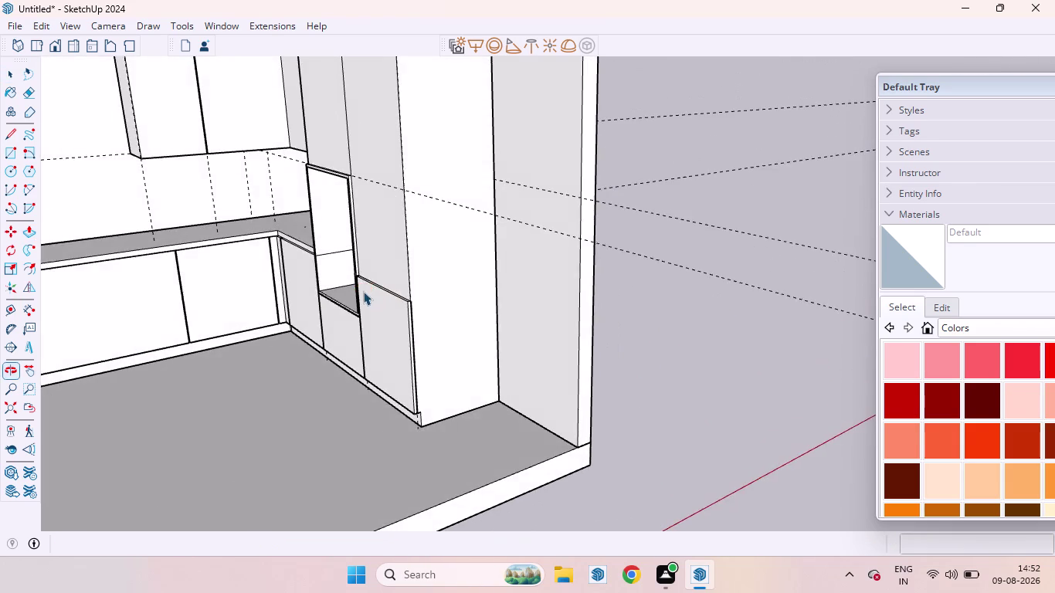
Copy the niche's top edge 6 mm upward as the shutter gap line.
scroll(down, 3)
scroll(up, 3)
scroll(up, 3)
scroll(up, 3)
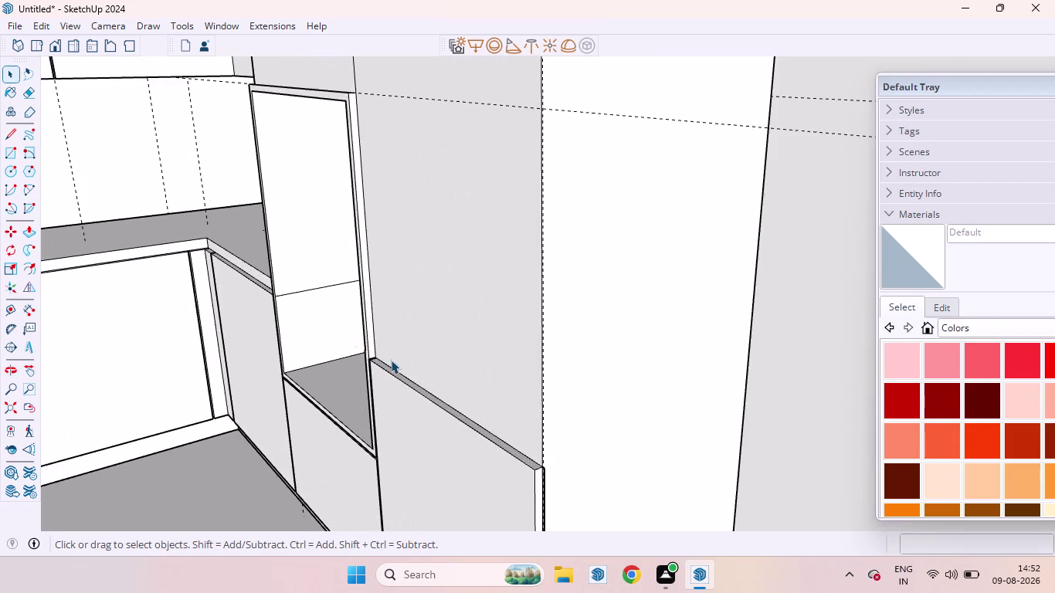
scroll(up, 3)
scroll(down, 3)
scroll(down, 3)
scroll(down, 3)
scroll(up, 3)
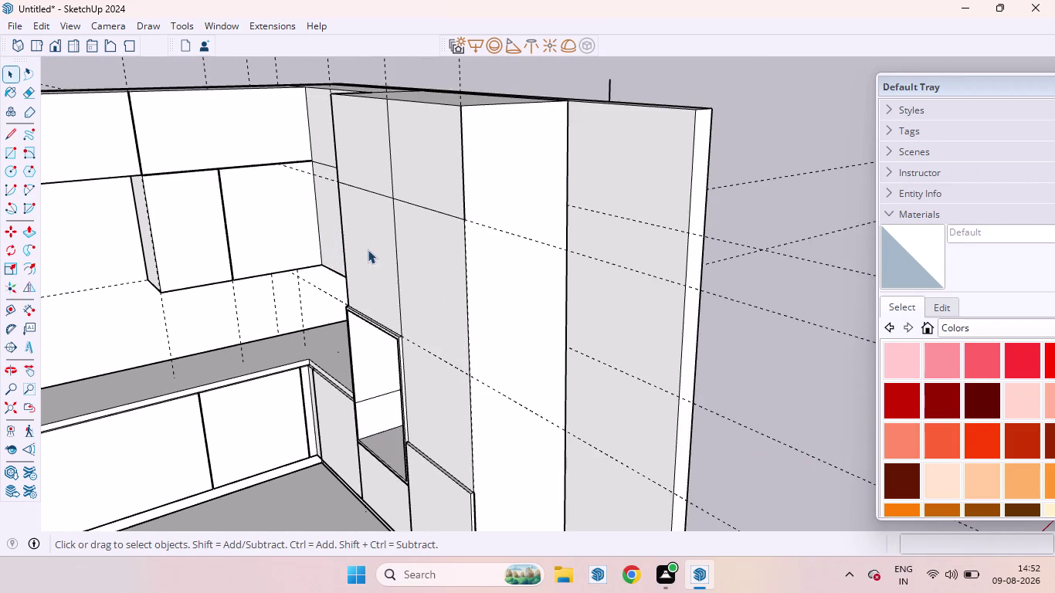
scroll(up, 3)
middle_drag(358, 357, 471, 377)
scroll(up, 3)
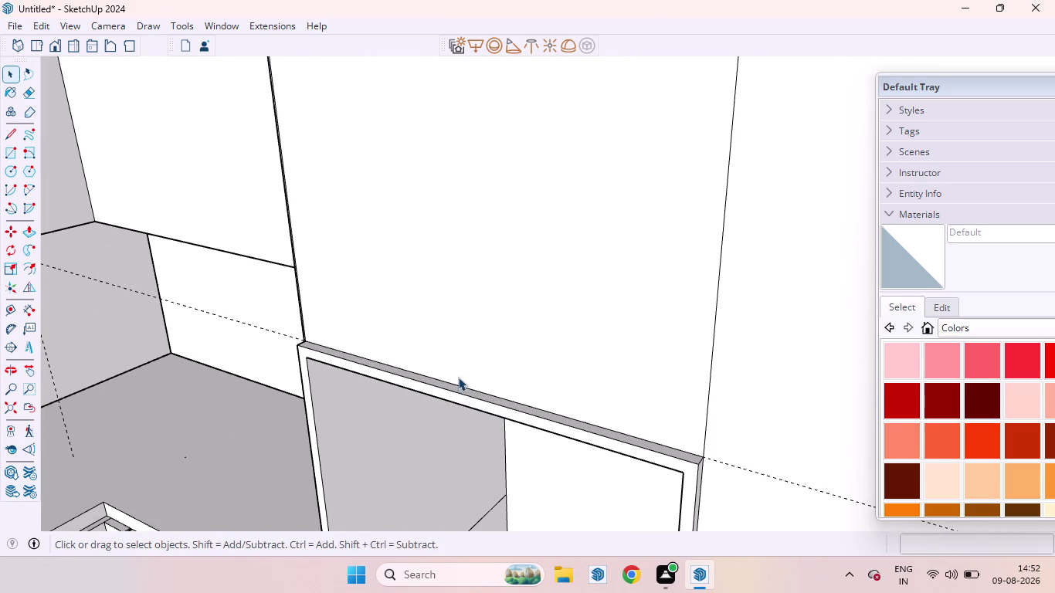
click(459, 383)
key(m)
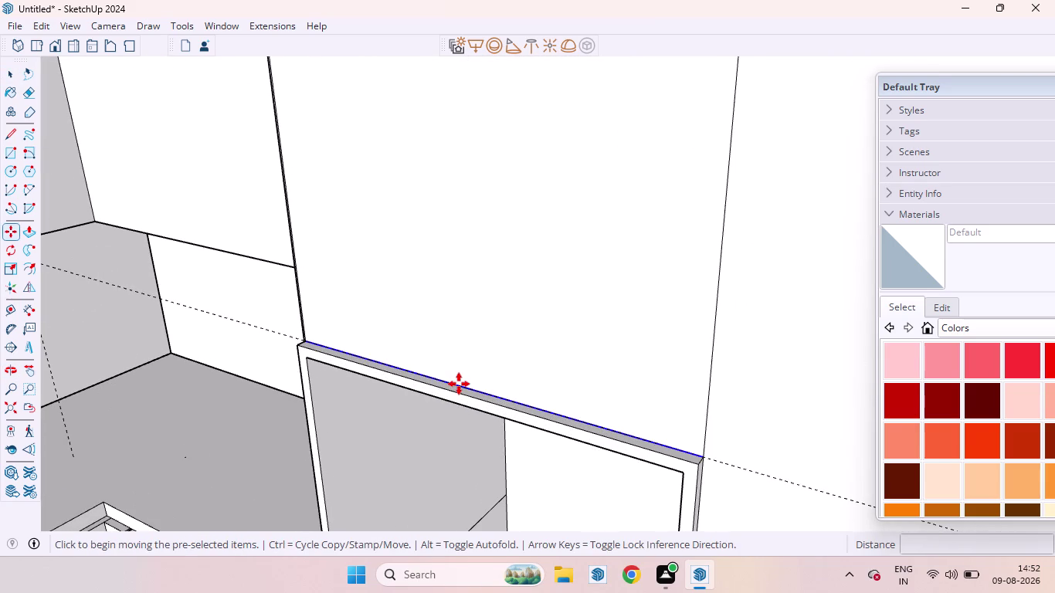
click(458, 384)
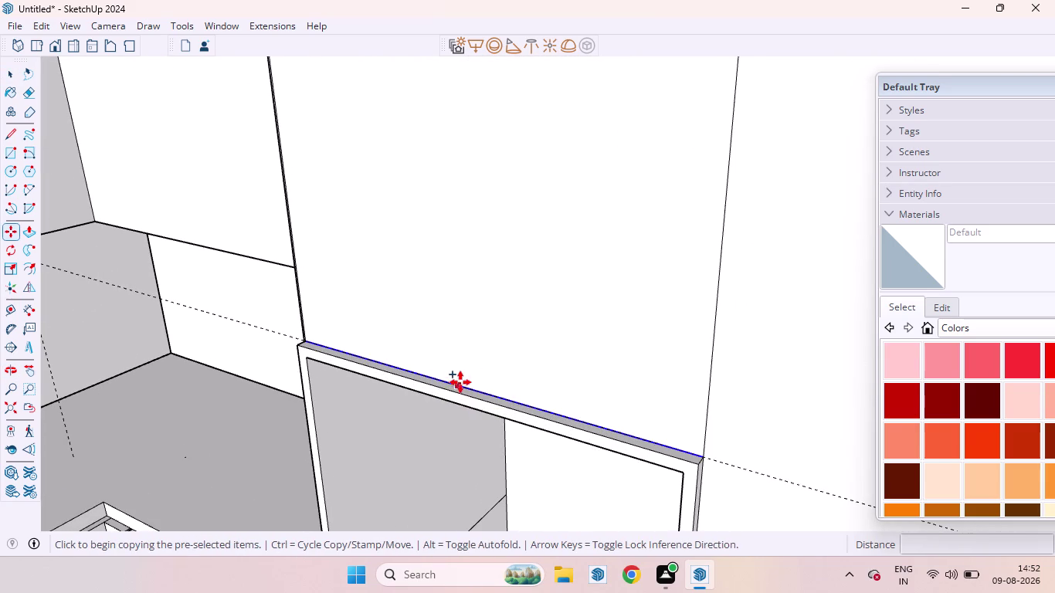
key(Up)
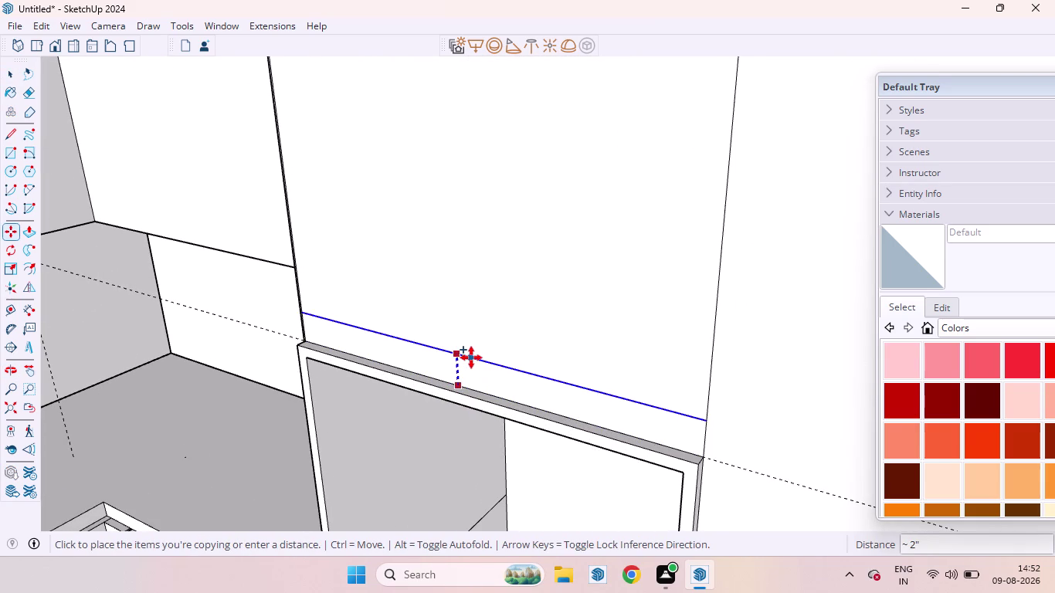
text(6MM)
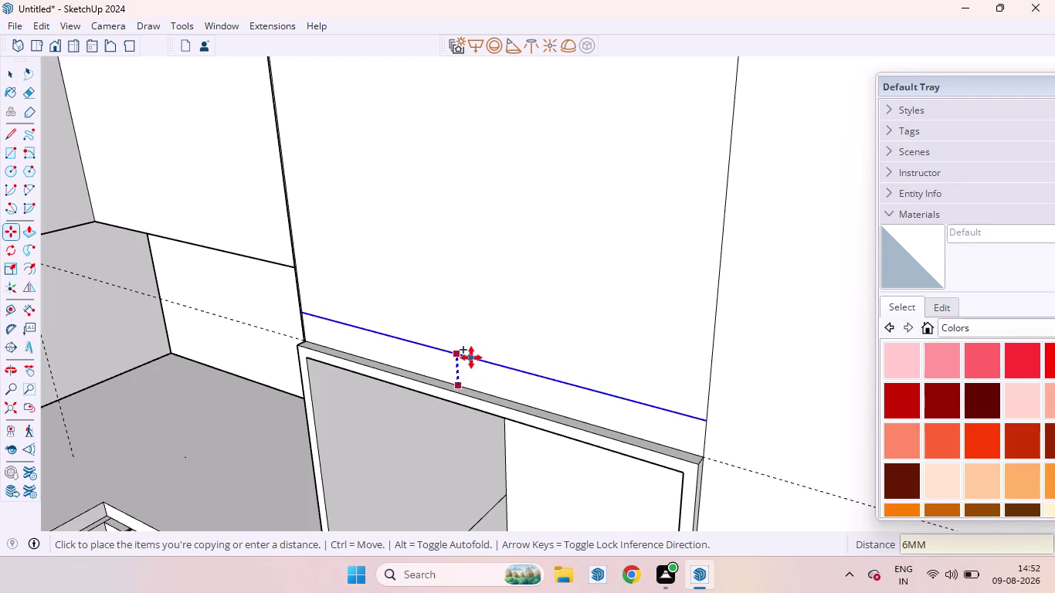
key(Return)
key(space)
Push/pull the panel face above the new line to an 8 mm depth.
click(472, 331)
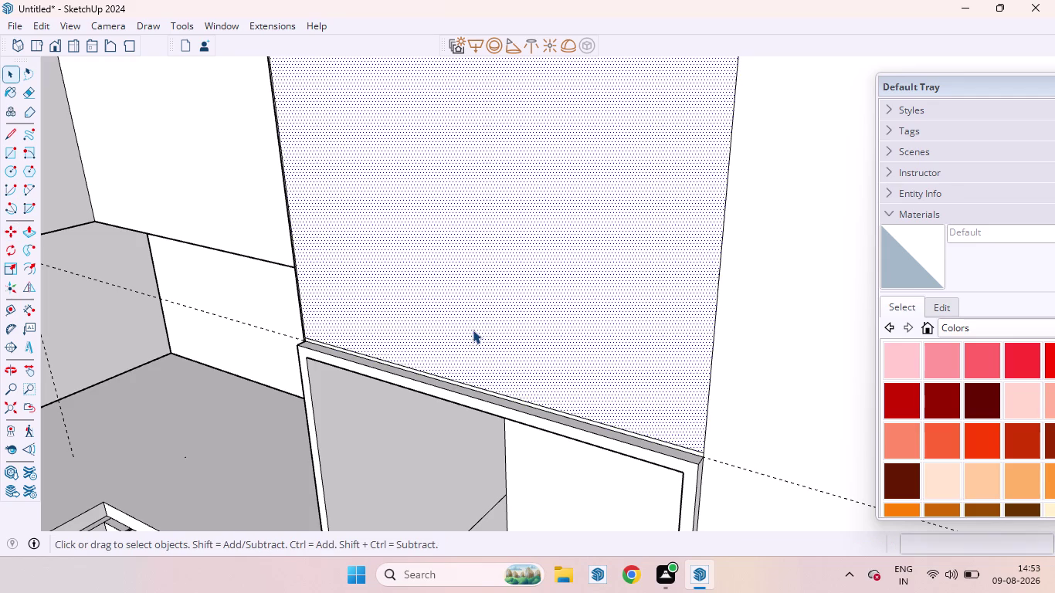
scroll(down, 3)
scroll(down, 3)
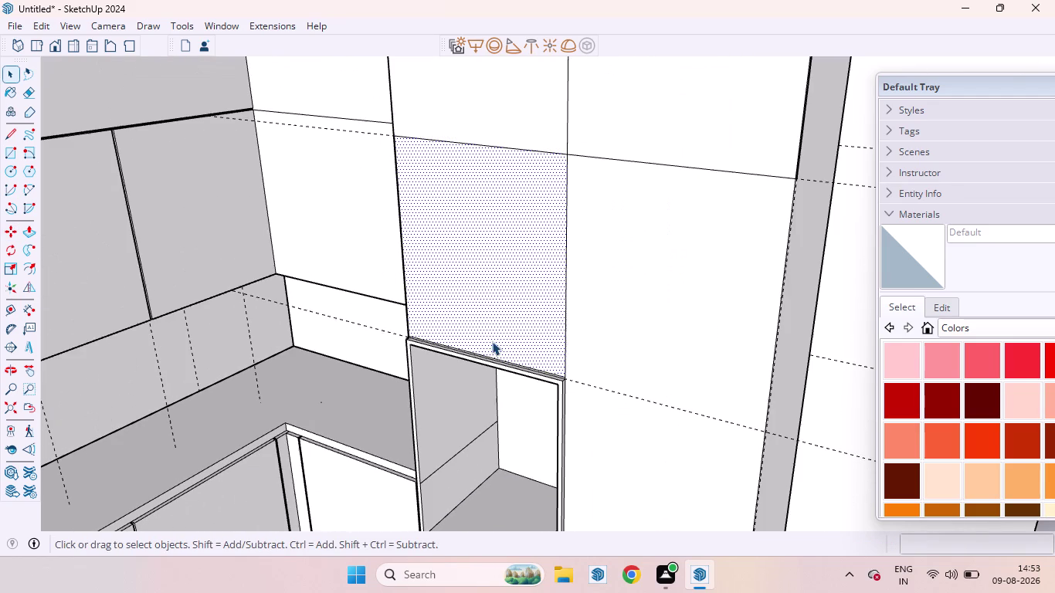
key(p)
double_click(493, 311)
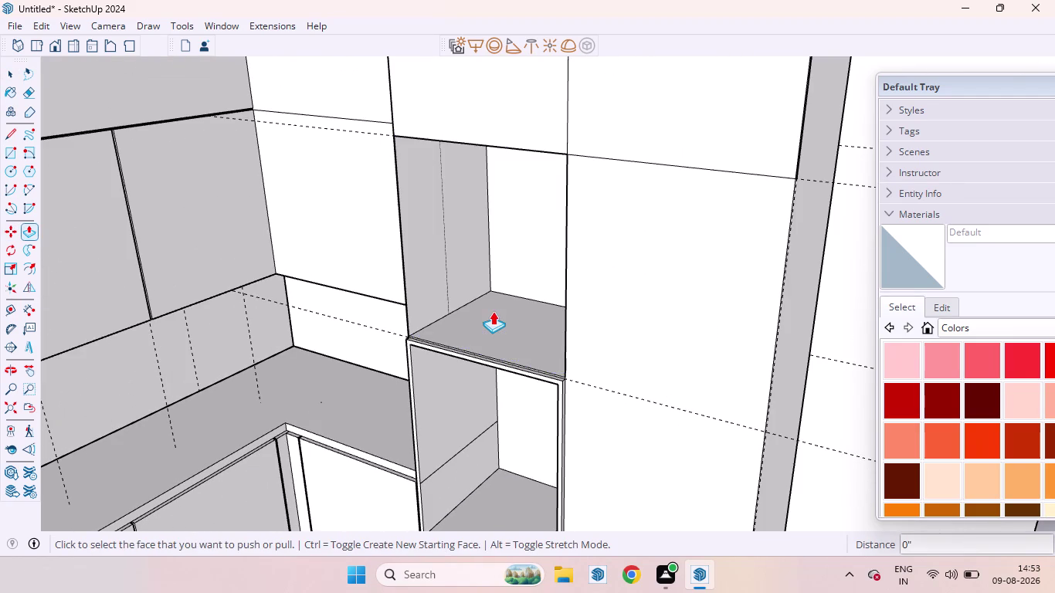
key(ctrl+z)
drag(493, 312, 413, 364)
key(1)
text(8MM)
key(Return)
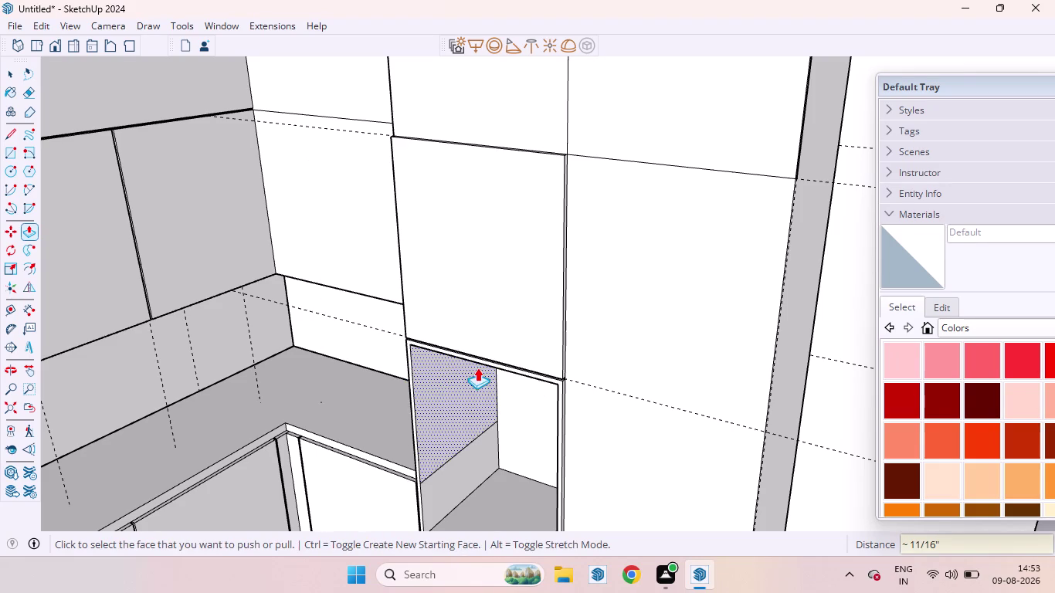
key(space)
scroll(down, 3)
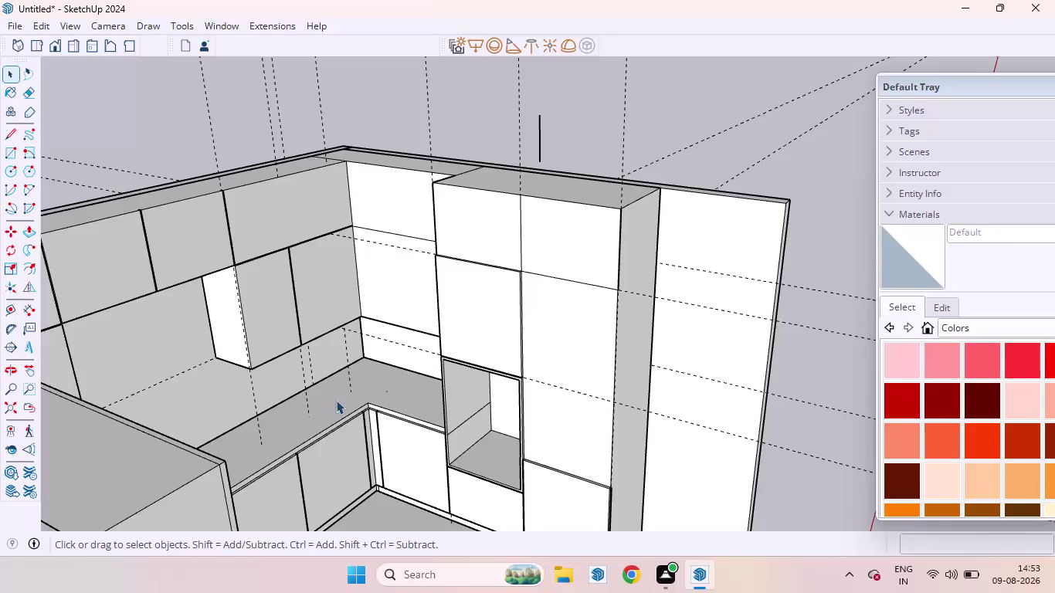
Zoom to the tall unit's shutters and pick the vertical edge where they meet.
scroll(down, 3)
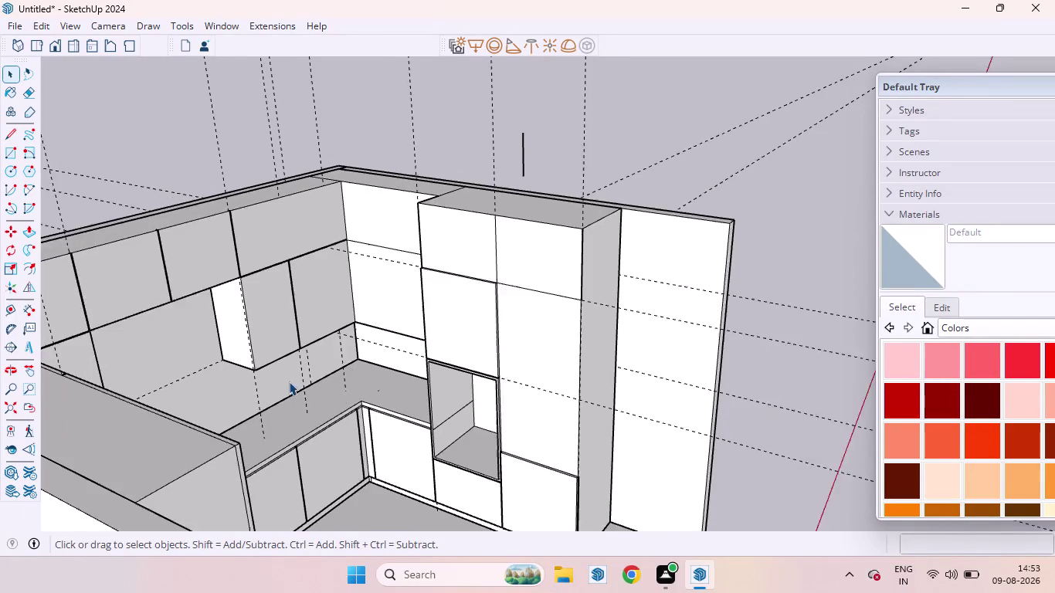
scroll(down, 3)
scroll(up, 3)
click(442, 267)
scroll(up, 3)
scroll(up, 3)
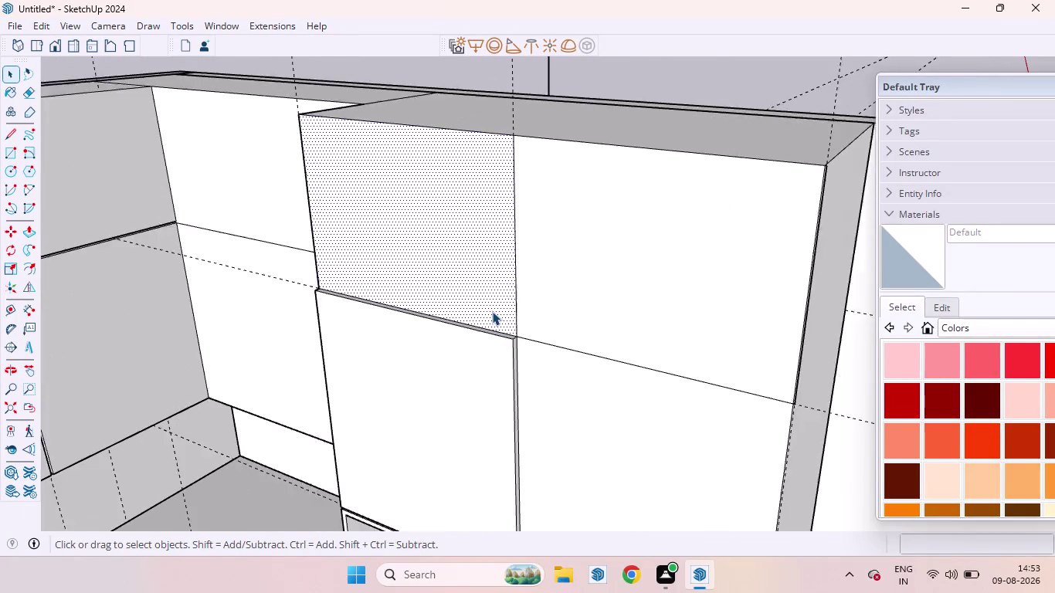
scroll(up, 3)
scroll(down, 3)
scroll(down, 3)
scroll(up, 3)
scroll(down, 3)
scroll(up, 3)
scroll(down, 3)
scroll(up, 3)
scroll(down, 3)
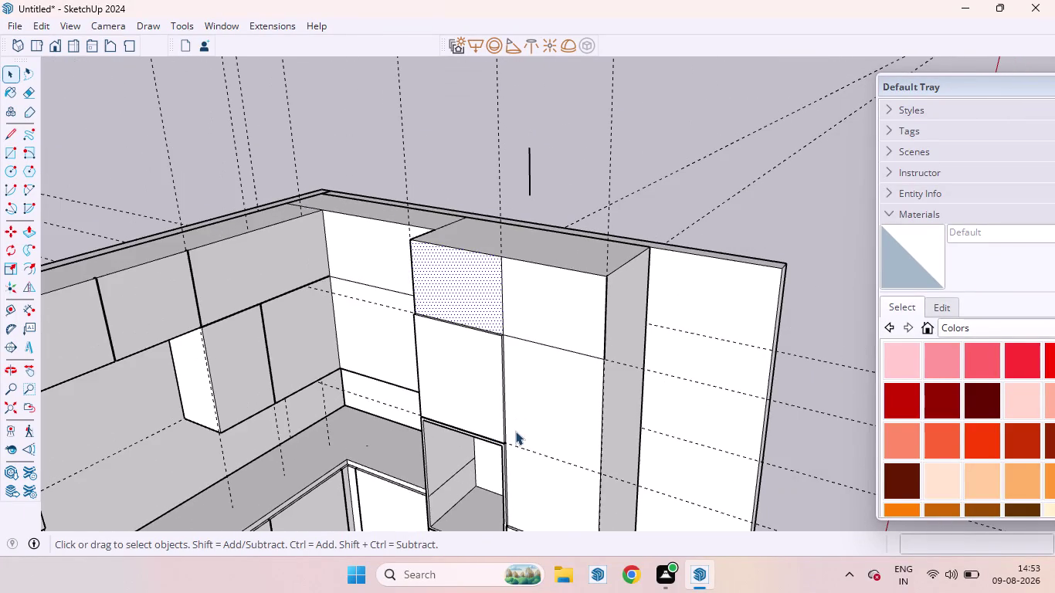
scroll(down, 3)
scroll(up, 3)
scroll(down, 3)
scroll(down, 3)
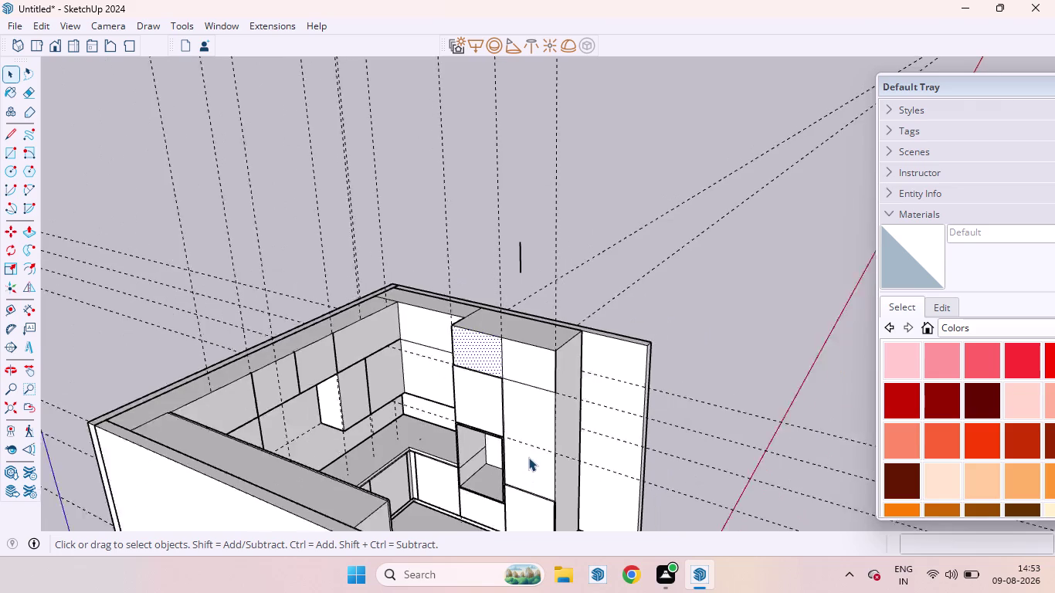
scroll(down, 3)
scroll(up, 3)
scroll(up, 3)
scroll(up, 3)
middle_drag(498, 369, 517, 369)
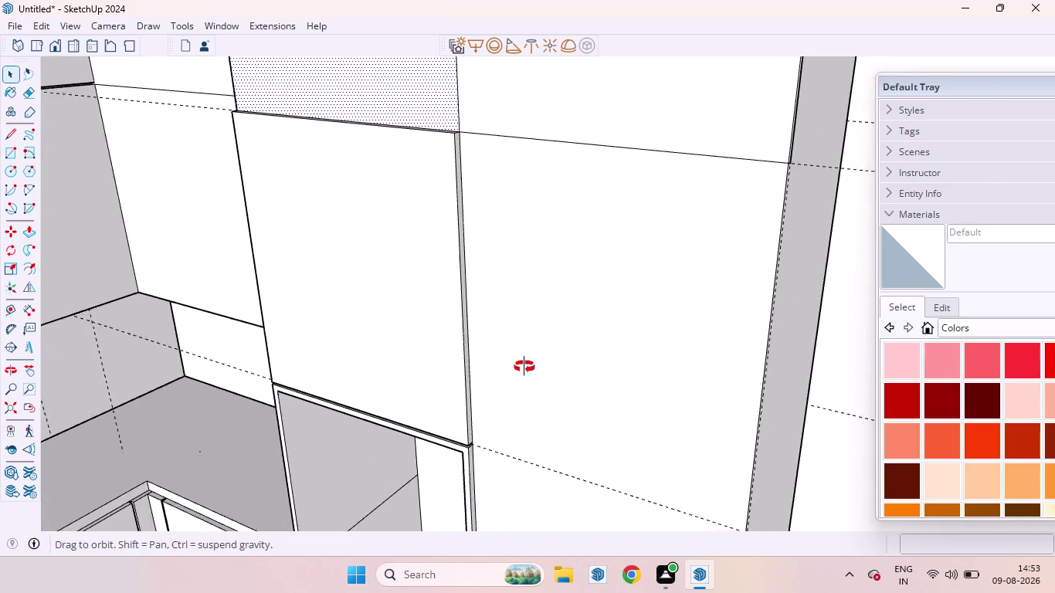
middle_drag(517, 369, 576, 354)
scroll(down, 3)
scroll(up, 3)
scroll(up, 3)
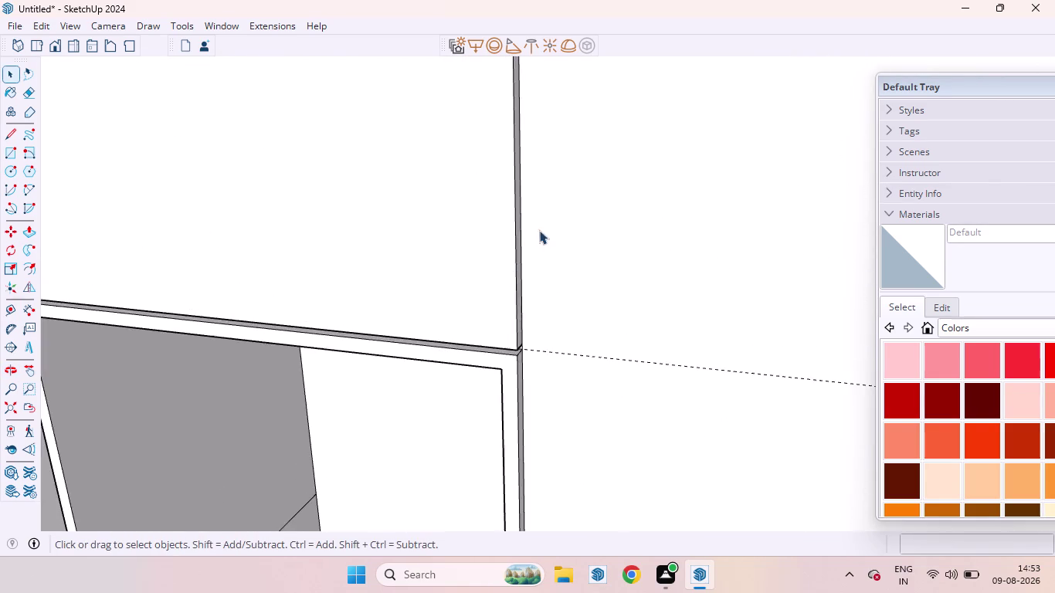
scroll(up, 3)
scroll(up, 3)
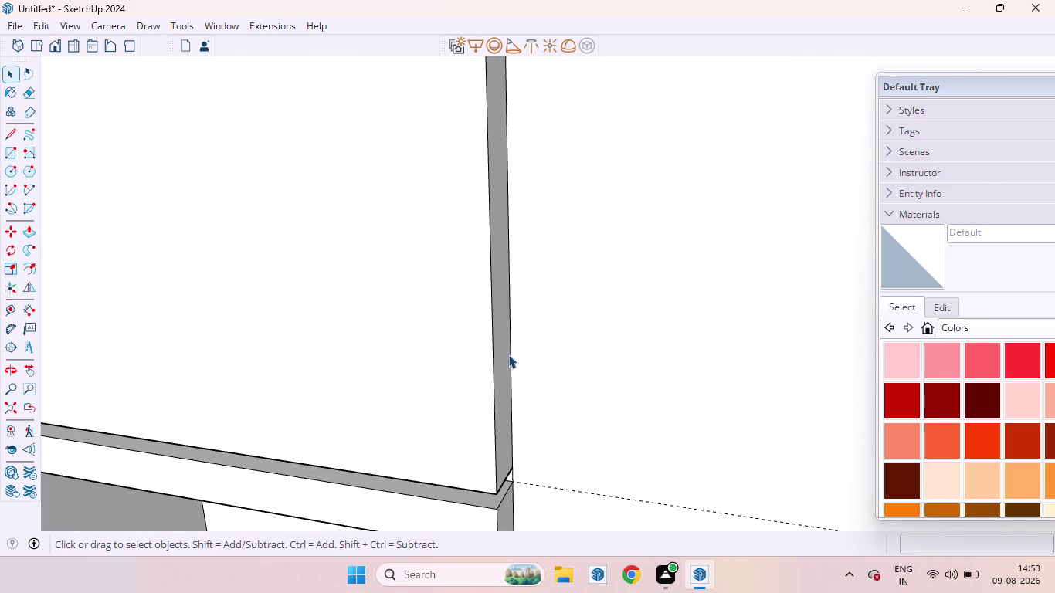
click(512, 362)
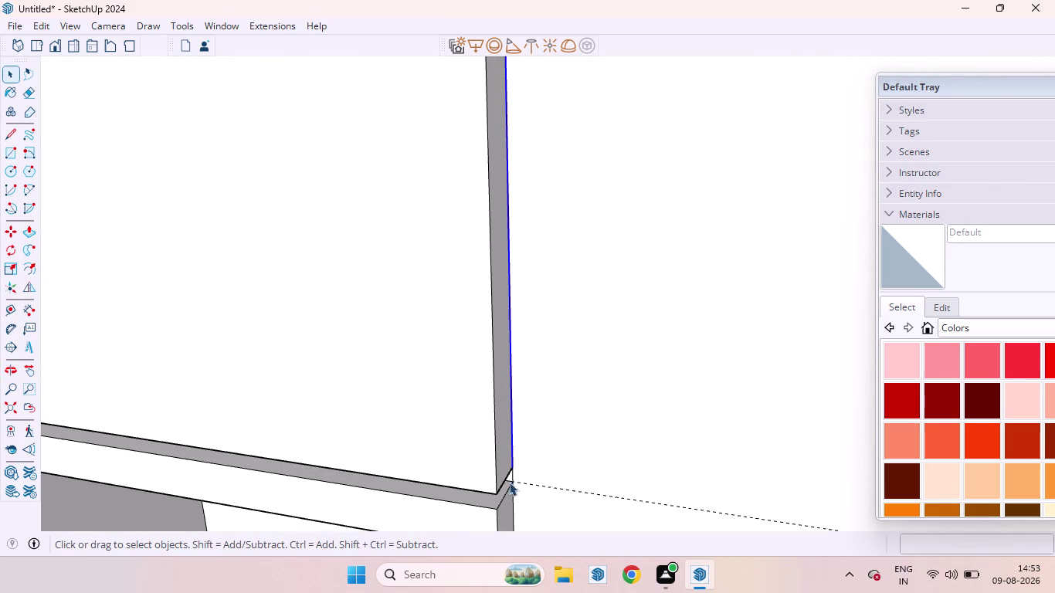
click(513, 476)
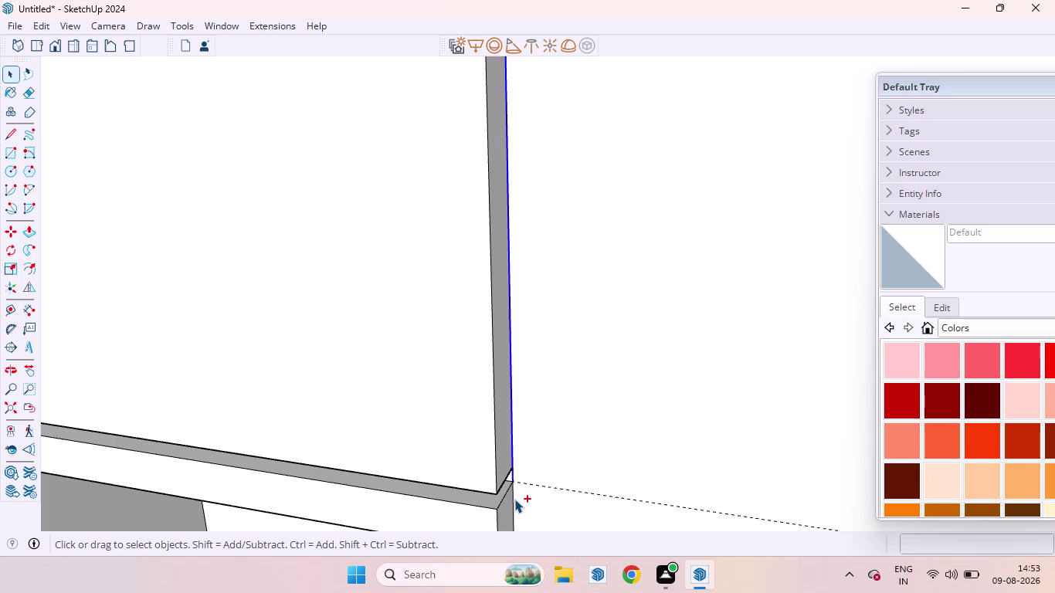
click(514, 502)
scroll(down, 3)
scroll(down, 3)
scroll(down, 3)
scroll(up, 3)
scroll(down, 3)
scroll(down, 3)
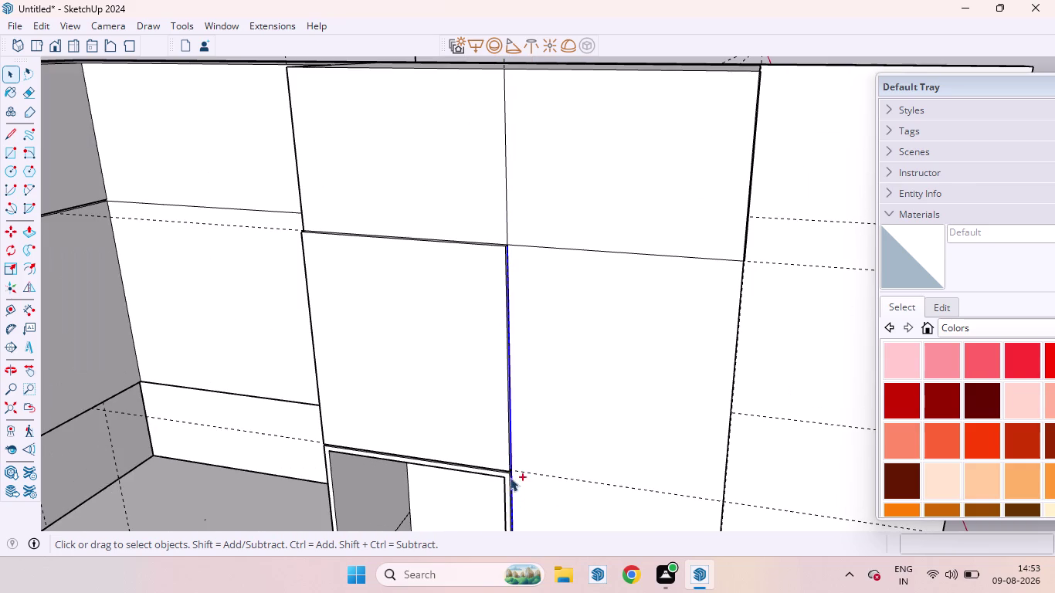
scroll(up, 3)
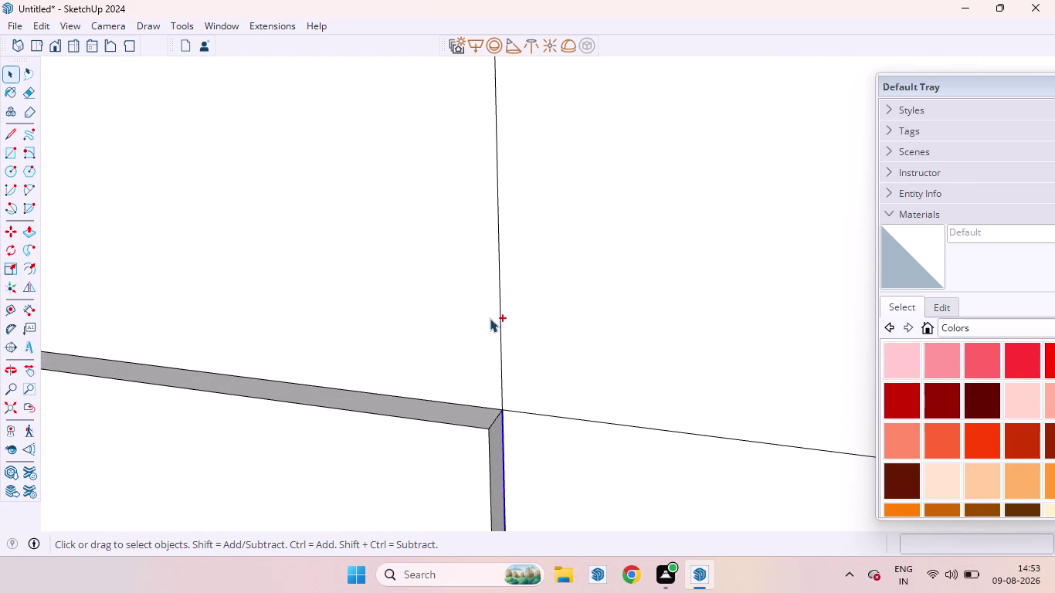
Copy the vertical dividing line 6 mm sideways to form the shutter gap.
click(501, 331)
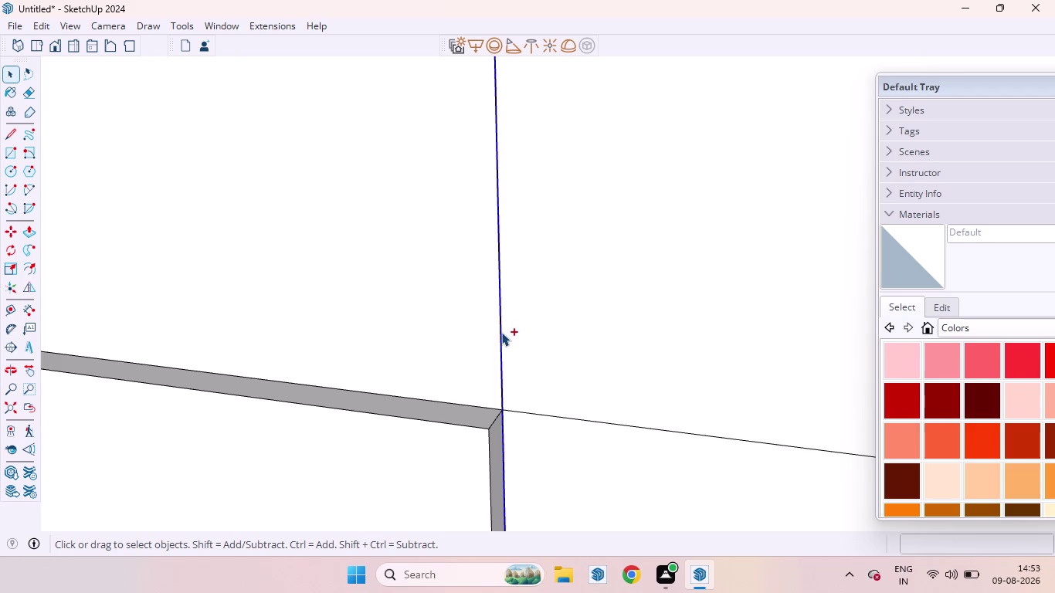
right_click(501, 332)
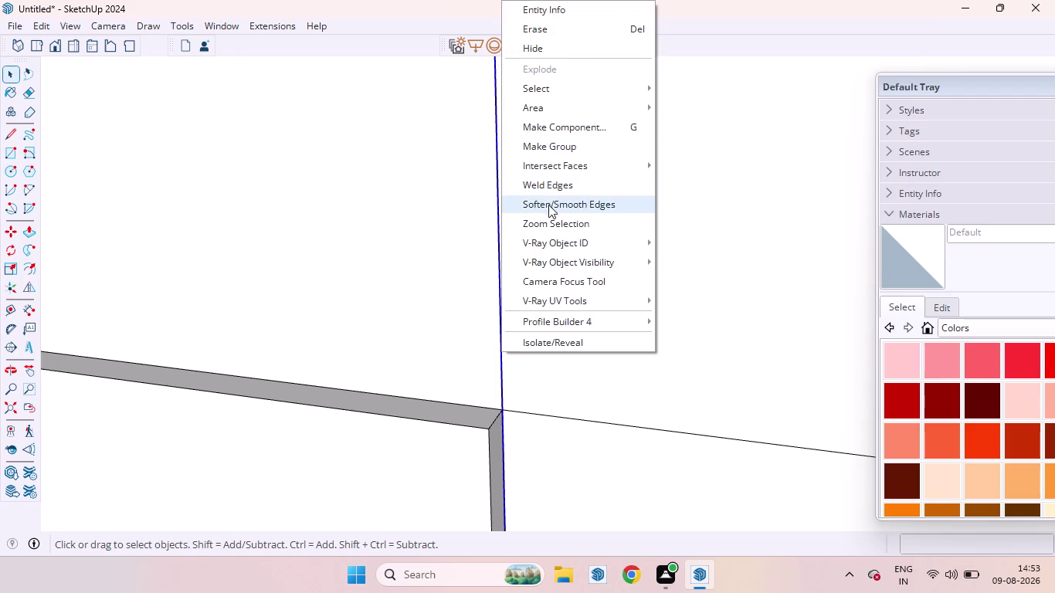
click(540, 187)
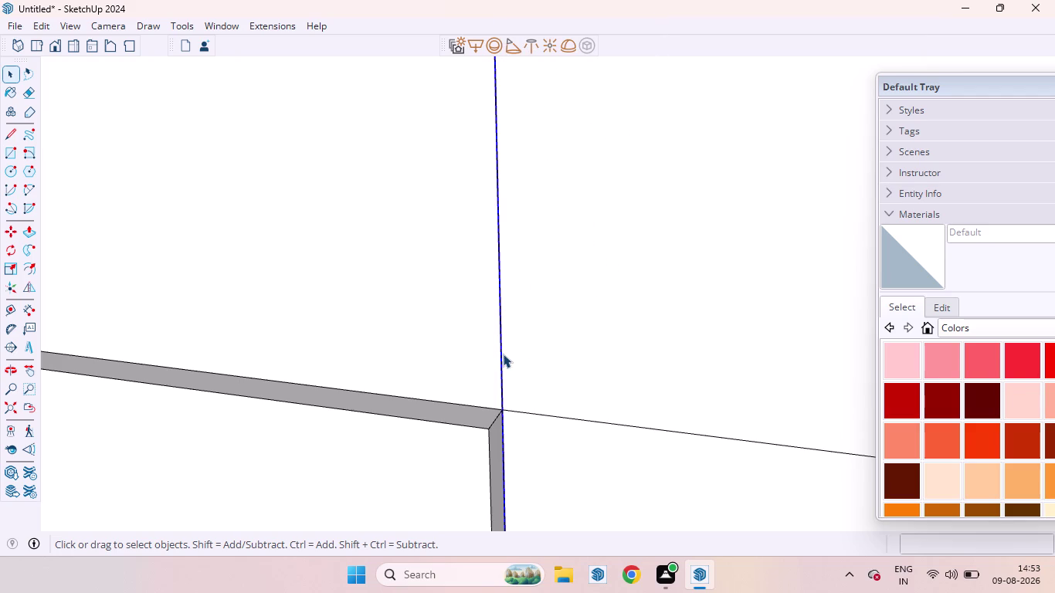
key(m)
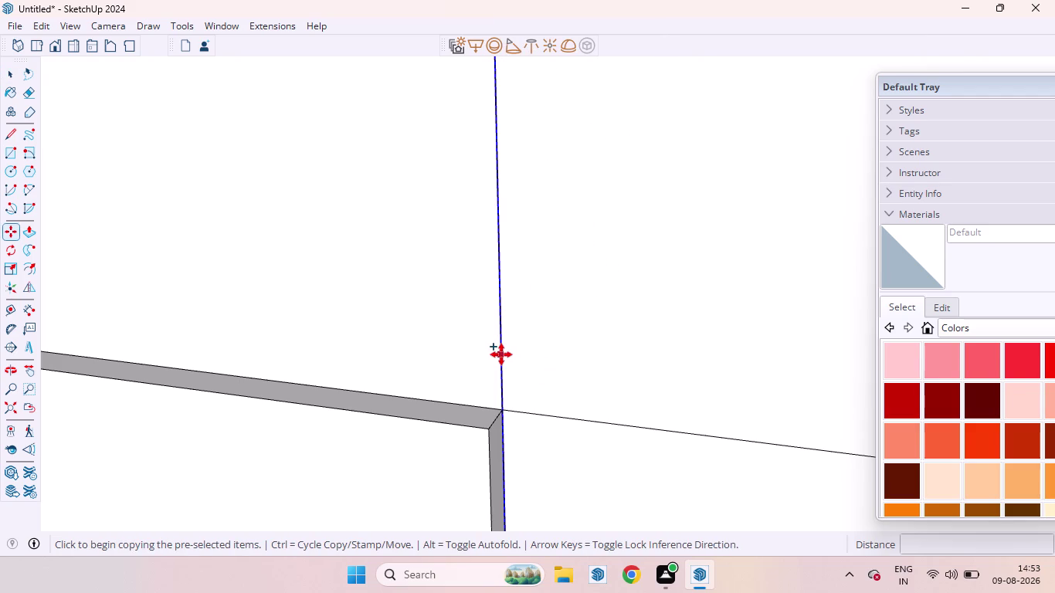
click(501, 355)
key(6)
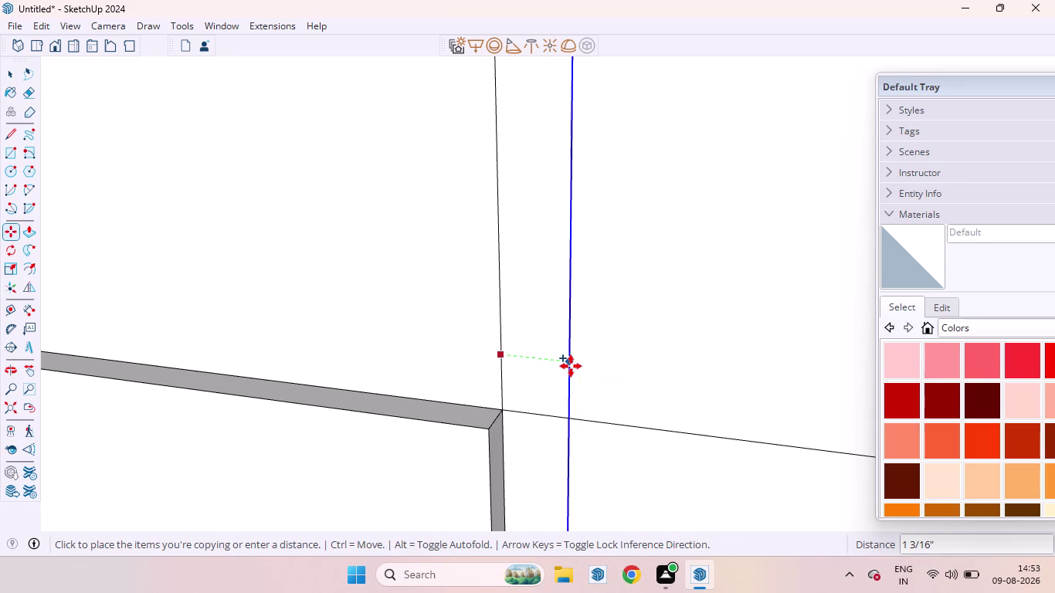
text(MM)
key(Return)
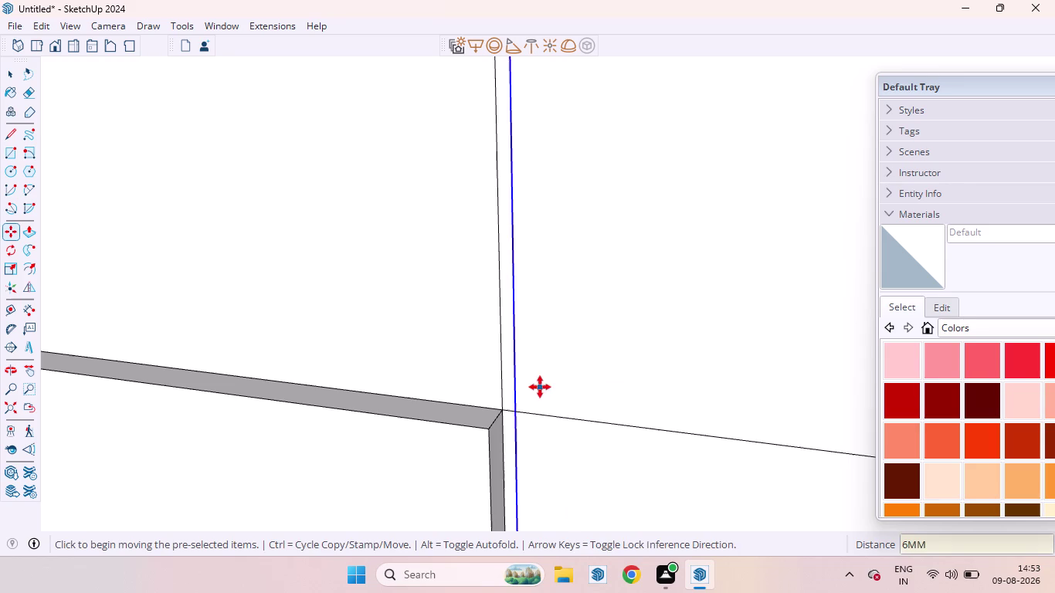
scroll(down, 3)
scroll(down, 3)
key(space)
scroll(down, 3)
scroll(down, 3)
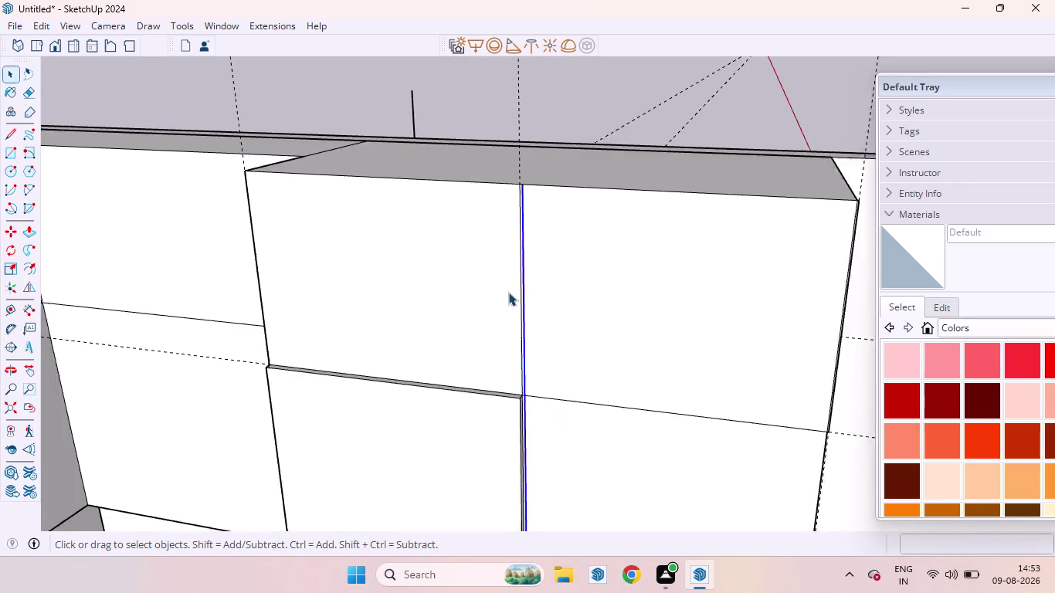
scroll(down, 3)
scroll(down, 3)
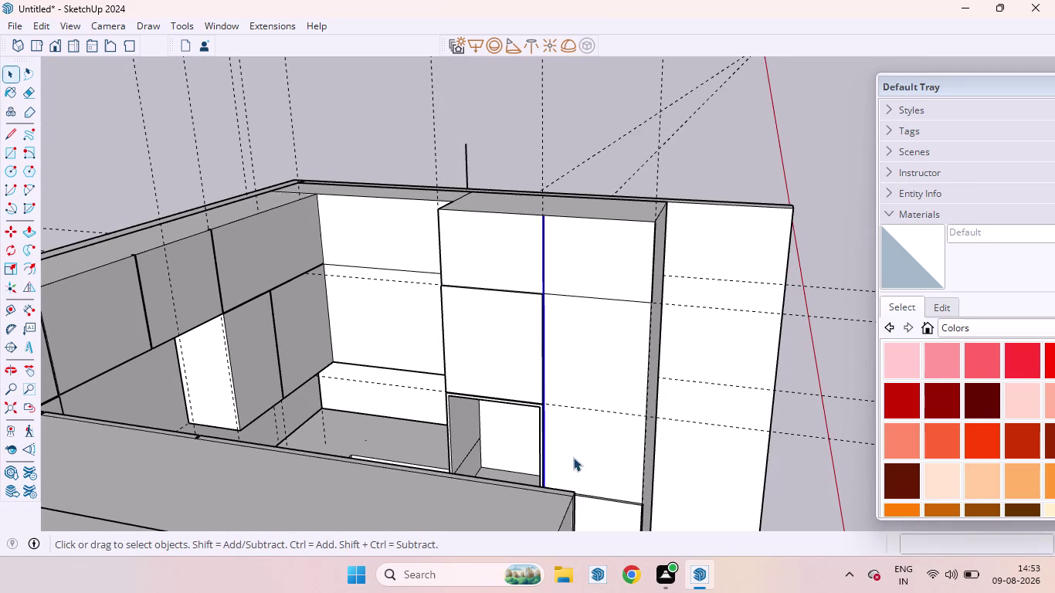
Copy the shutter opening's bottom edge 6 mm straight up.
scroll(up, 3)
scroll(down, 3)
scroll(up, 3)
scroll(up, 3)
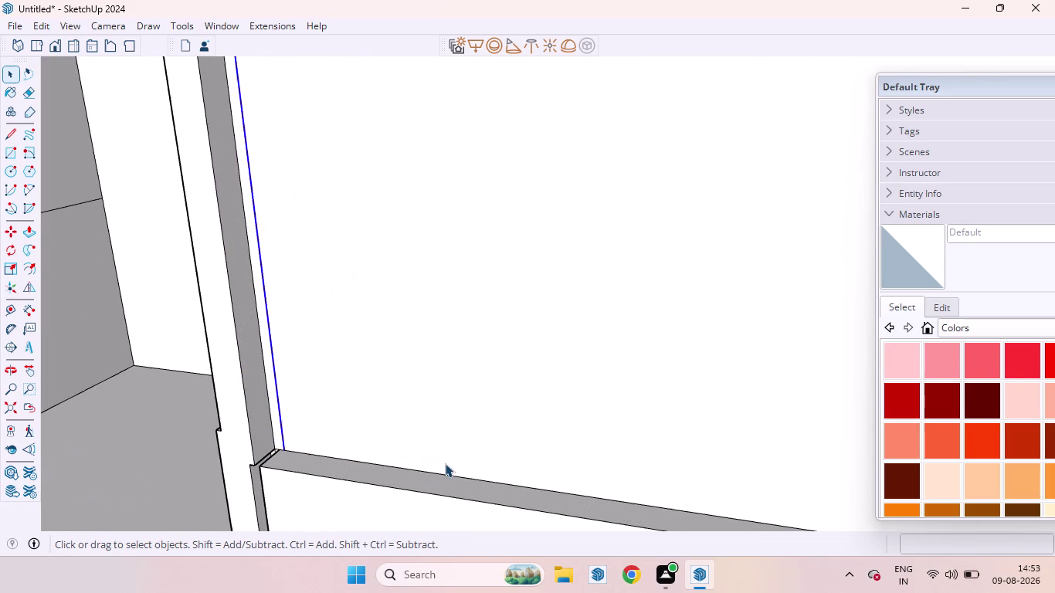
click(426, 472)
click(433, 471)
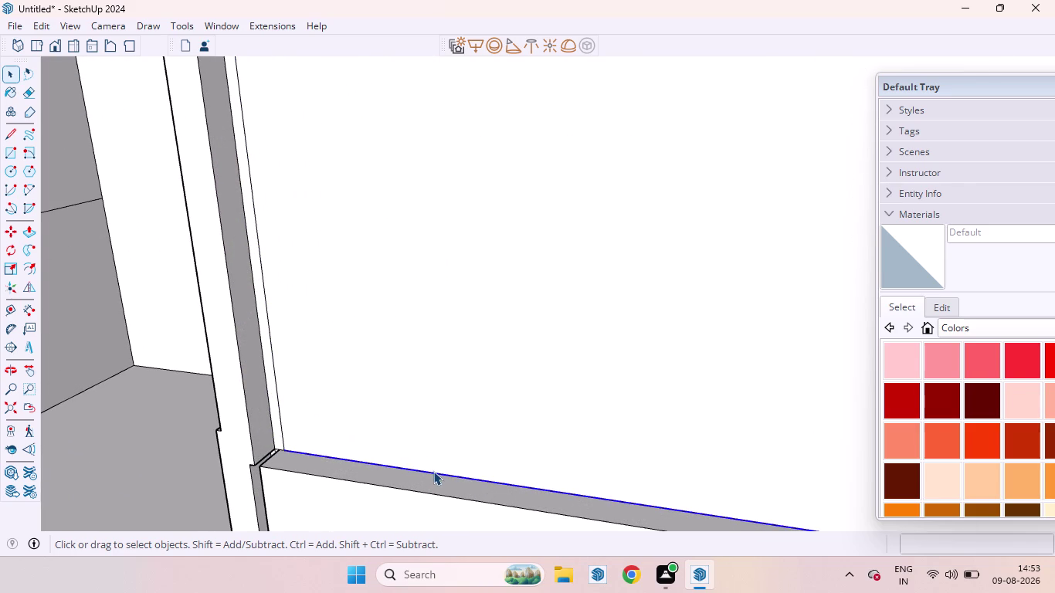
key(m)
click(433, 471)
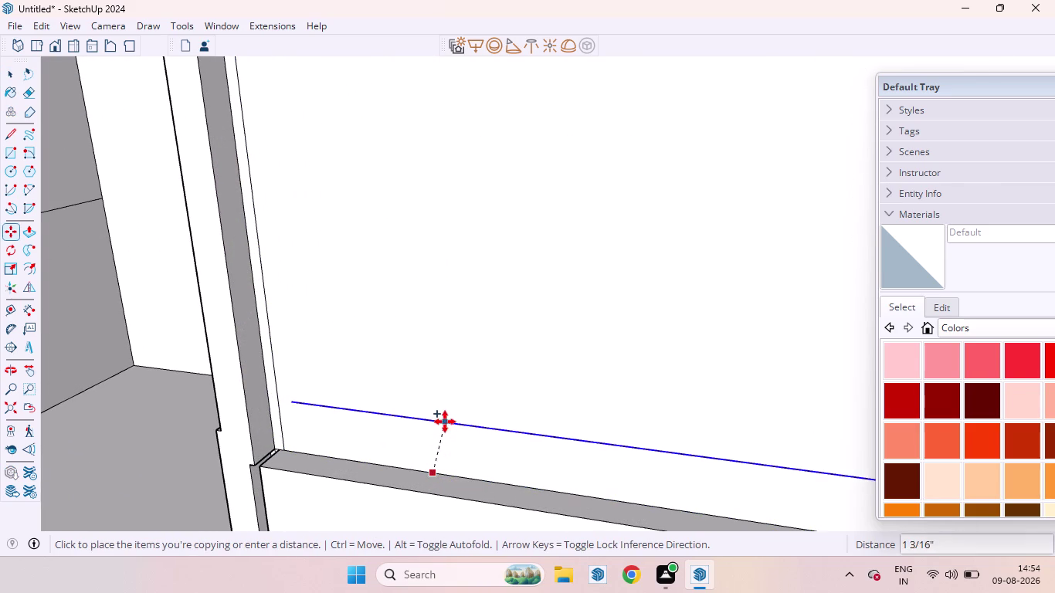
key(Up)
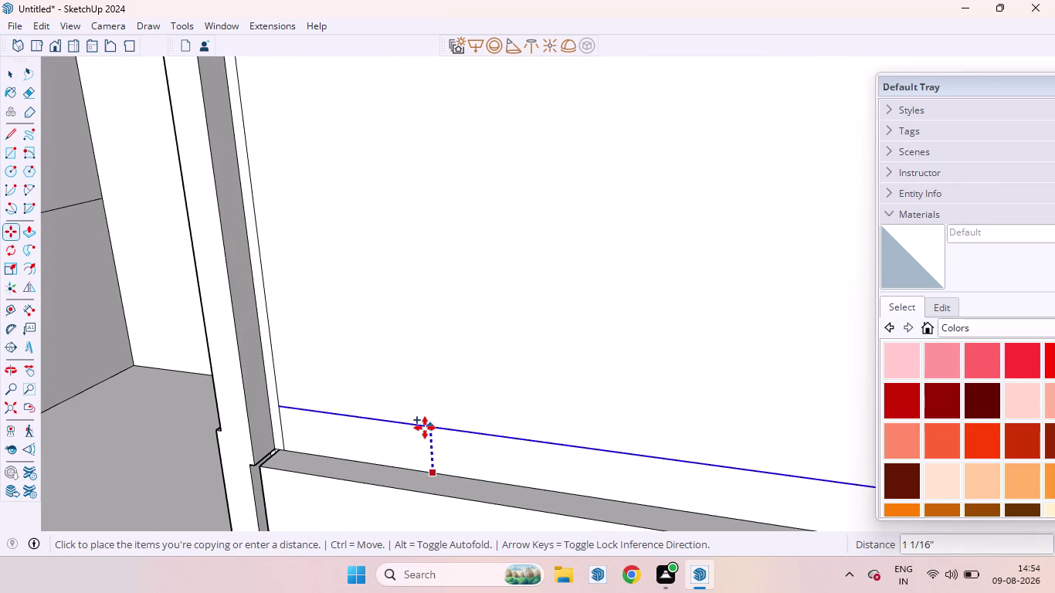
key(6)
text(MM)
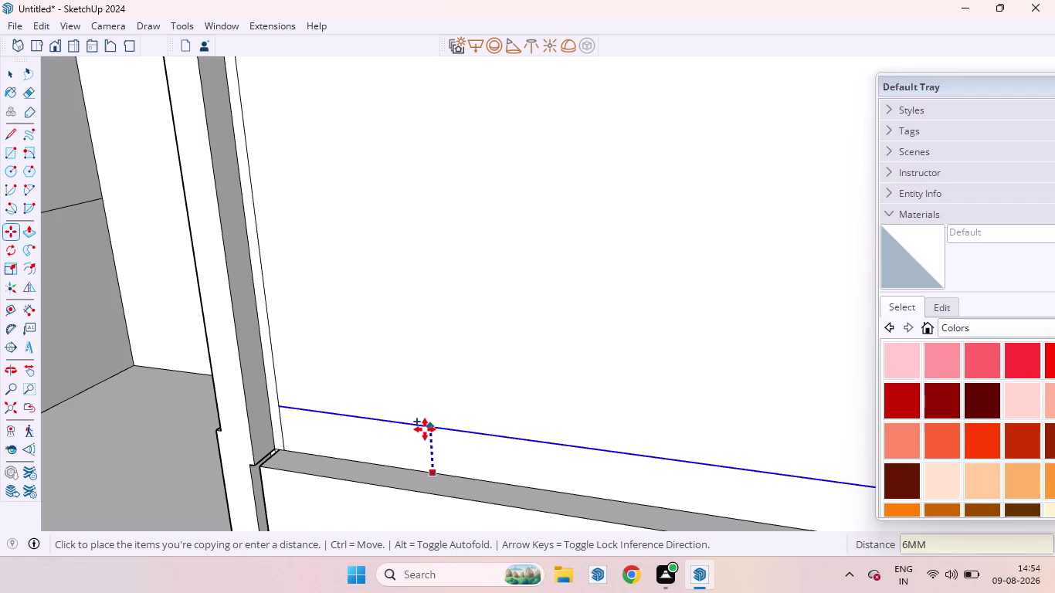
key(Return)
key(space)
click(431, 397)
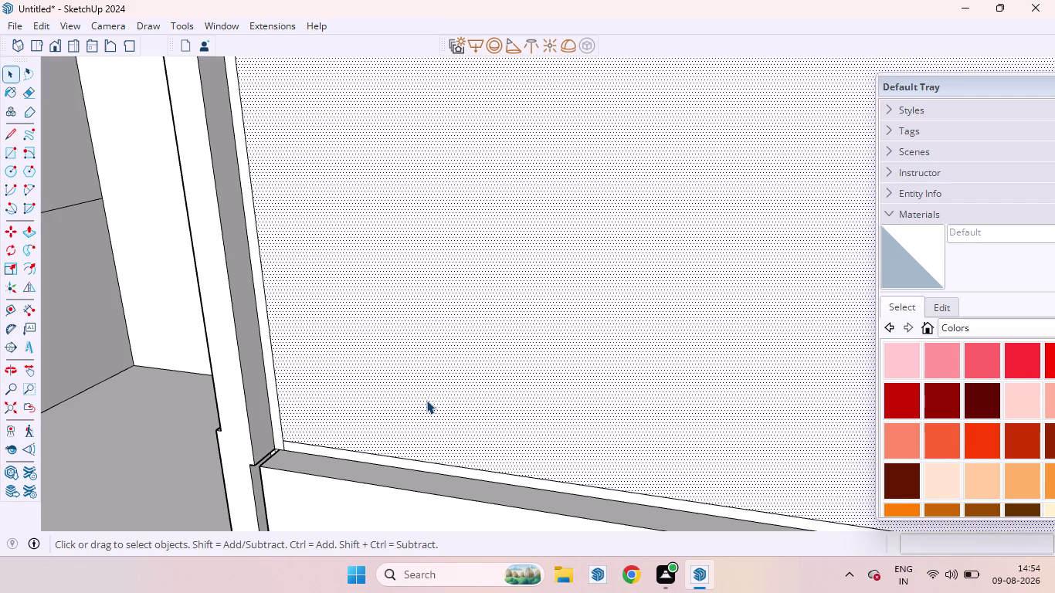
Repeat the last push-pull extrusion on three of the tall unit's front panels.
scroll(down, 3)
scroll(down, 3)
scroll(down, 3)
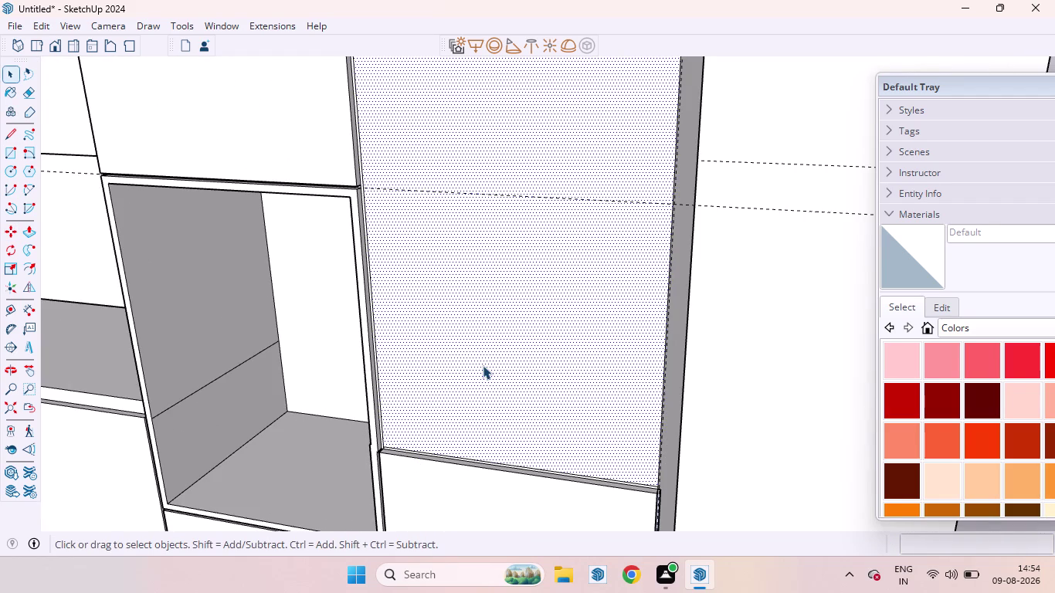
scroll(down, 3)
scroll(down, 3)
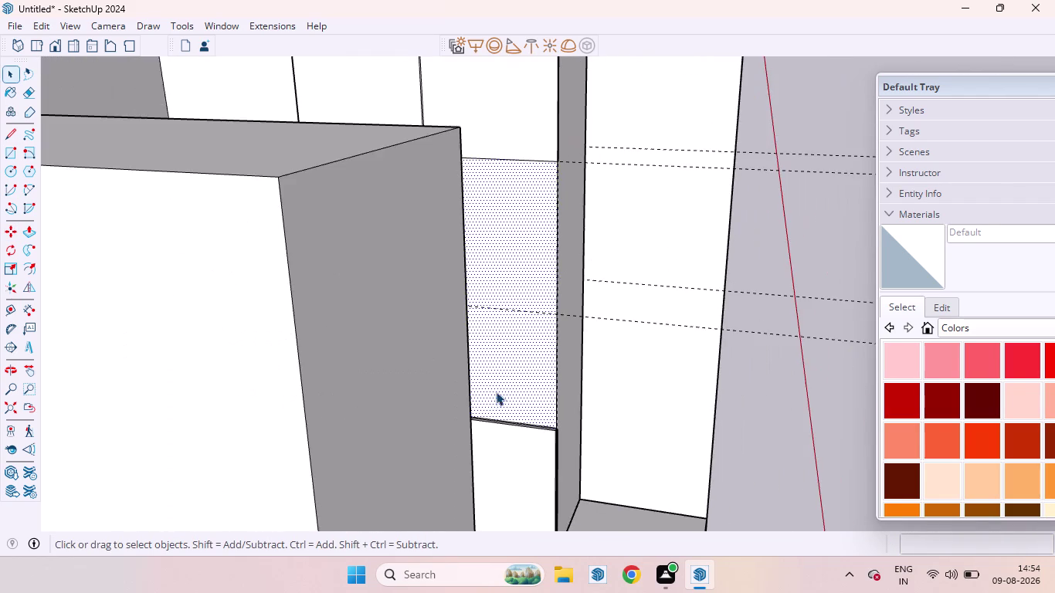
scroll(down, 3)
middle_drag(511, 383, 430, 405)
scroll(up, 3)
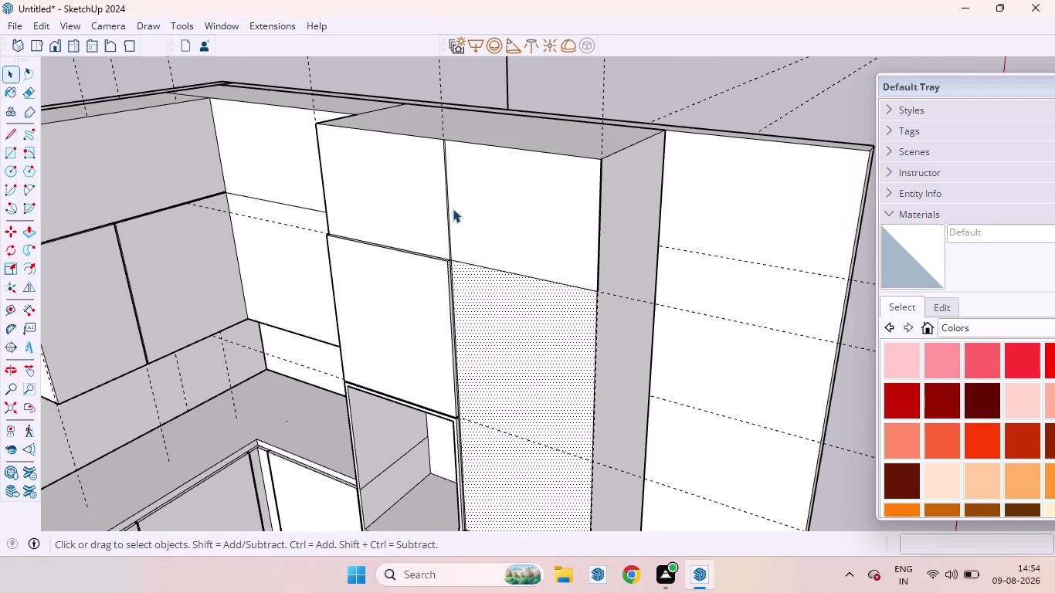
scroll(up, 3)
click(450, 274)
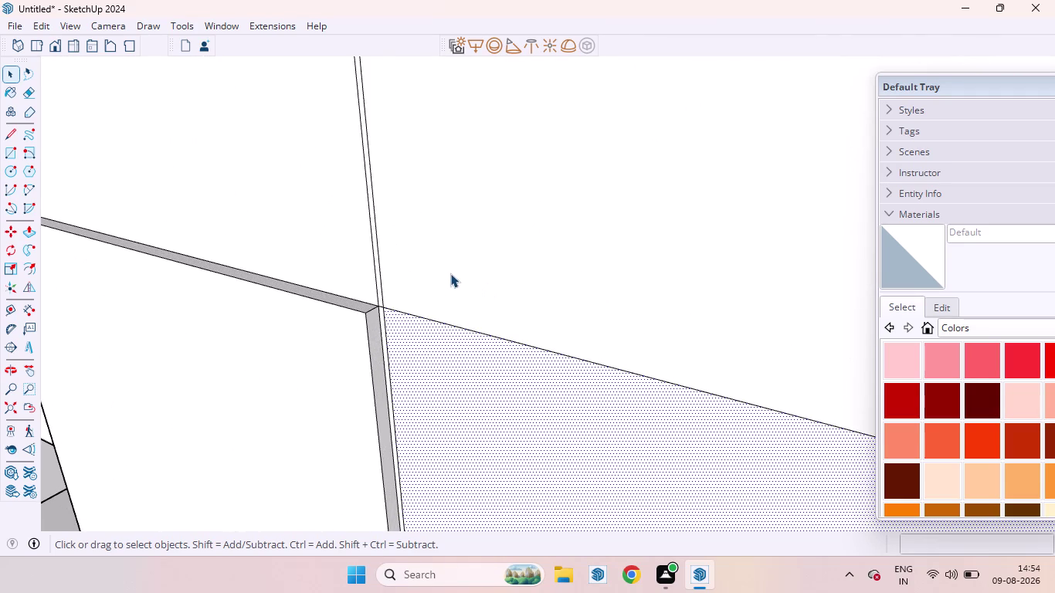
scroll(down, 3)
scroll(down, 3)
scroll(down, 3)
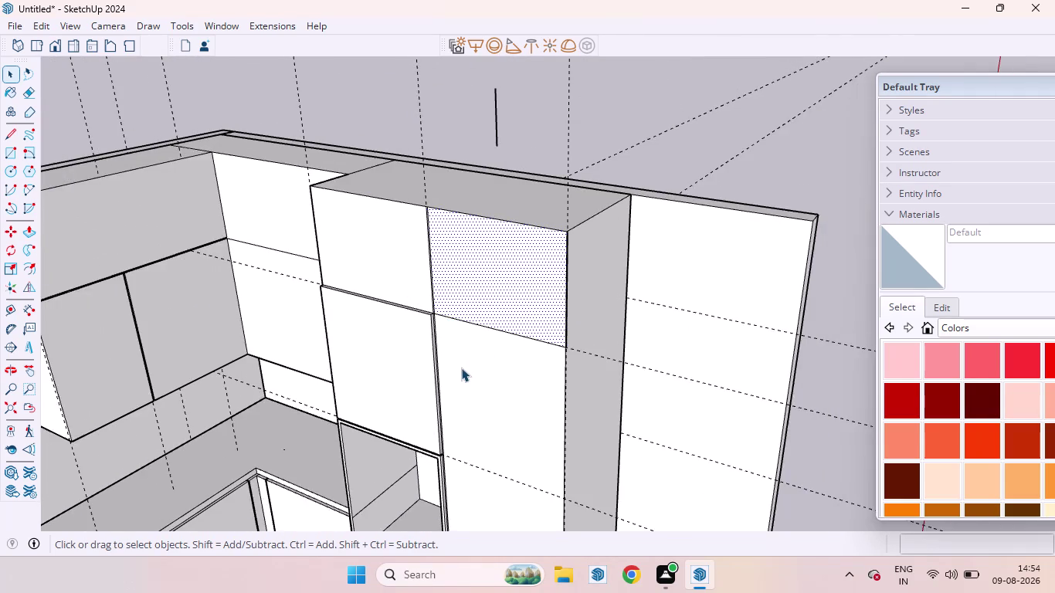
scroll(up, 3)
scroll(up, 3)
click(473, 356)
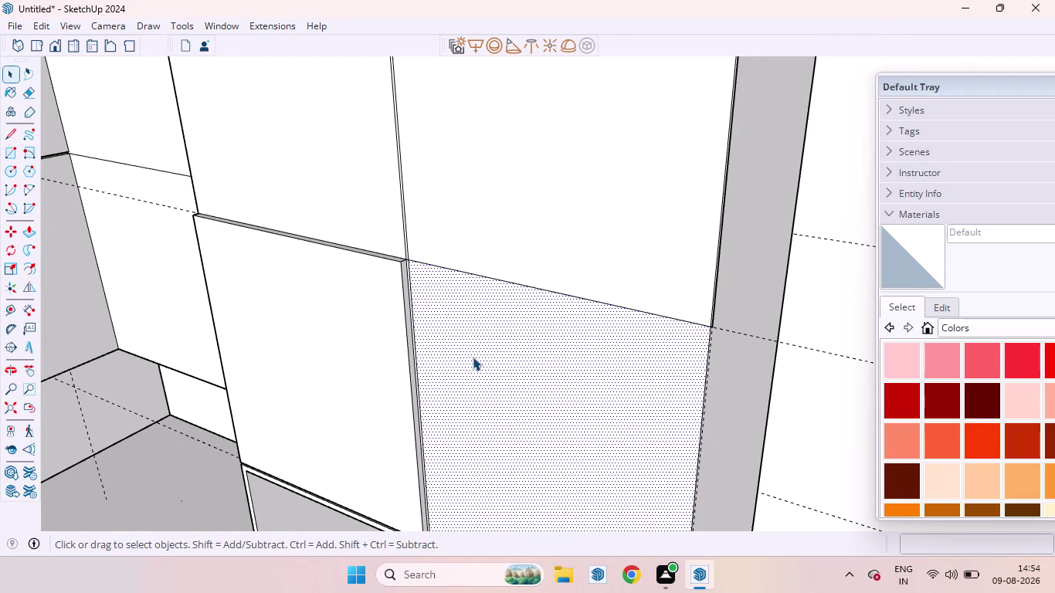
key(p)
double_click(473, 357)
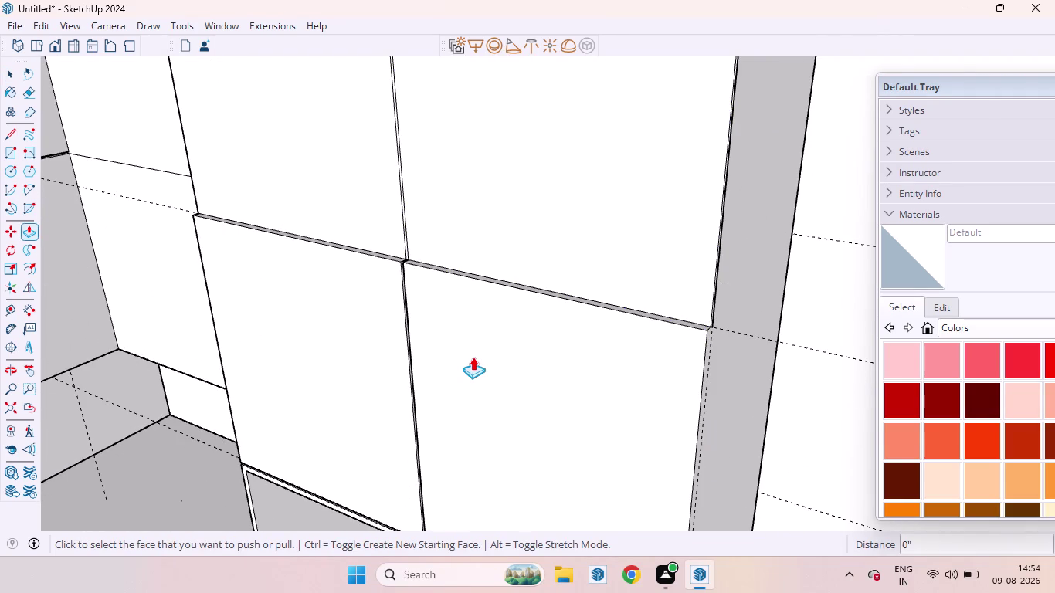
double_click(505, 229)
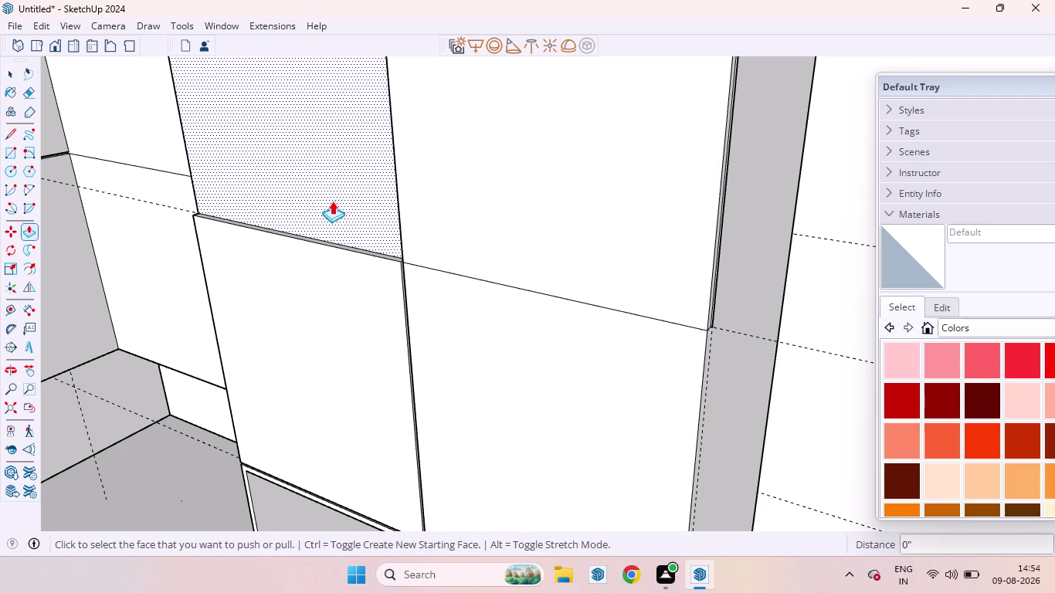
double_click(332, 200)
drag(717, 543, 679, 506)
key(space)
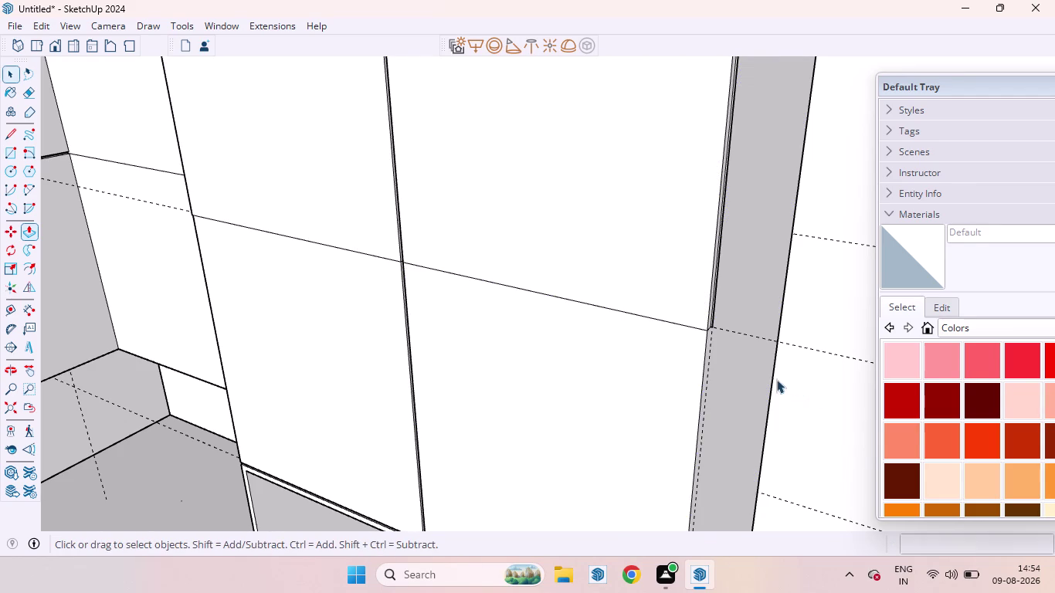
Orbit around the unit to inspect panel joints, then frame the line across the face.
scroll(up, 3)
middle_drag(387, 337, 411, 340)
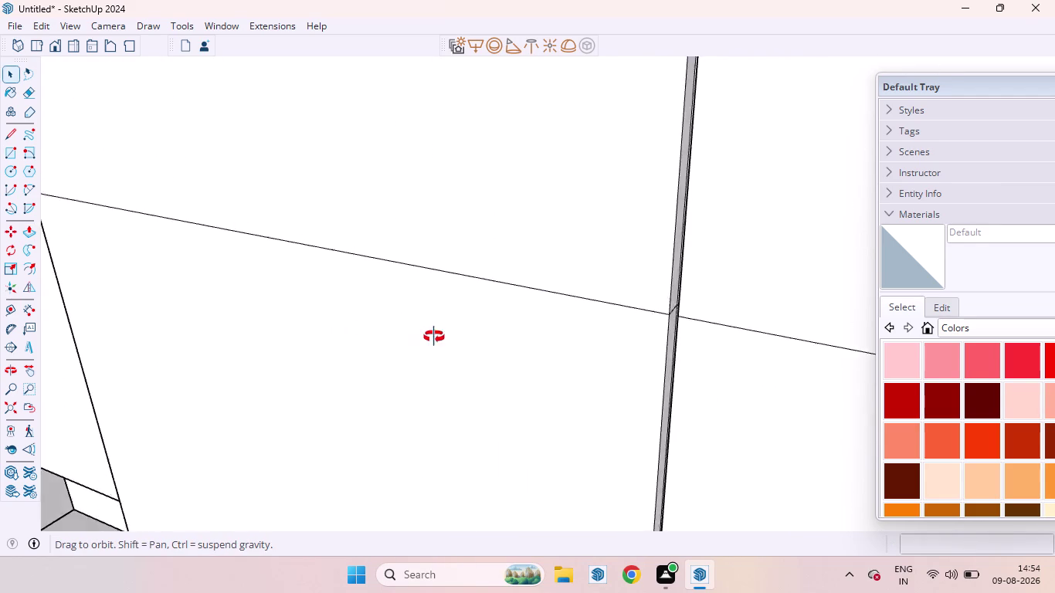
middle_drag(411, 340, 501, 239)
scroll(down, 3)
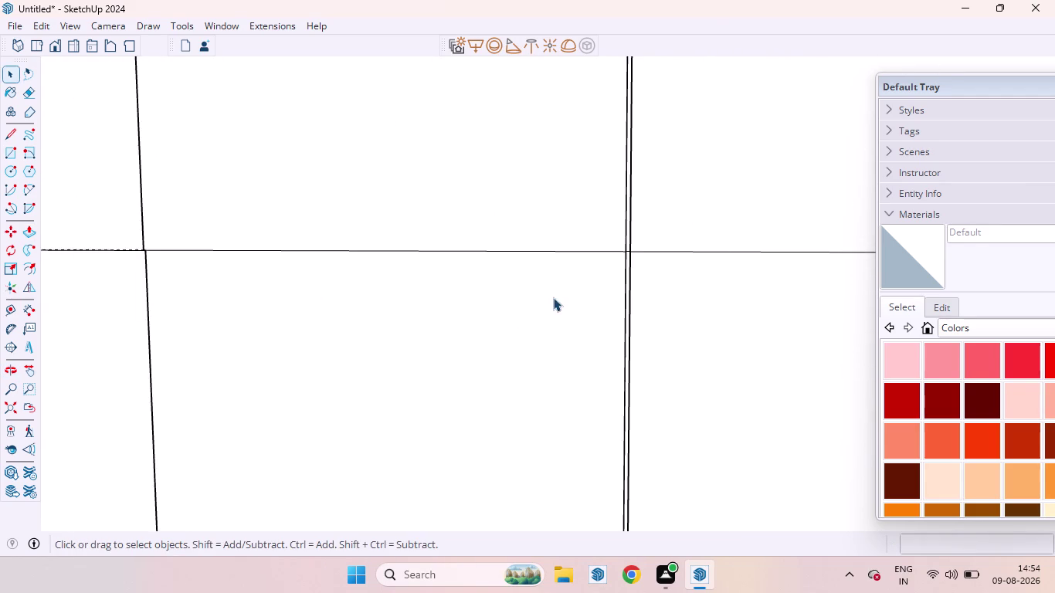
scroll(down, 3)
scroll(down, 3)
scroll(up, 3)
middle_drag(346, 269, 500, 331)
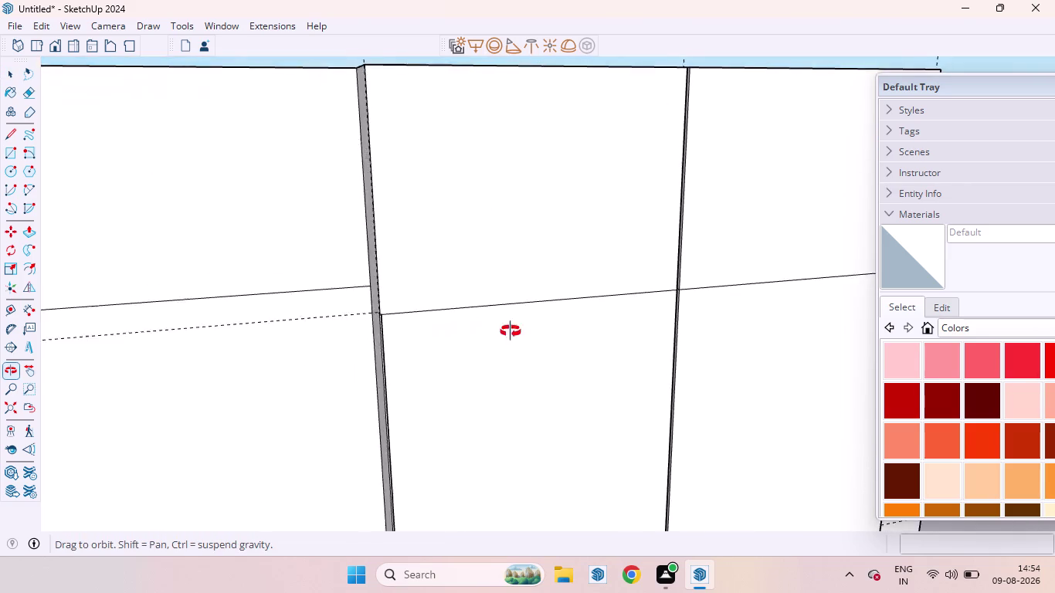
middle_drag(501, 332, 451, 290)
scroll(up, 3)
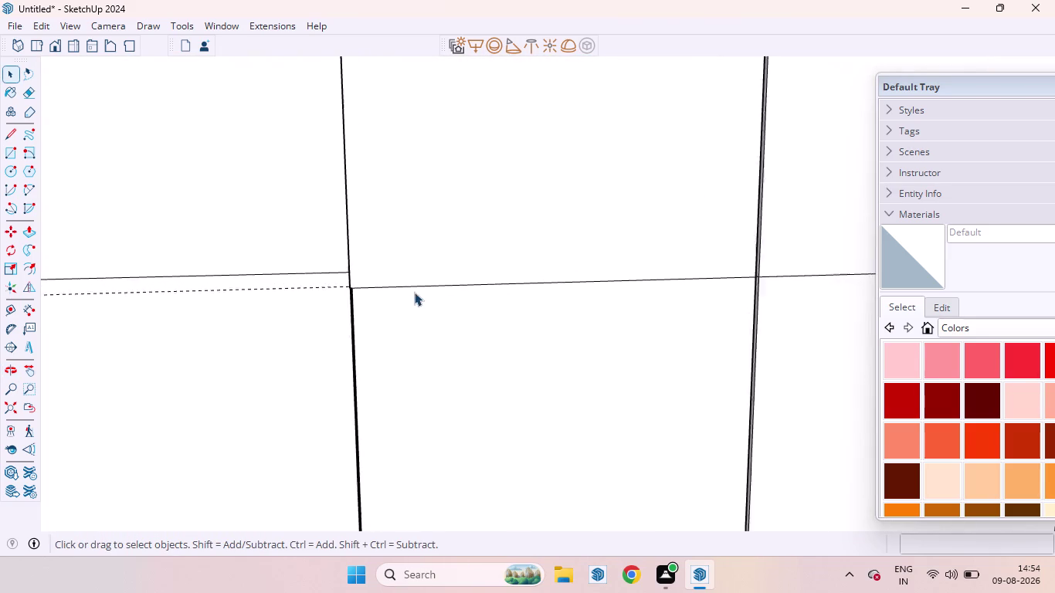
scroll(up, 3)
middle_drag(315, 297, 493, 253)
scroll(down, 3)
scroll(down, 3)
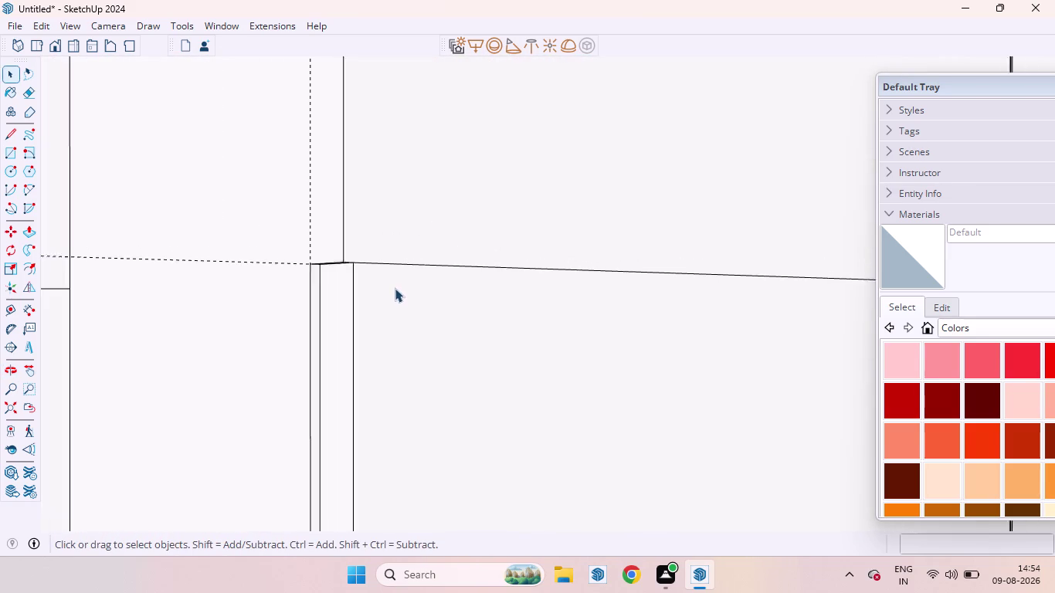
scroll(down, 3)
scroll(down, 3)
scroll(down, 3)
scroll(down, 3)
scroll(down, 3)
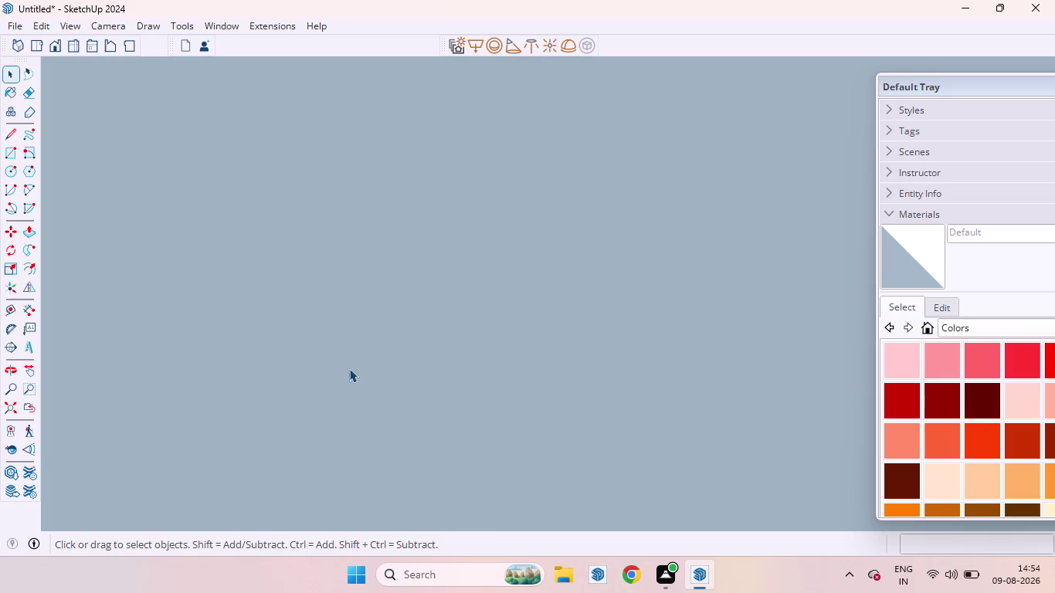
click(7, 410)
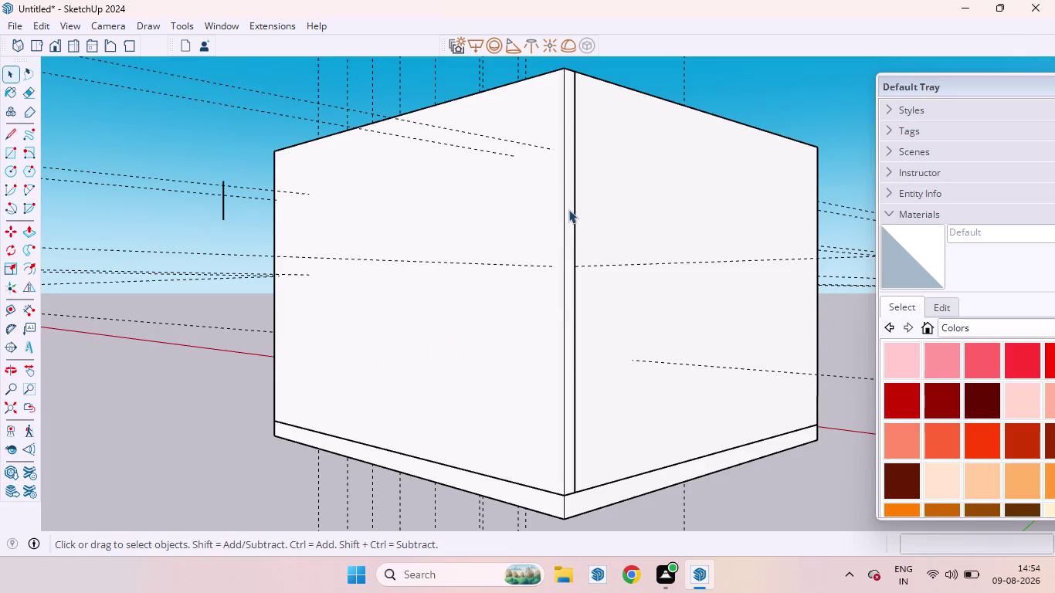
middle_drag(570, 219, 254, 405)
scroll(up, 3)
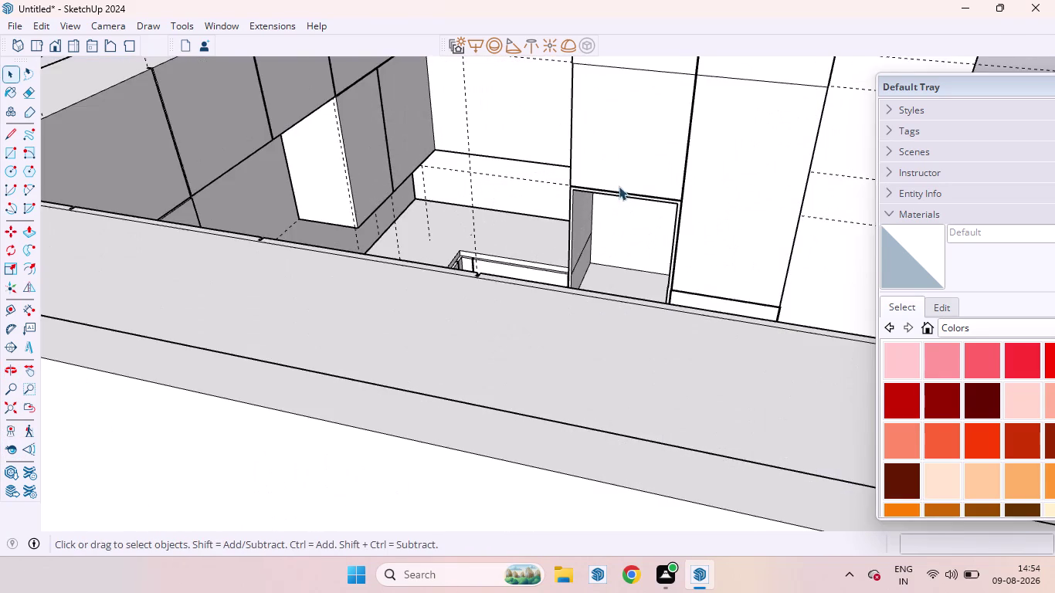
scroll(up, 3)
scroll(down, 3)
scroll(up, 3)
scroll(down, 3)
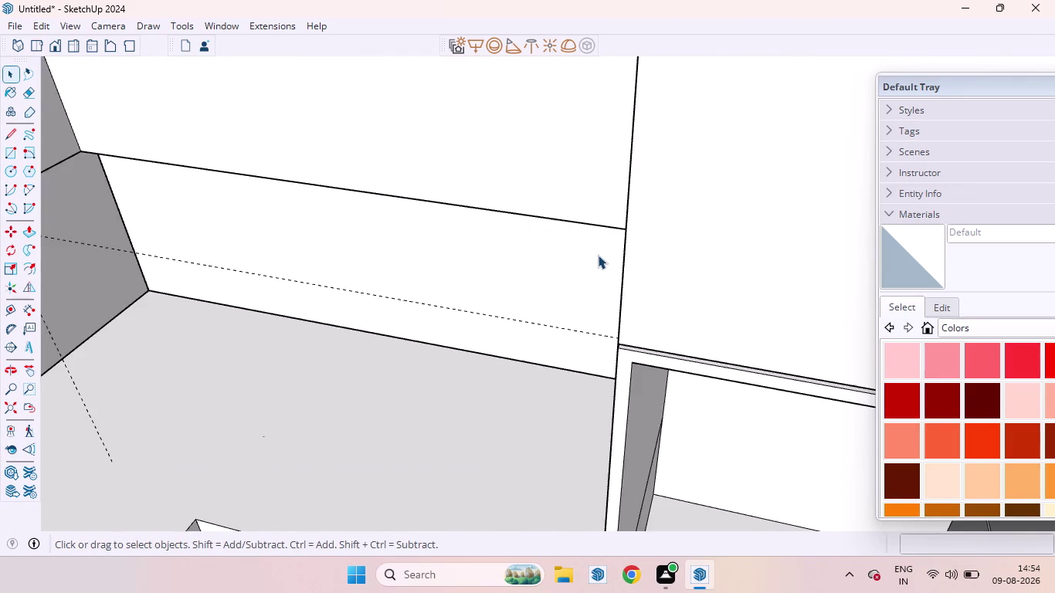
scroll(up, 3)
scroll(down, 3)
middle_drag(627, 283, 728, 309)
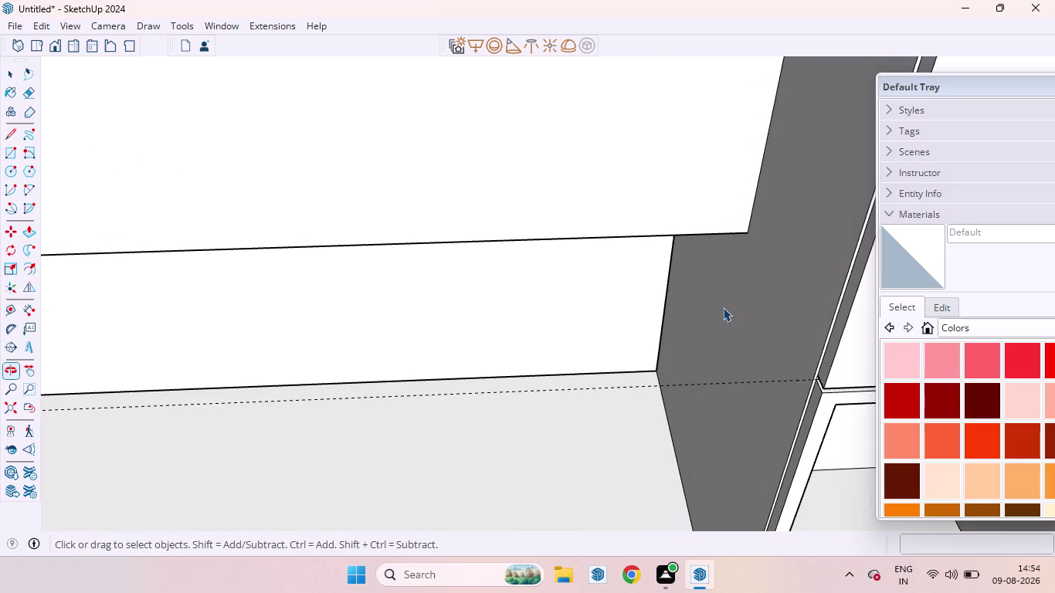
scroll(down, 3)
scroll(down, 3)
scroll(up, 3)
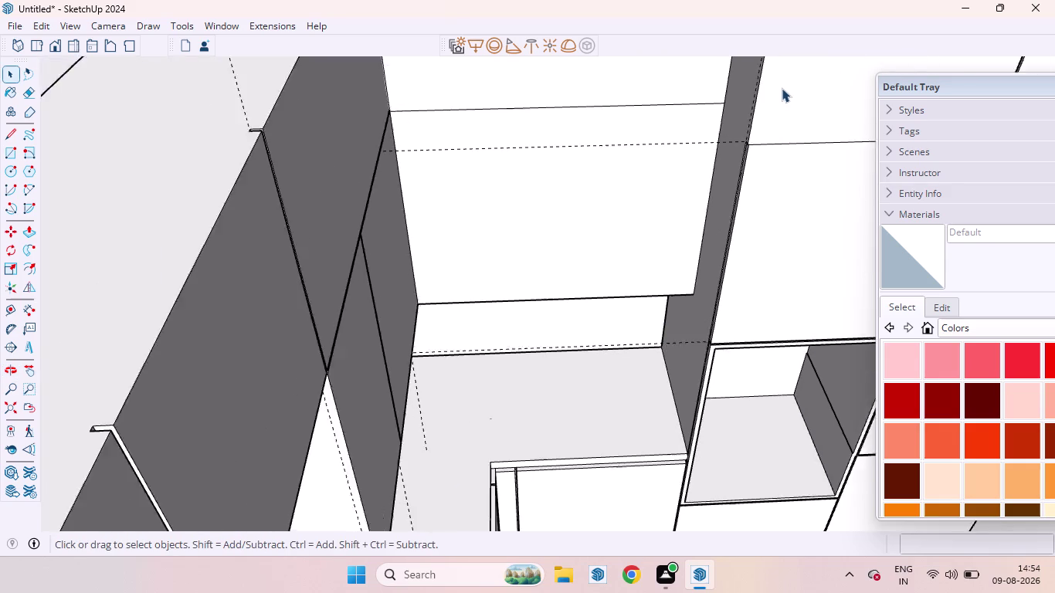
scroll(up, 3)
scroll(down, 3)
scroll(down, 3)
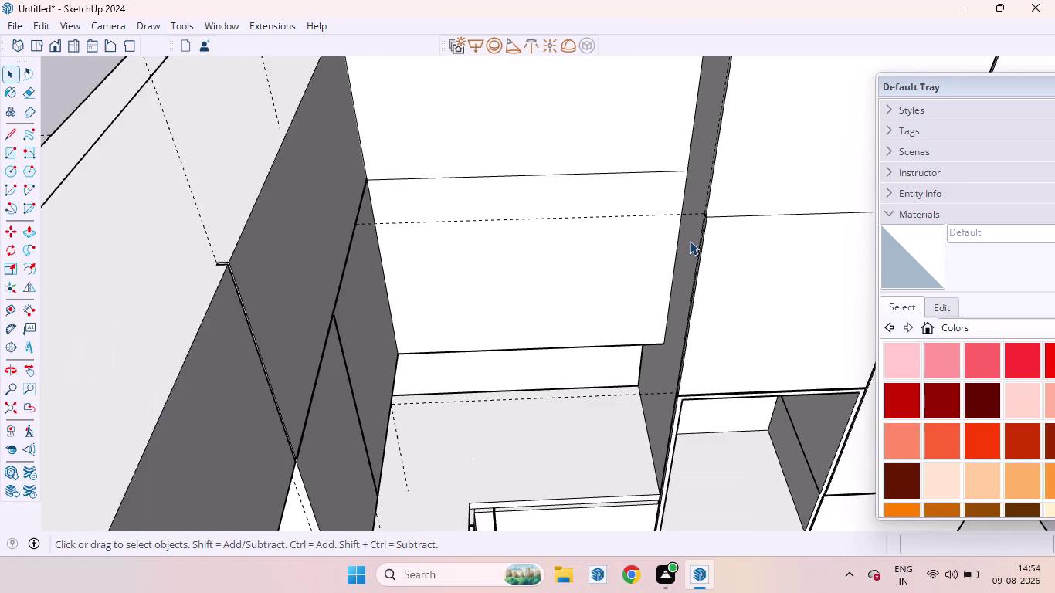
scroll(down, 3)
scroll(up, 3)
middle_drag(748, 185, 743, 208)
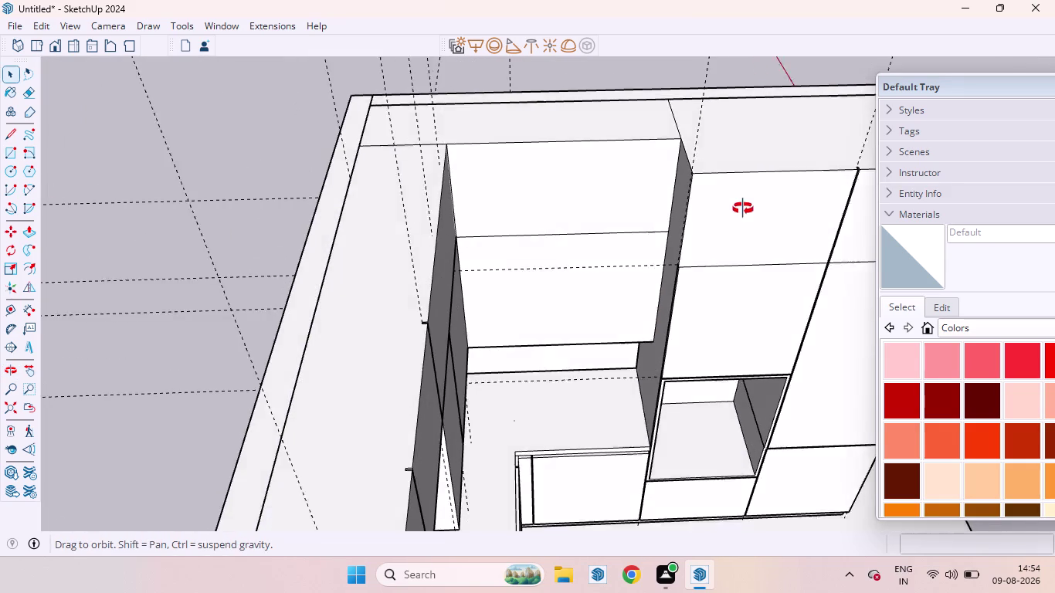
middle_drag(743, 208, 725, 294)
scroll(up, 3)
scroll(down, 3)
scroll(down, 3)
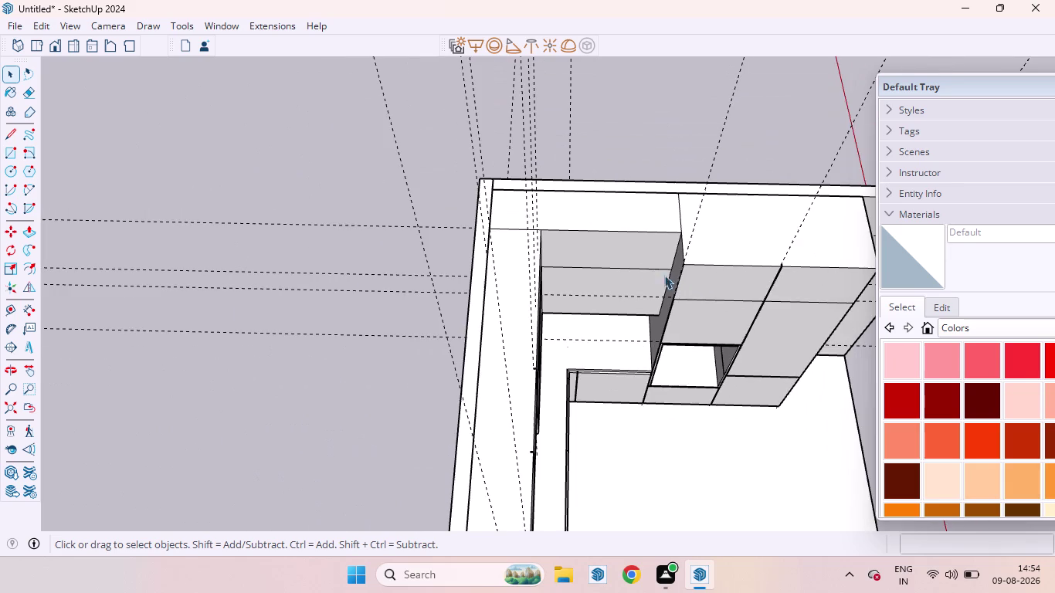
scroll(down, 3)
scroll(up, 3)
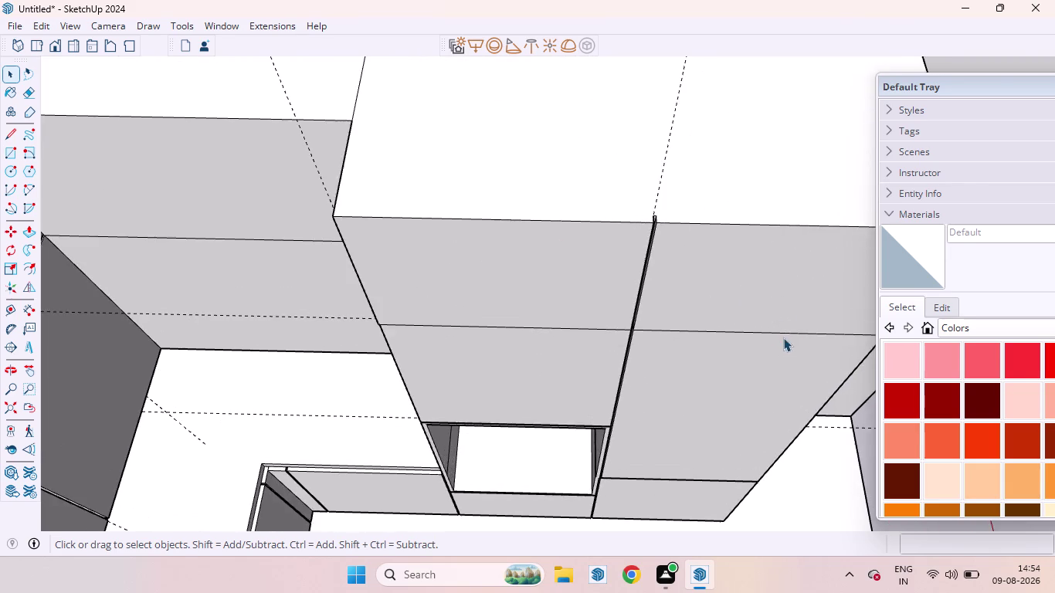
middle_drag(783, 337, 715, 222)
scroll(up, 3)
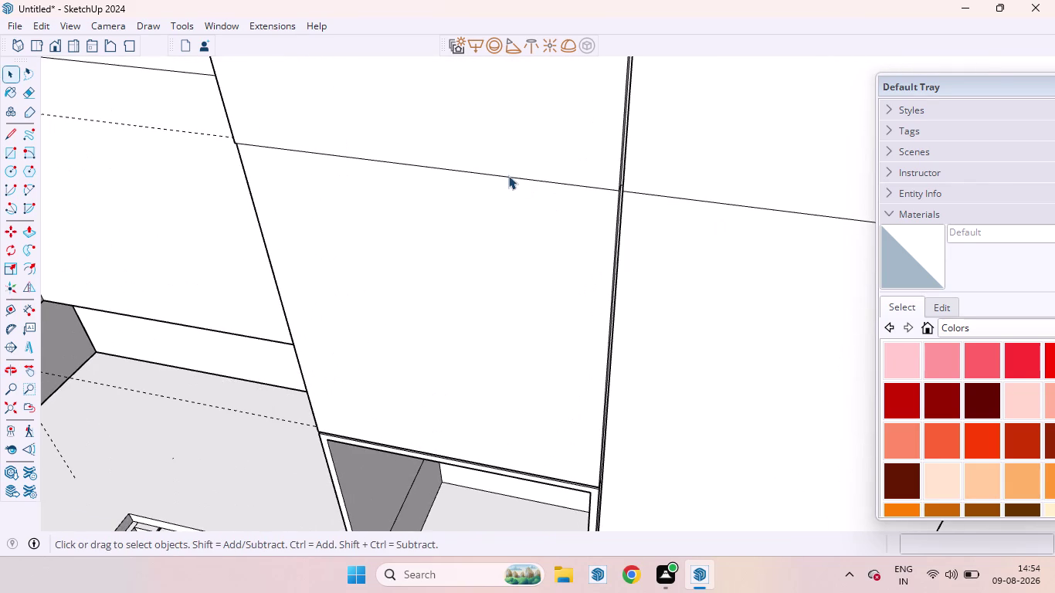
Copy the line across the left cabinet face 6 mm lower.
click(508, 175)
key(m)
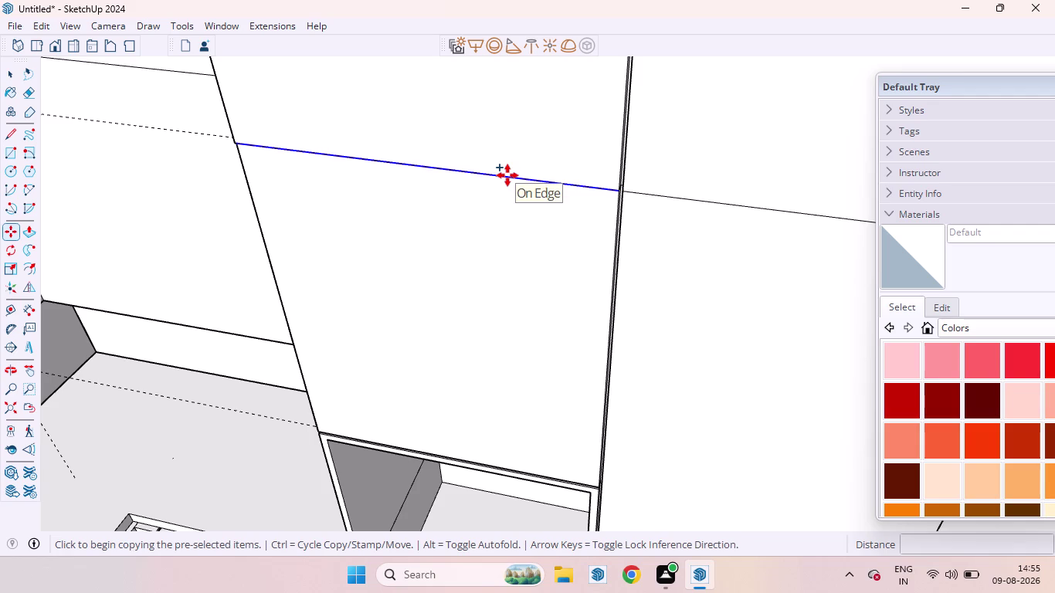
click(507, 175)
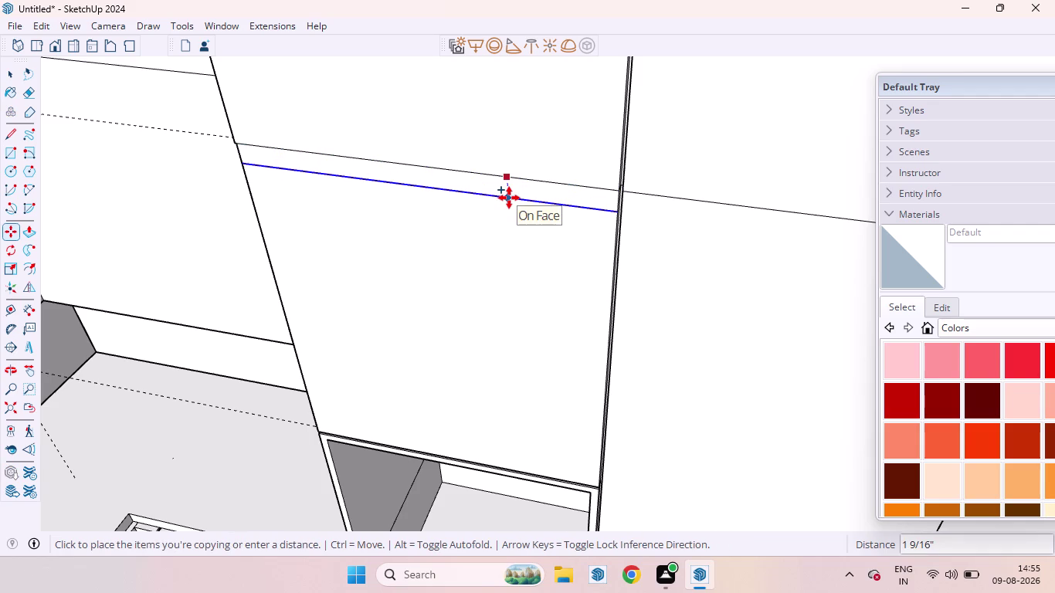
key(Up)
text(6MM)
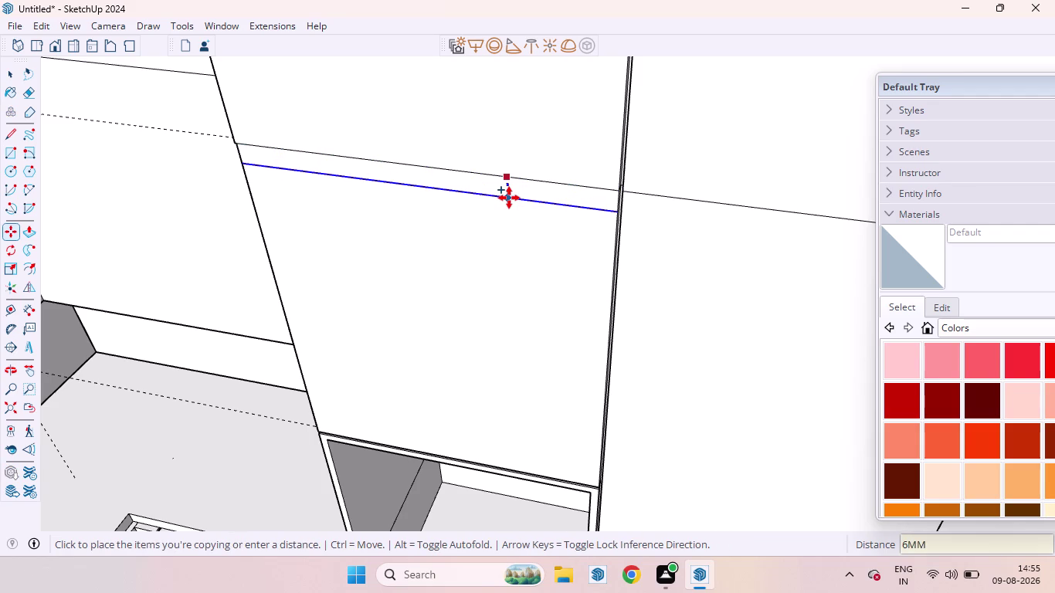
key(Return)
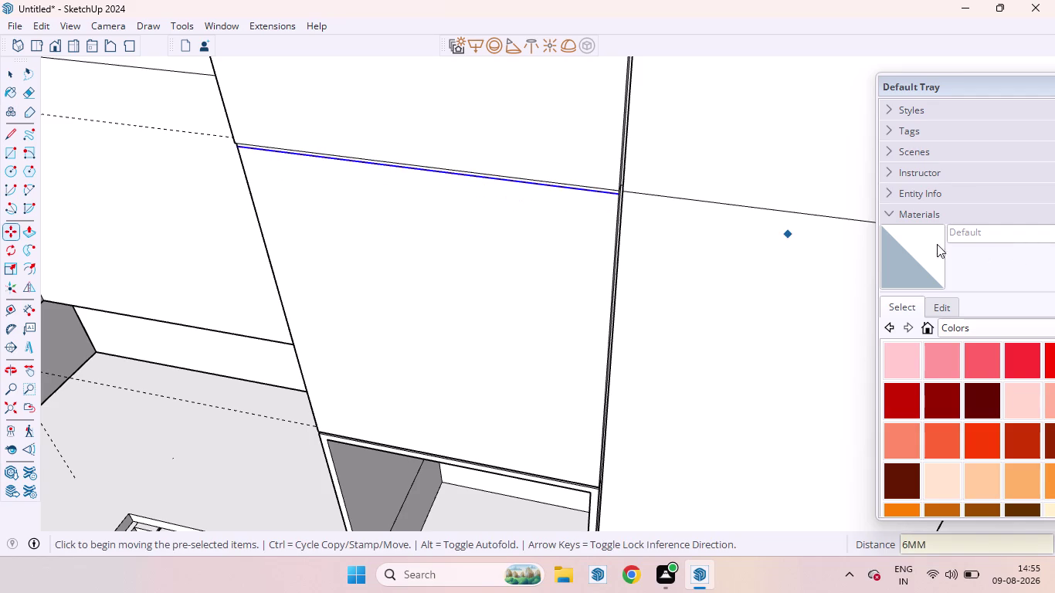
key(space)
scroll(up, 3)
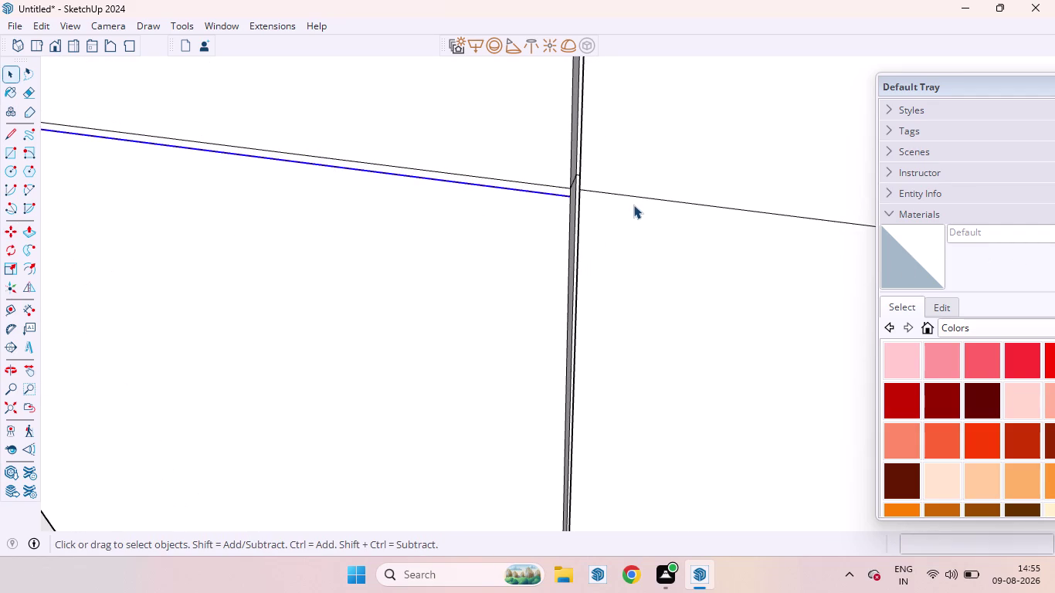
Copy the right face's line 6 mm lower and select the left strip face.
click(623, 194)
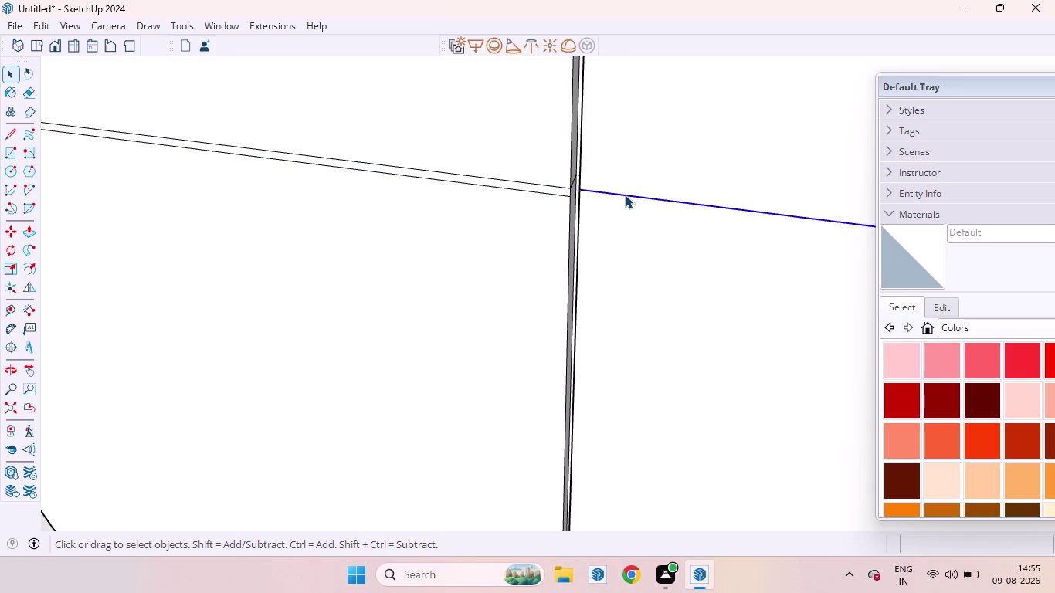
key(m)
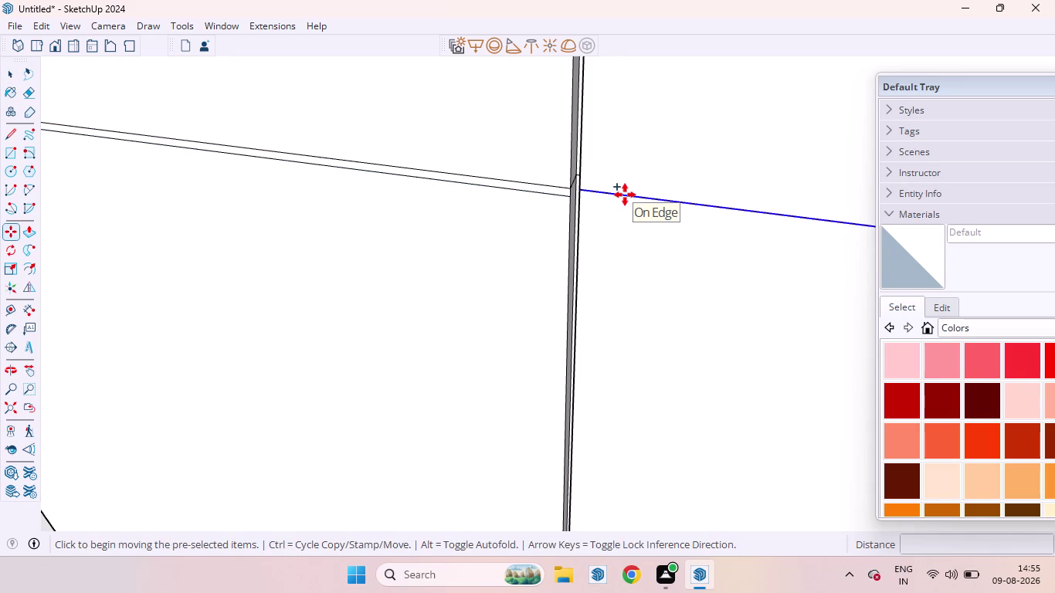
click(625, 194)
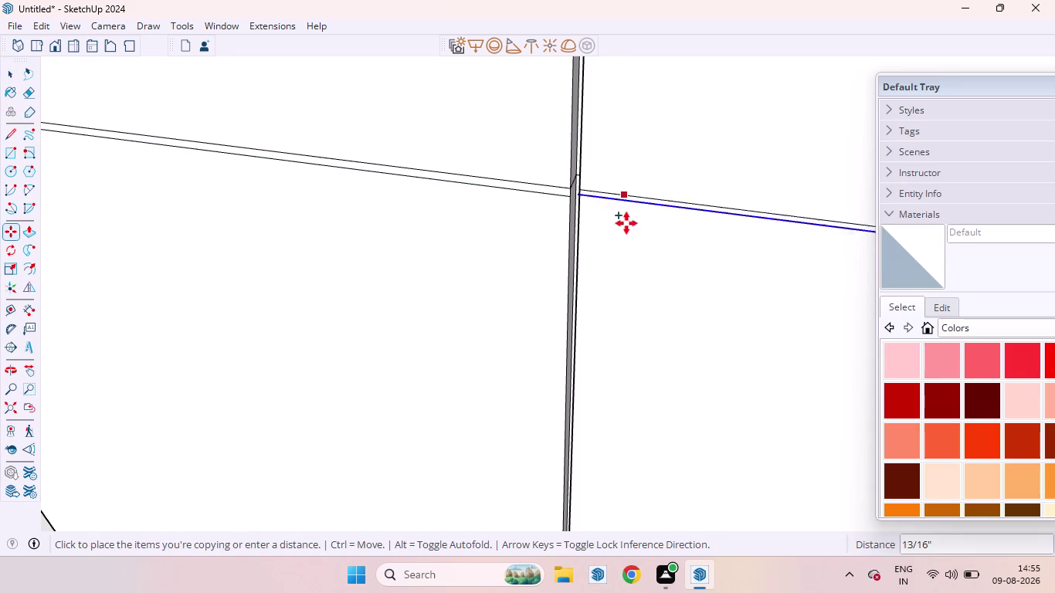
key(Up)
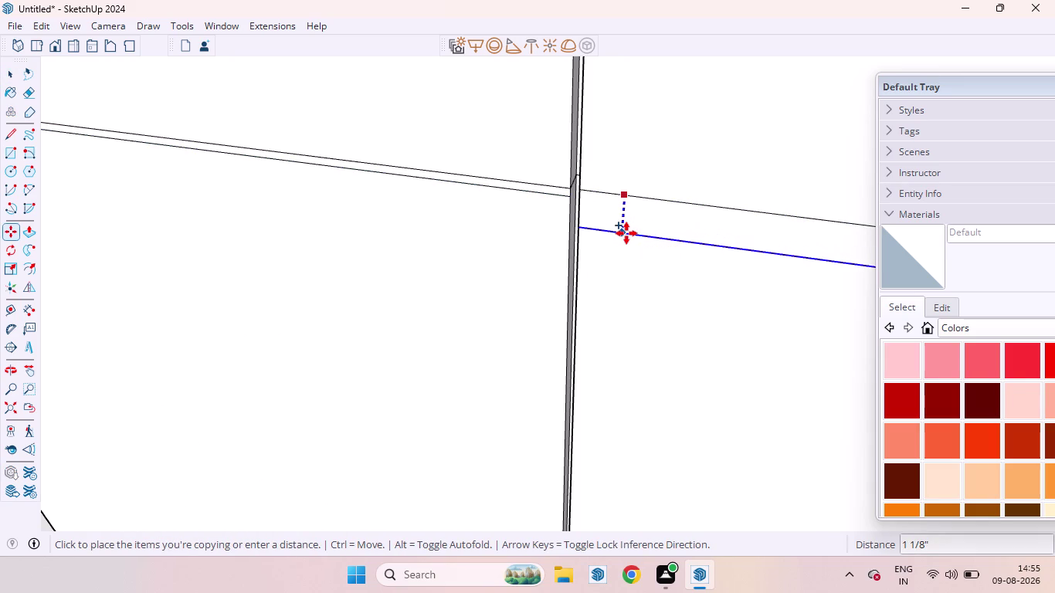
text(6MM)
key(Return)
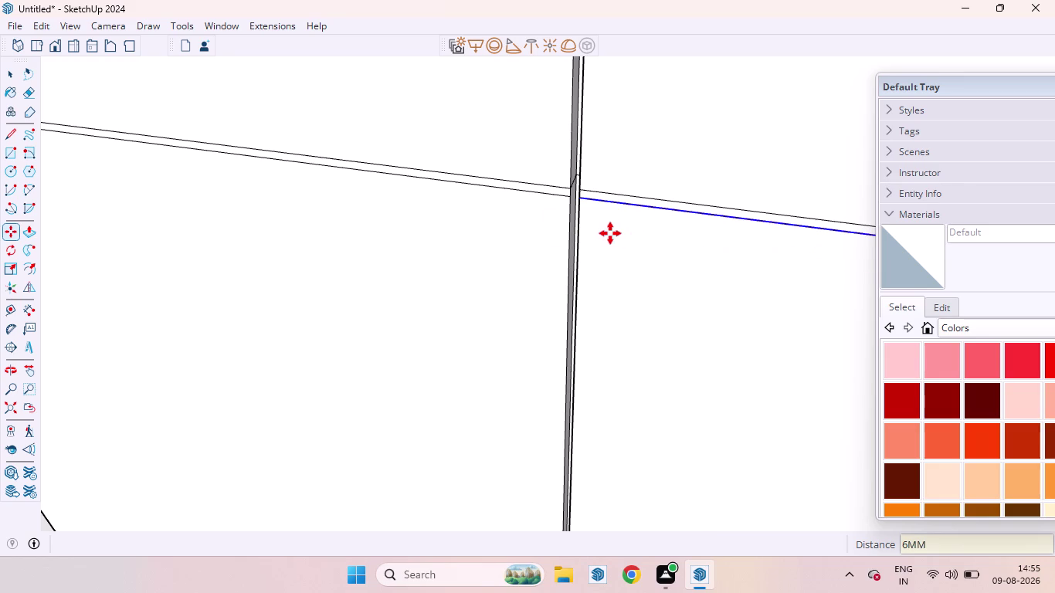
key(space)
scroll(up, 3)
click(567, 181)
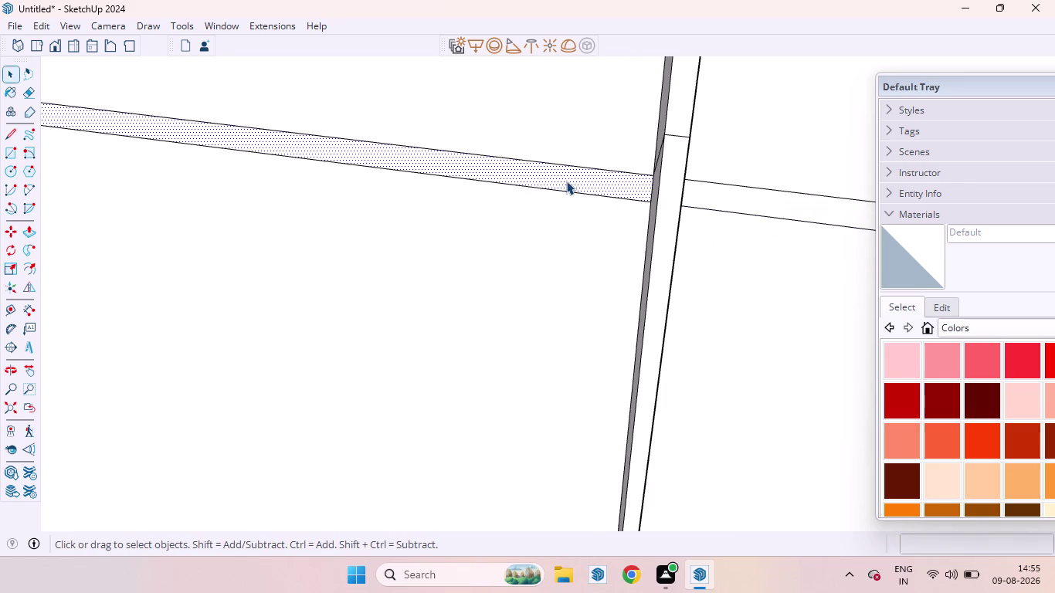
Push-pull the left 6 mm strip 18 mm, then repeat on the right strip.
key(p)
double_click(566, 181)
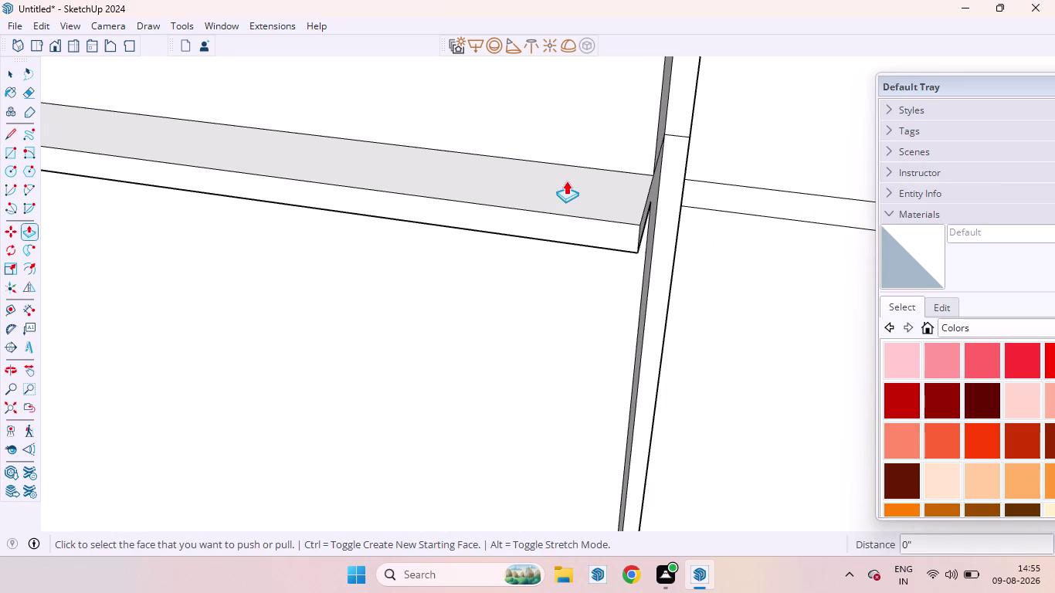
key(ctrl+z)
drag(577, 174, 582, 173)
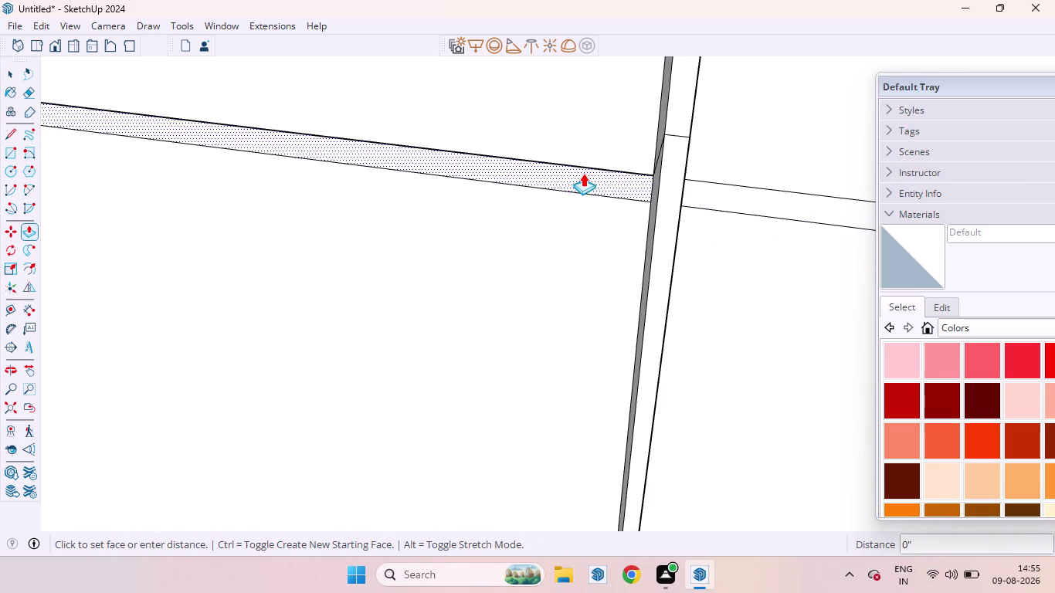
drag(582, 173, 635, 157)
text(18MM)
key(Return)
double_click(731, 196)
scroll(down, 3)
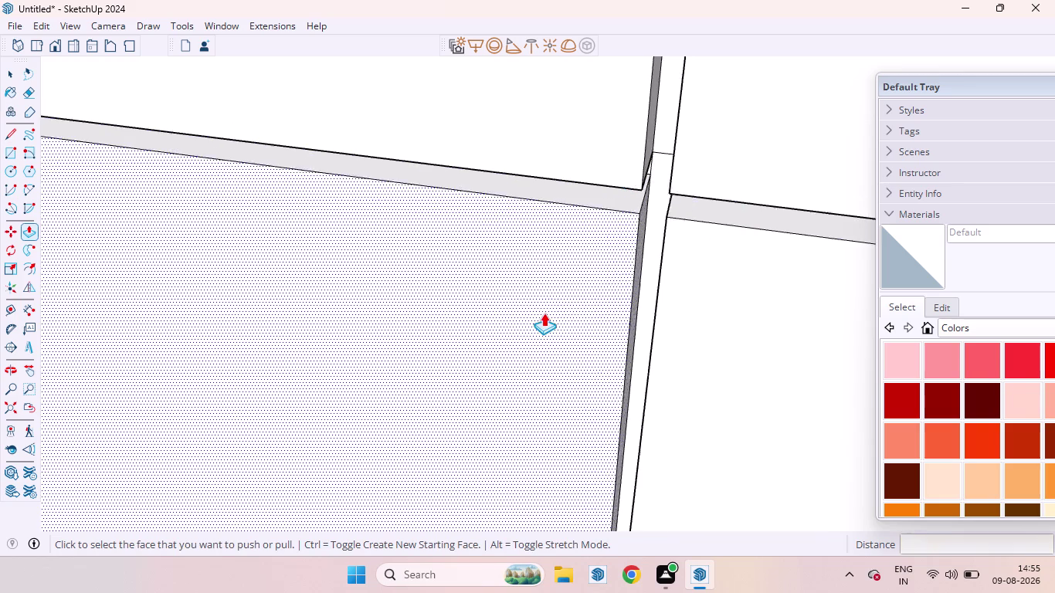
scroll(down, 3)
scroll(down, 3)
scroll(down, 3)
scroll(down, 3)
scroll(down, 3)
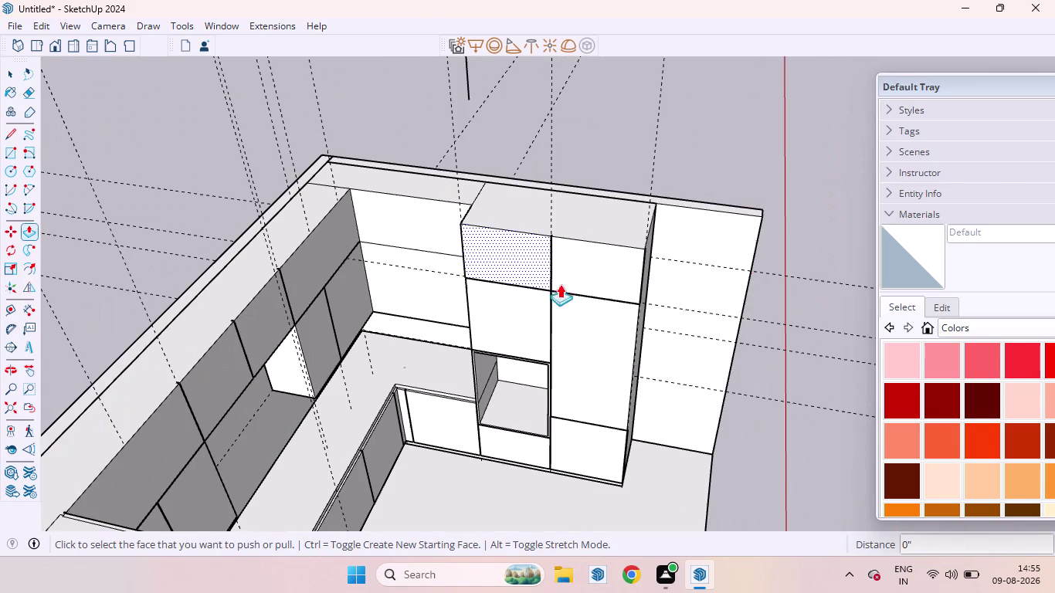
Orbit and zoom across the kitchen to frame the grey side panel beside the wall units.
key(space)
scroll(down, 3)
scroll(down, 3)
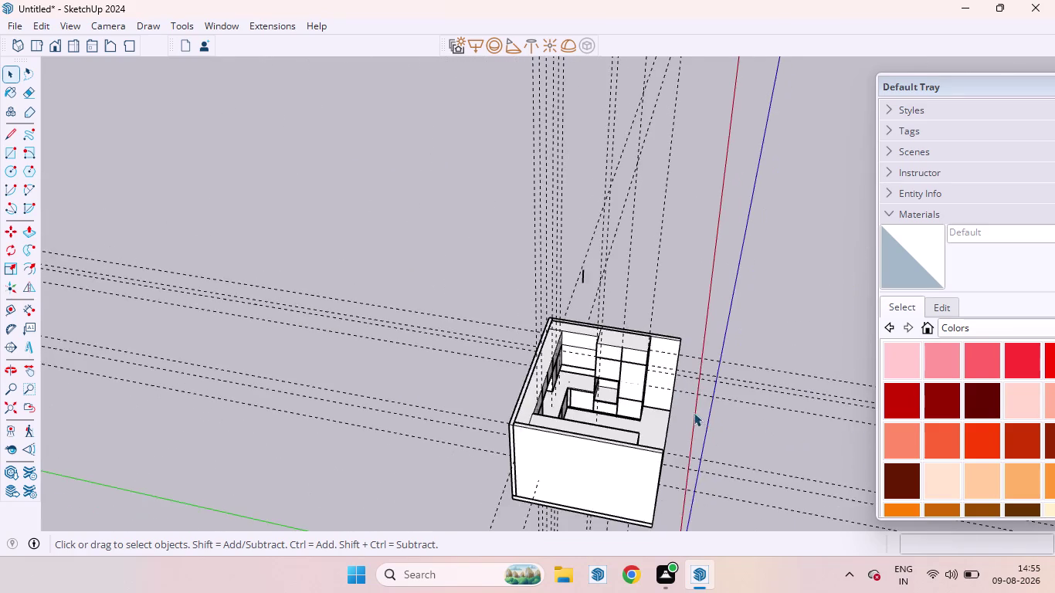
middle_drag(696, 433, 387, 218)
scroll(down, 3)
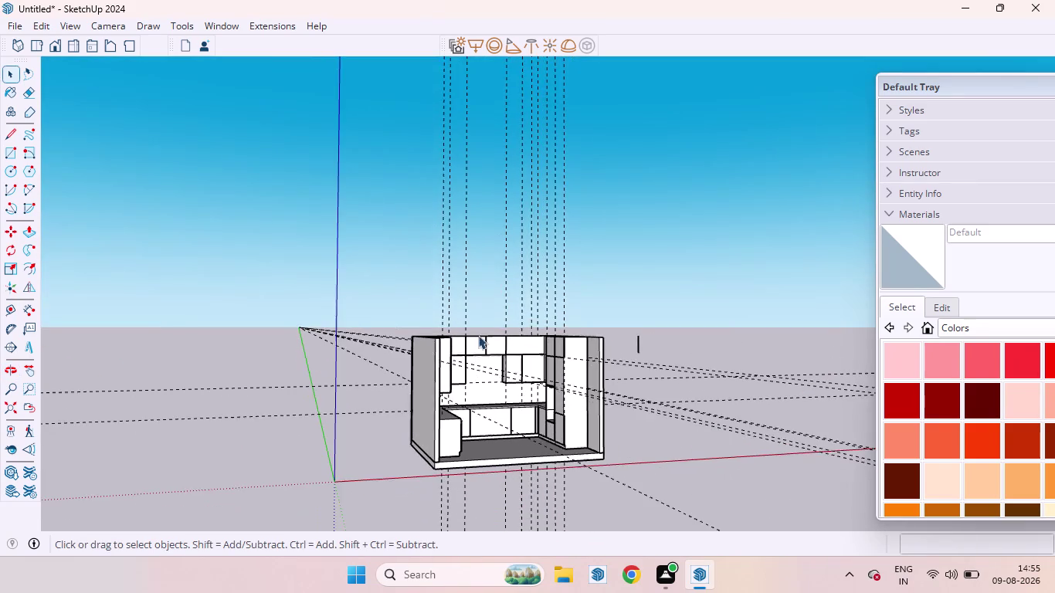
scroll(up, 3)
middle_drag(561, 326, 549, 387)
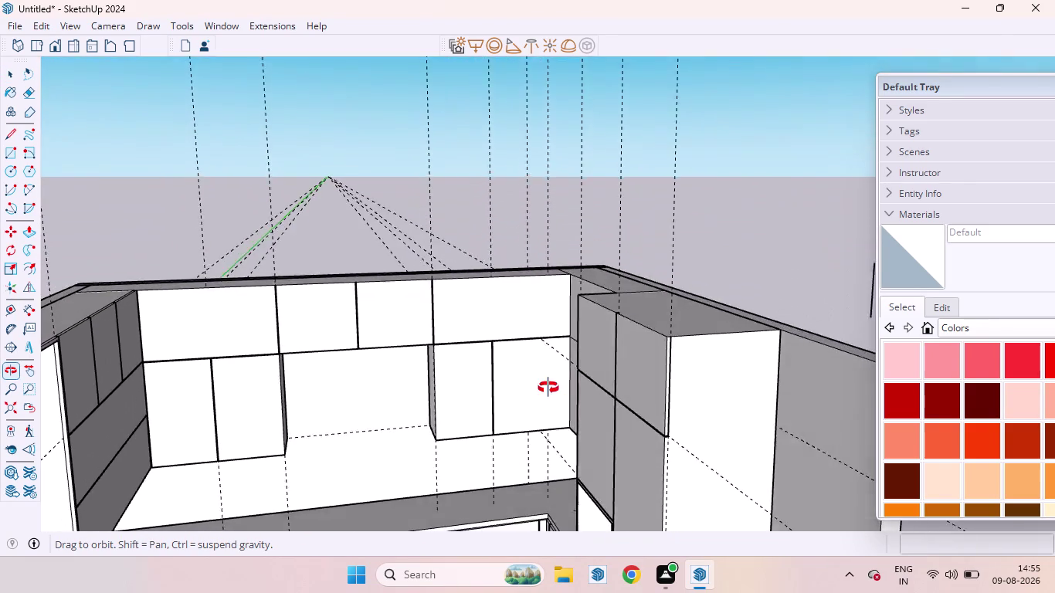
middle_drag(548, 387, 652, 379)
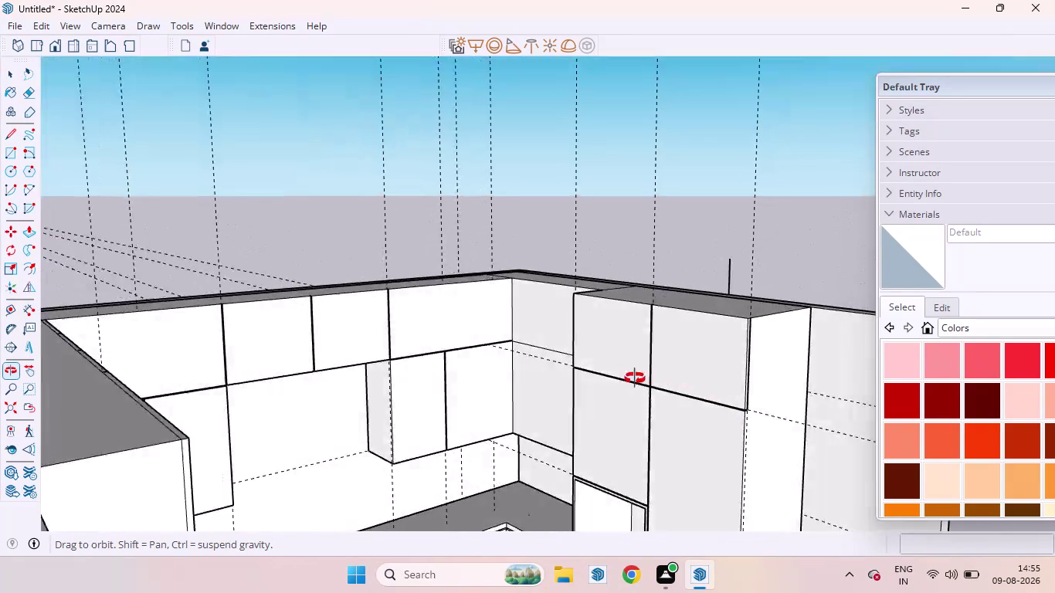
middle_drag(652, 379, 533, 334)
scroll(down, 3)
scroll(down, 3)
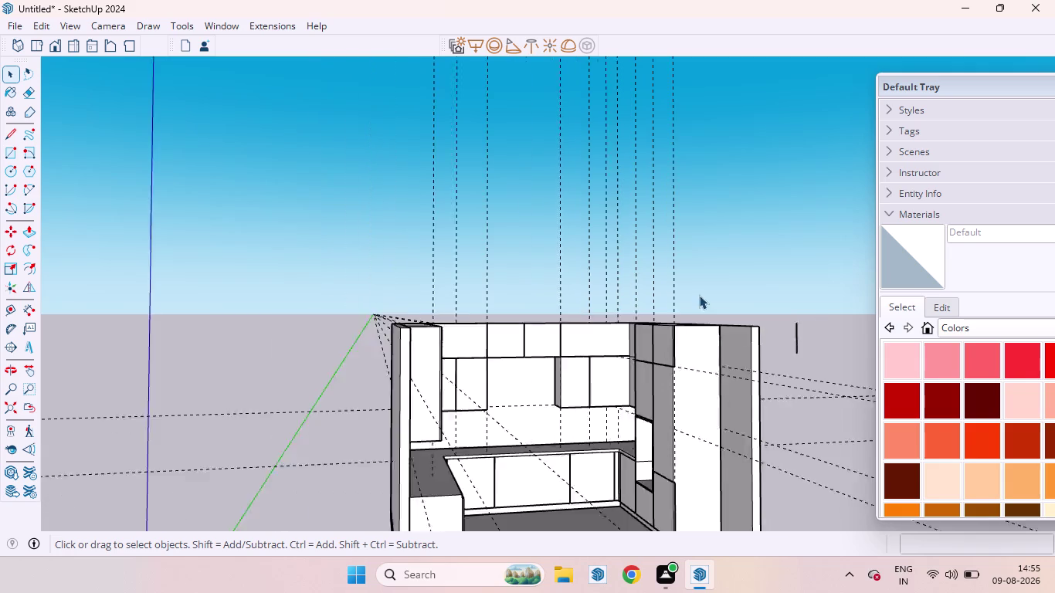
scroll(down, 3)
scroll(up, 3)
scroll(down, 3)
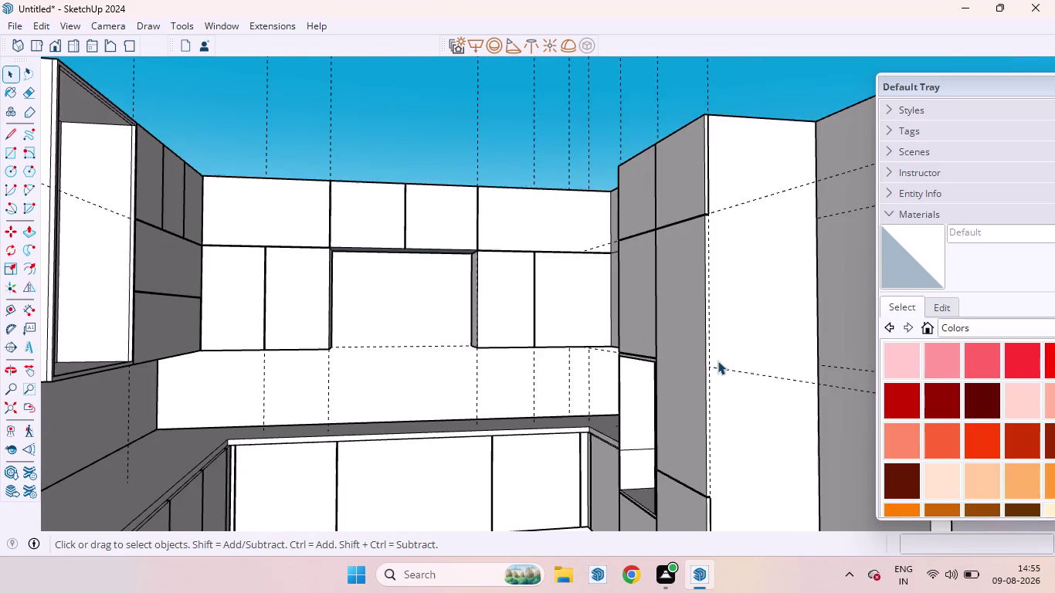
scroll(down, 3)
middle_drag(695, 299, 703, 329)
scroll(up, 3)
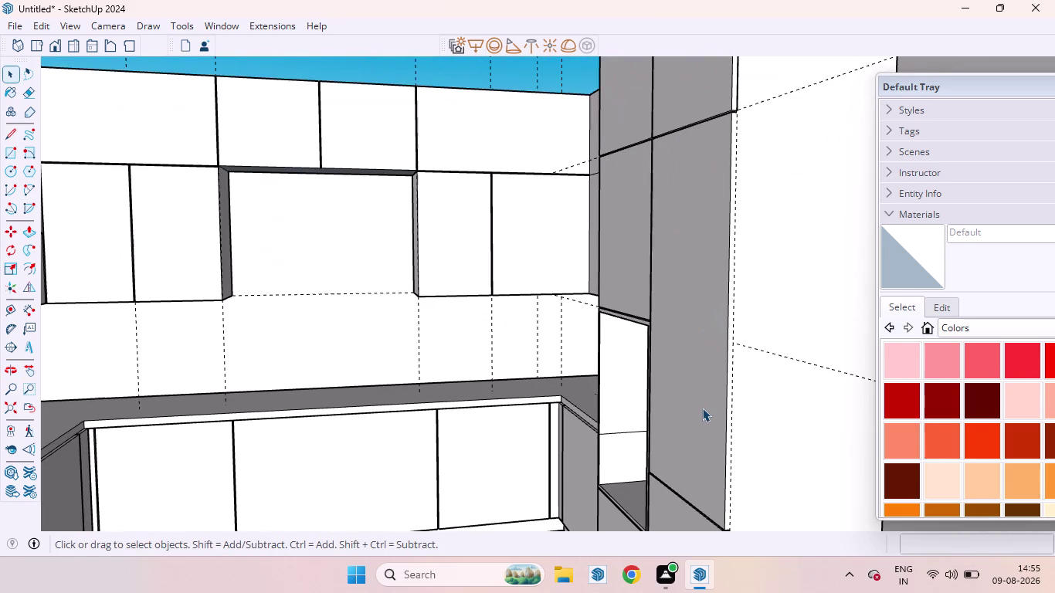
Push-pull the grey side panel beside the wall units slightly outward.
click(704, 408)
key(p)
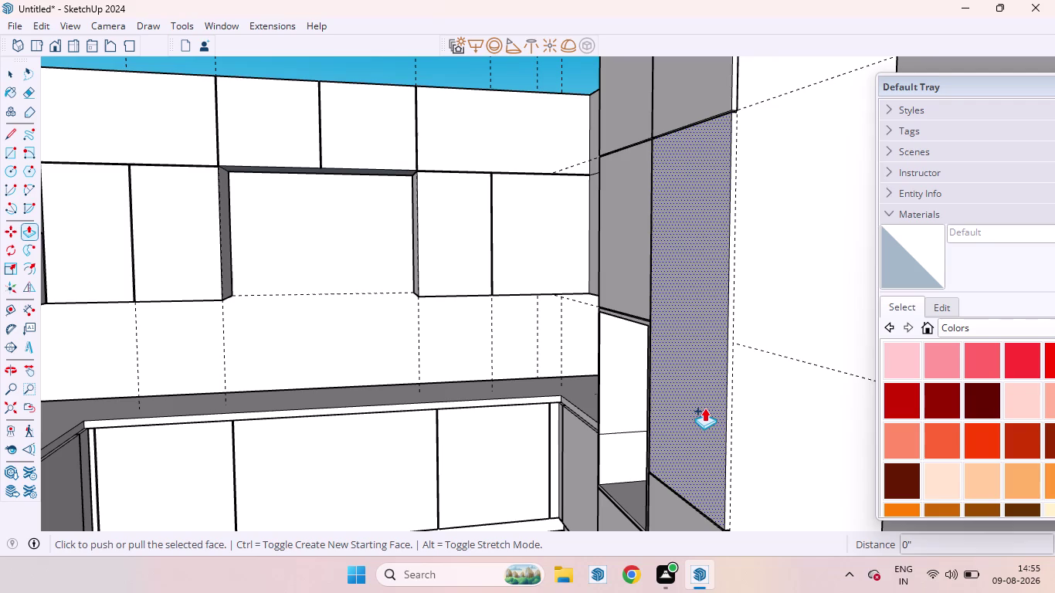
click(704, 408)
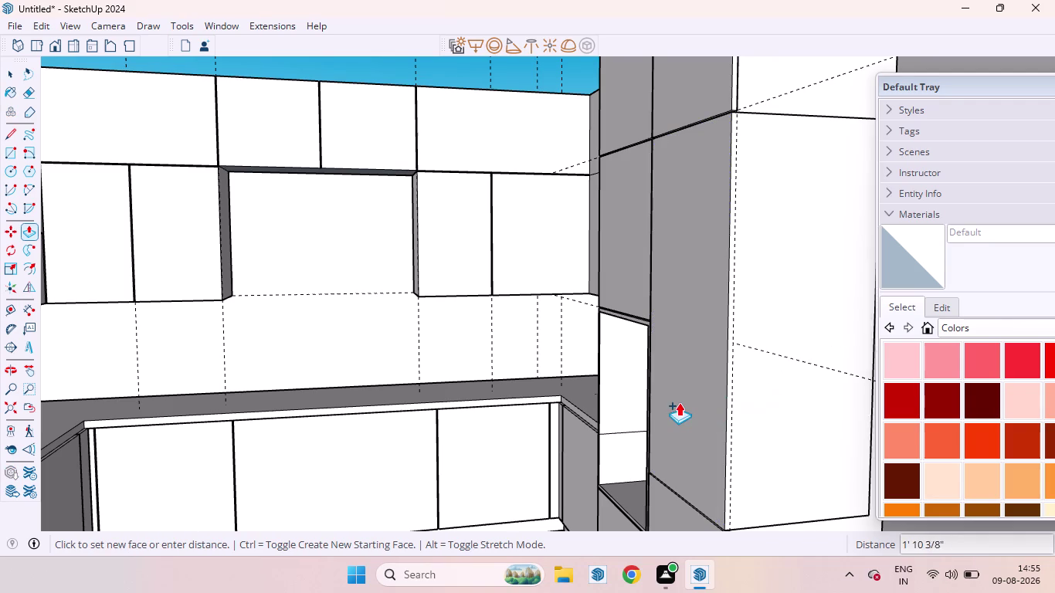
key(ctrl+z)
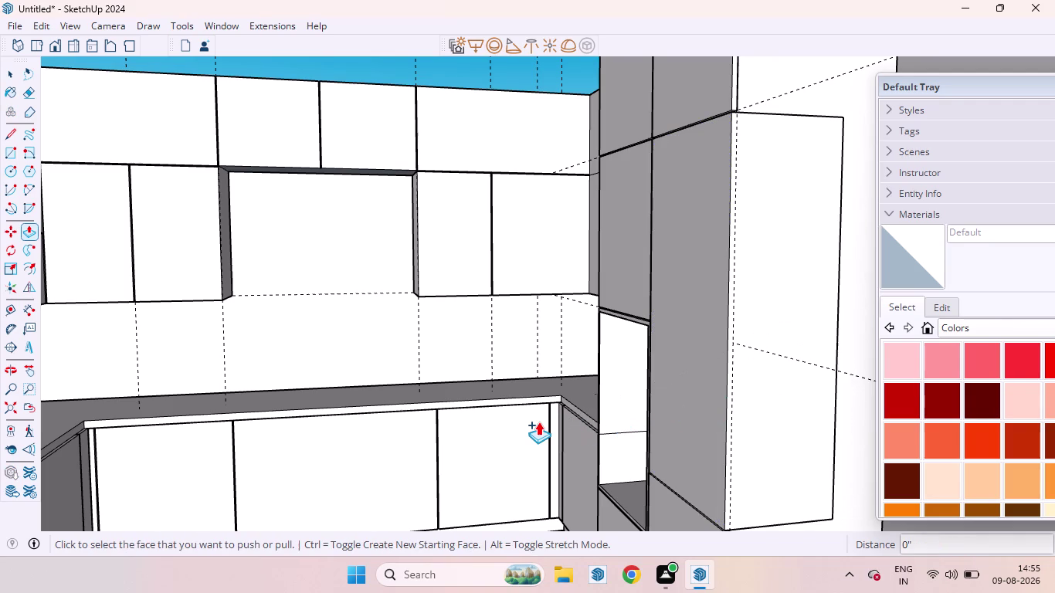
drag(682, 388, 694, 380)
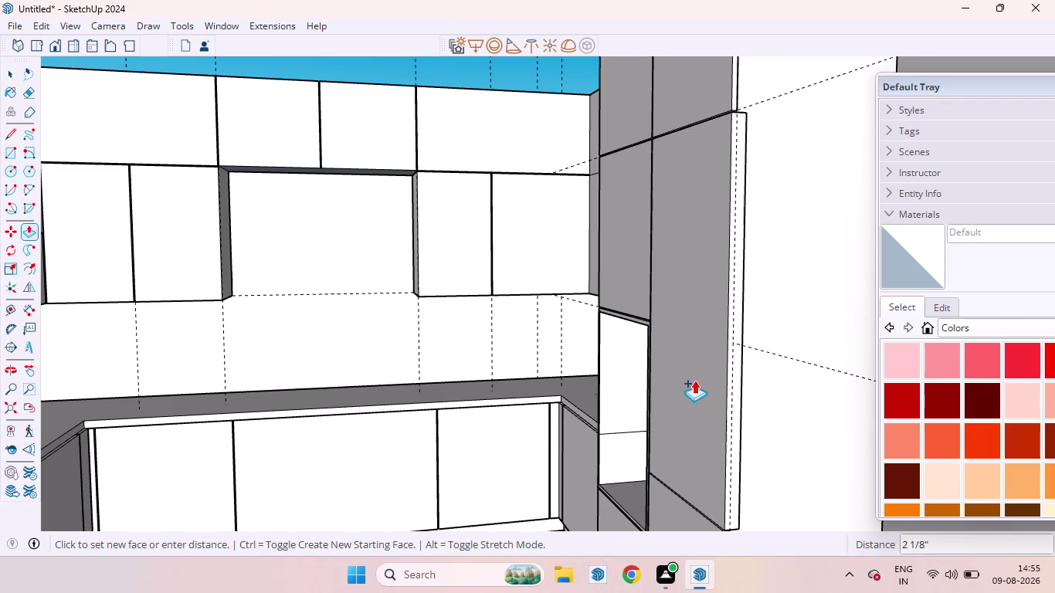
drag(694, 380, 693, 380)
key(1)
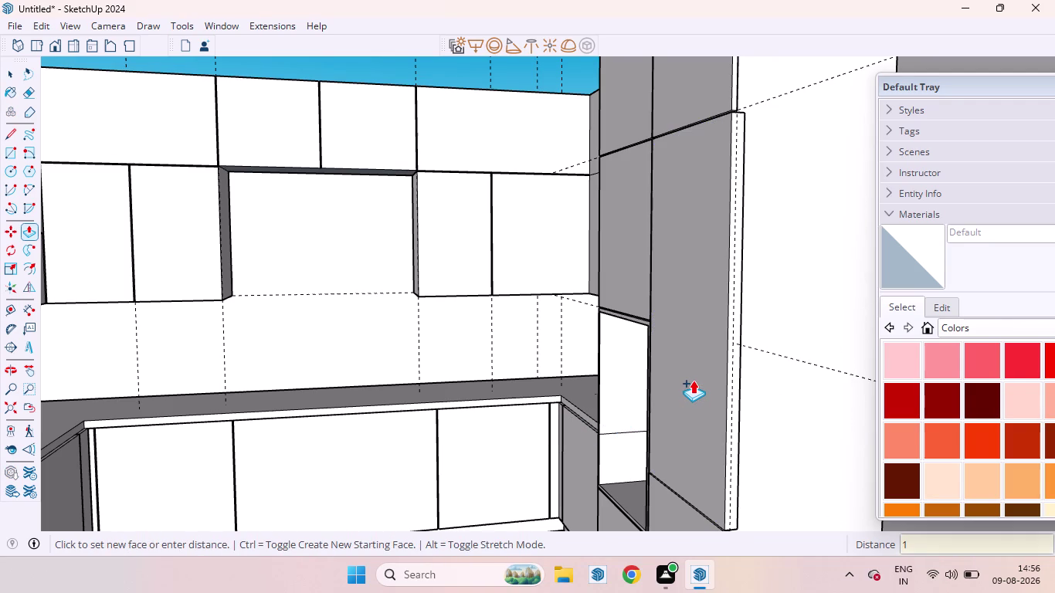
drag(693, 380, 692, 381)
Finish pulling the side panel out by 8 mm, then view the kitchen from above.
key(8)
text(MM)
key(shift+Return)
key(space)
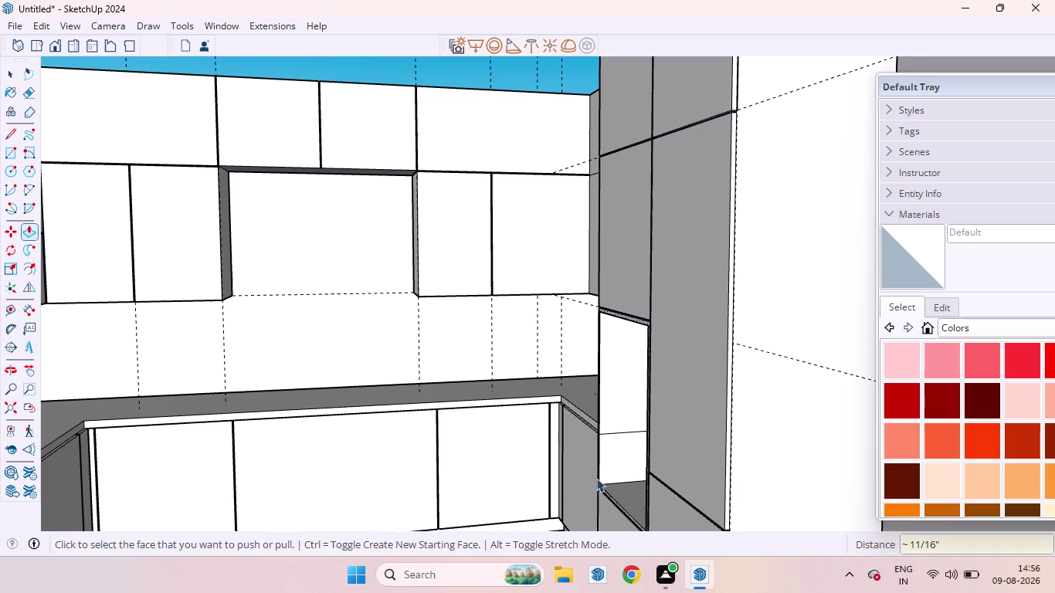
scroll(down, 3)
scroll(down, 3)
click(808, 452)
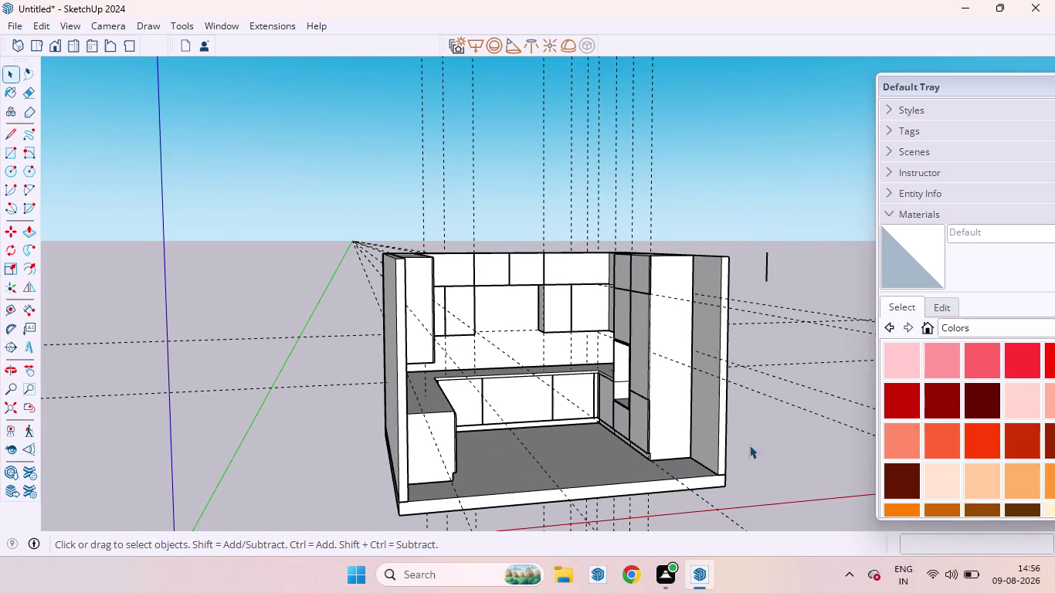
scroll(down, 3)
middle_drag(497, 373, 565, 506)
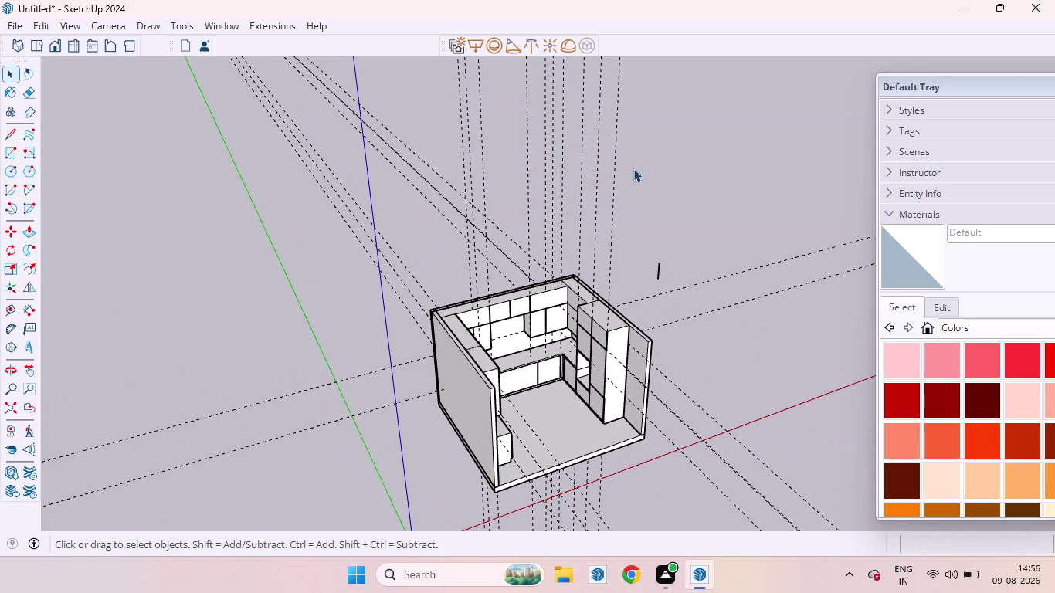
Window-select and delete the construction guide lines around the kitchen in three passes.
drag(641, 186, 212, 0)
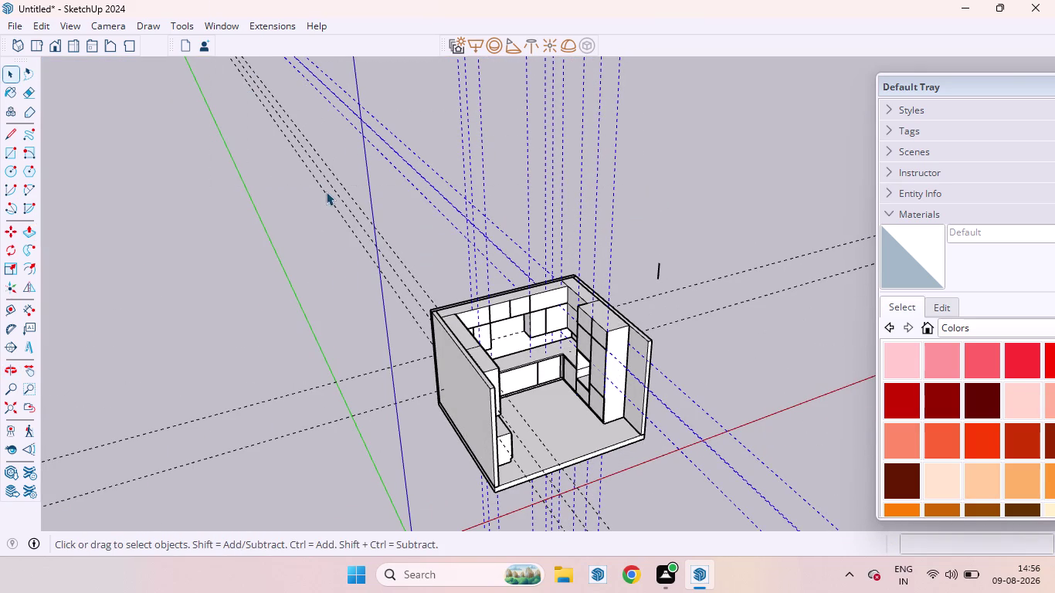
key(Delete)
drag(485, 220, 191, 63)
key(Delete)
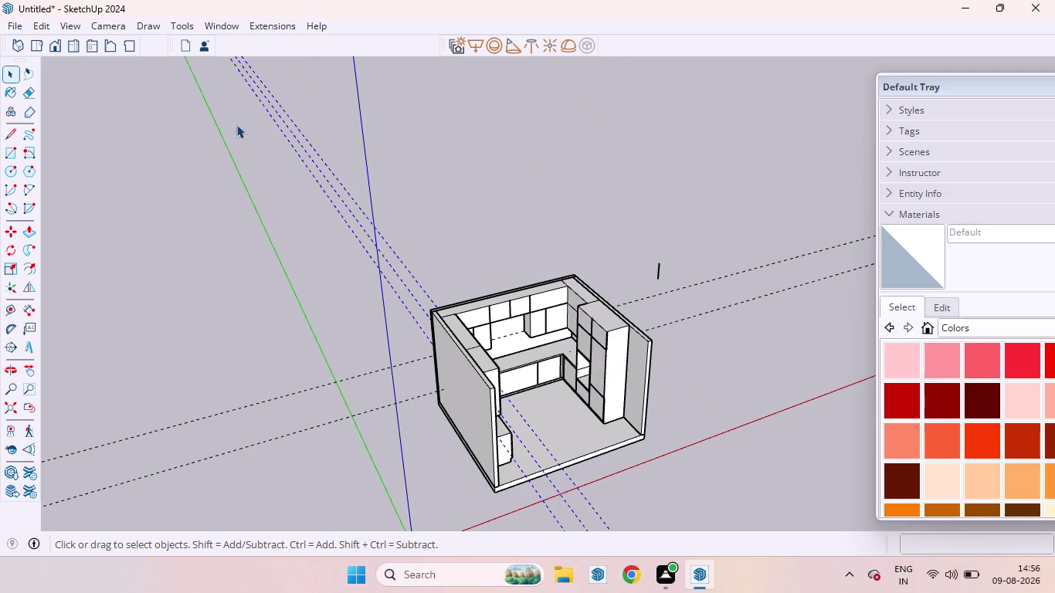
drag(401, 447, 100, 58)
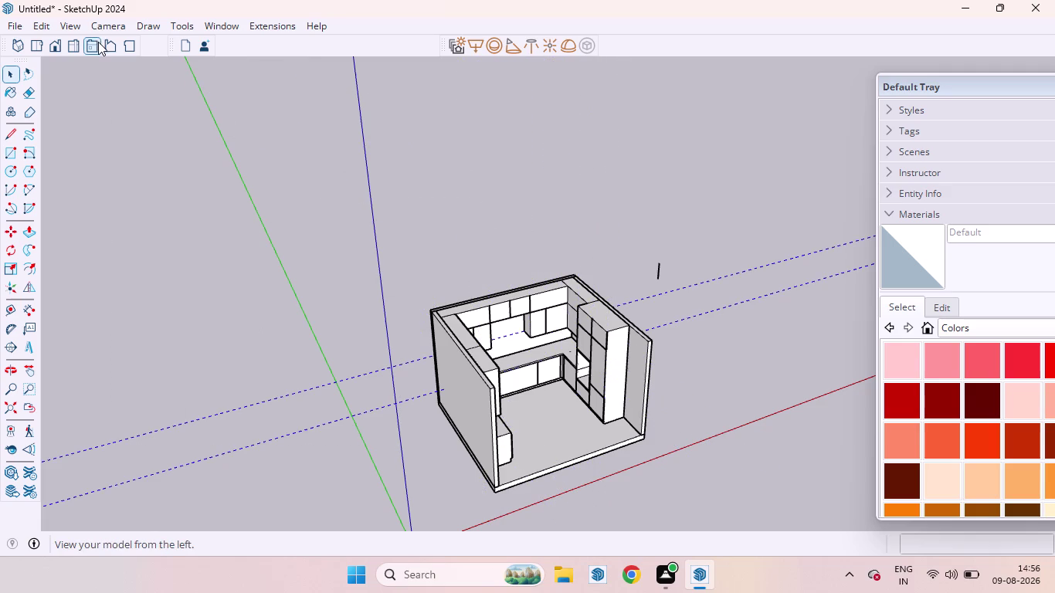
key(Delete)
scroll(down, 3)
scroll(up, 3)
scroll(up, 3)
scroll(down, 3)
scroll(up, 3)
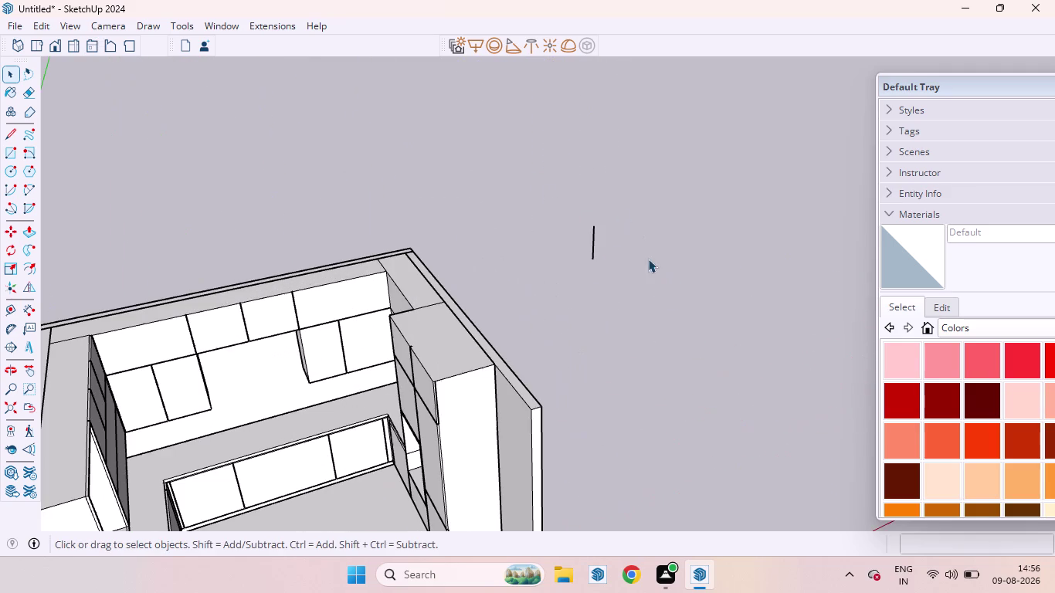
Select and delete the last remaining guide lines.
drag(670, 293, 396, 0)
click(651, 283)
drag(637, 289, 618, 281)
drag(618, 281, 538, 159)
key(Delete)
scroll(down, 3)
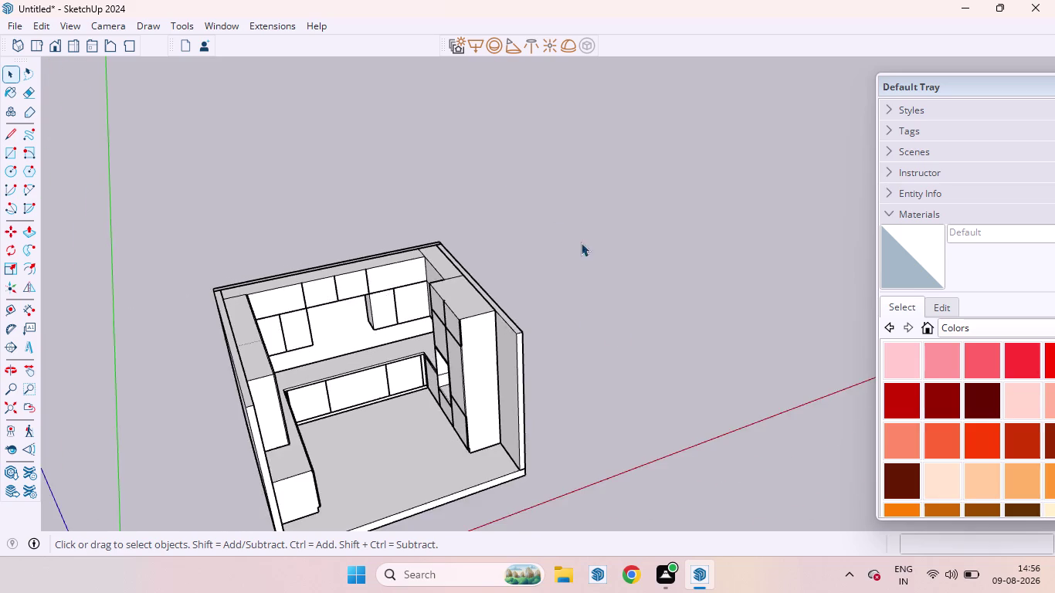
Orbit and zoom to look into the open wall unit's niche from above.
middle_drag(588, 360, 358, 247)
scroll(up, 3)
scroll(down, 3)
scroll(up, 3)
scroll(down, 3)
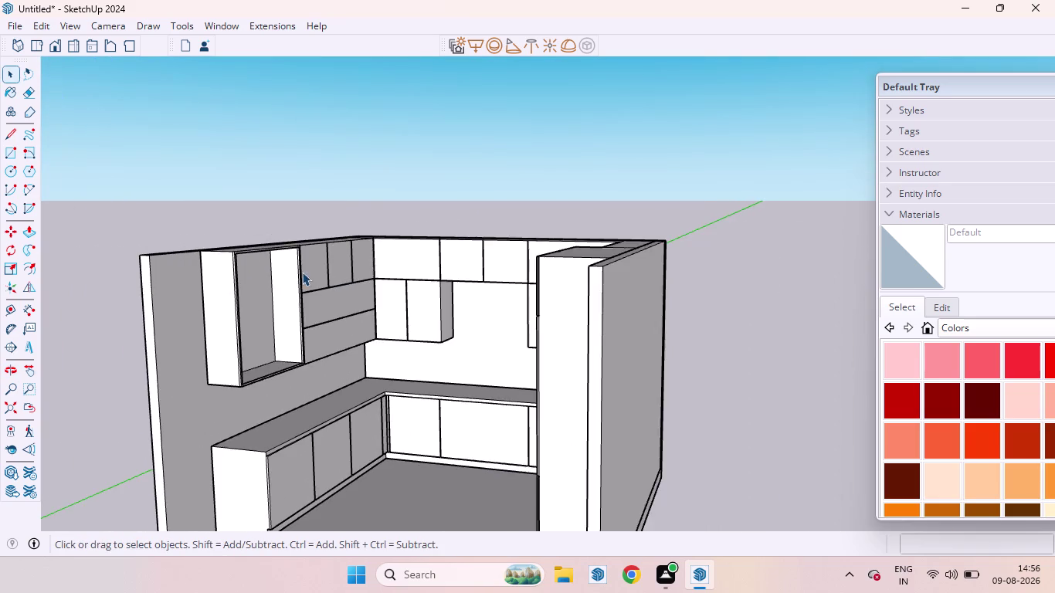
scroll(up, 3)
scroll(down, 3)
scroll(up, 3)
scroll(down, 3)
scroll(up, 3)
scroll(down, 3)
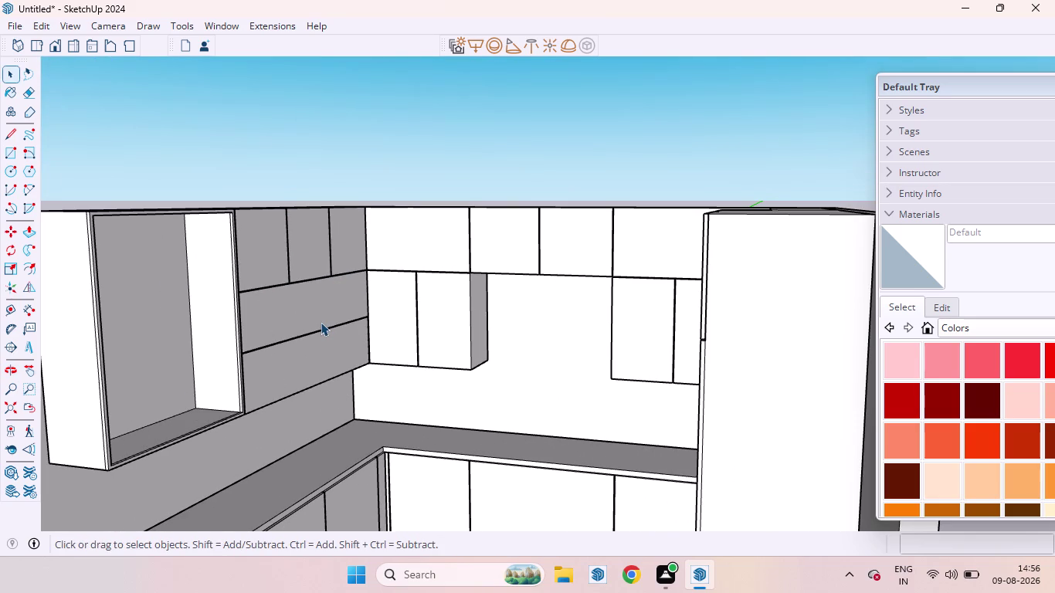
scroll(down, 3)
scroll(up, 3)
scroll(down, 3)
scroll(up, 3)
scroll(down, 3)
middle_drag(304, 344, 248, 416)
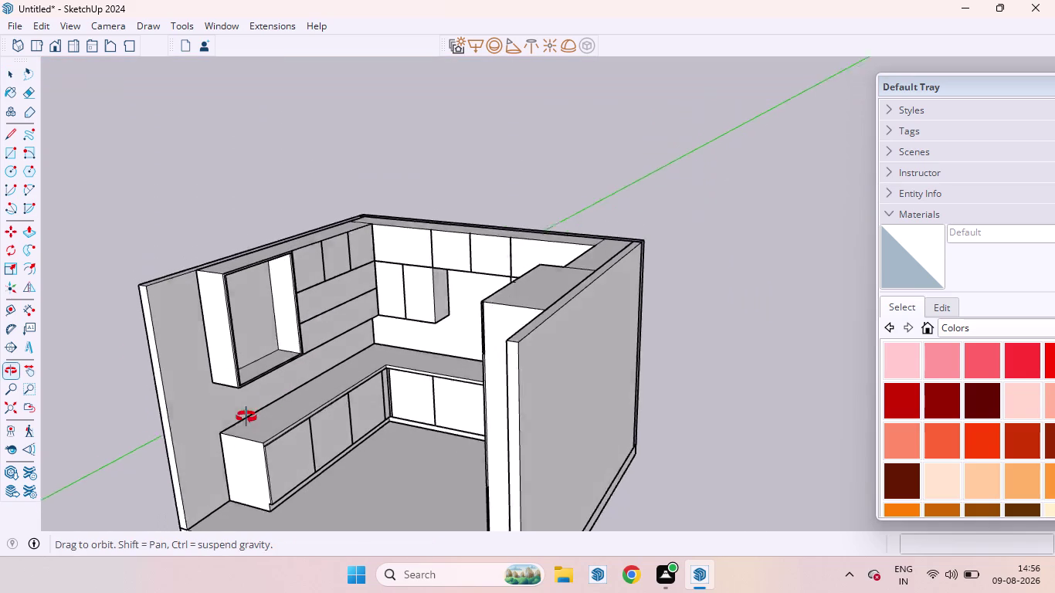
middle_drag(248, 416, 246, 417)
scroll(up, 3)
Select the wall unit's bottom board face and copy it straight up the blue axis.
click(262, 349)
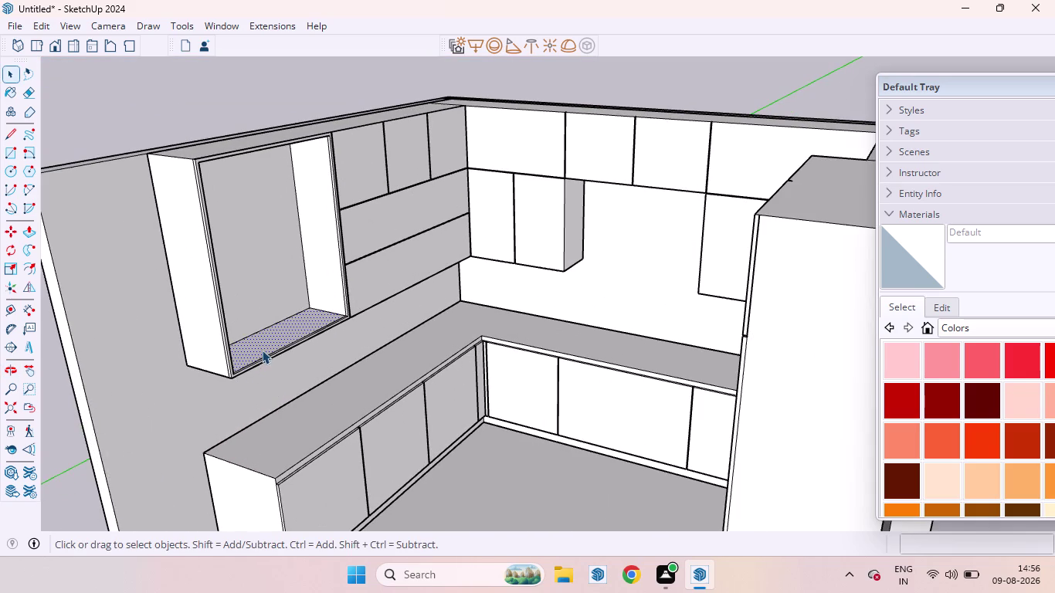
double_click(262, 350)
scroll(down, 3)
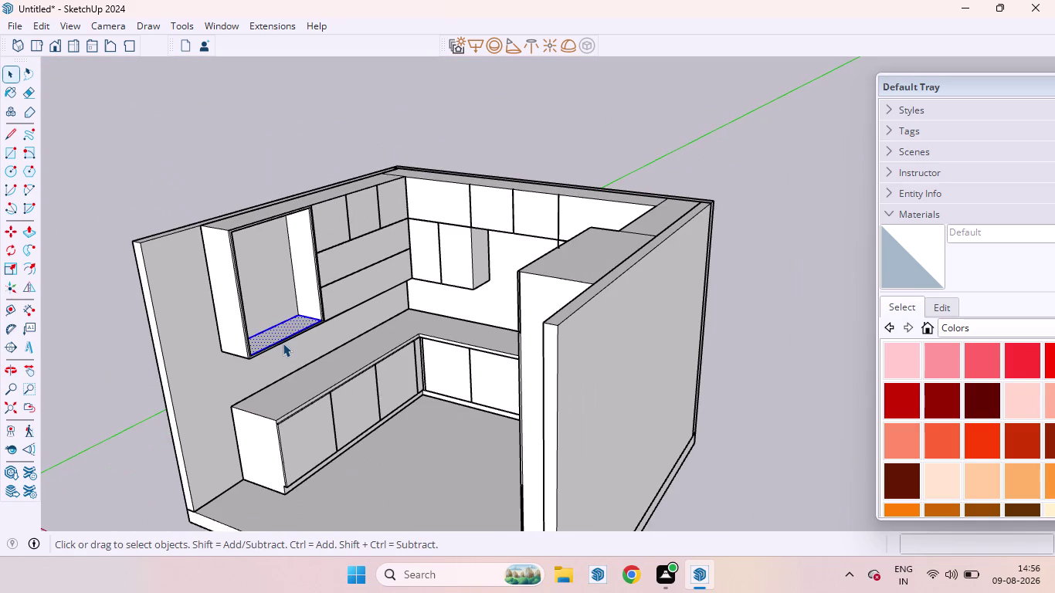
key(m)
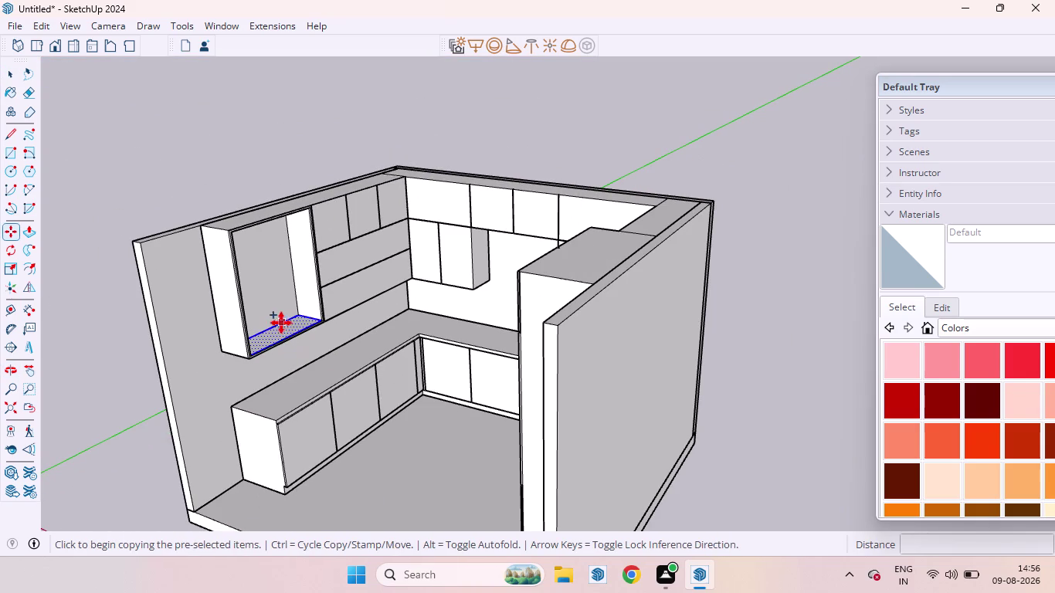
middle_drag(302, 335, 220, 354)
scroll(up, 3)
scroll(down, 3)
scroll(up, 3)
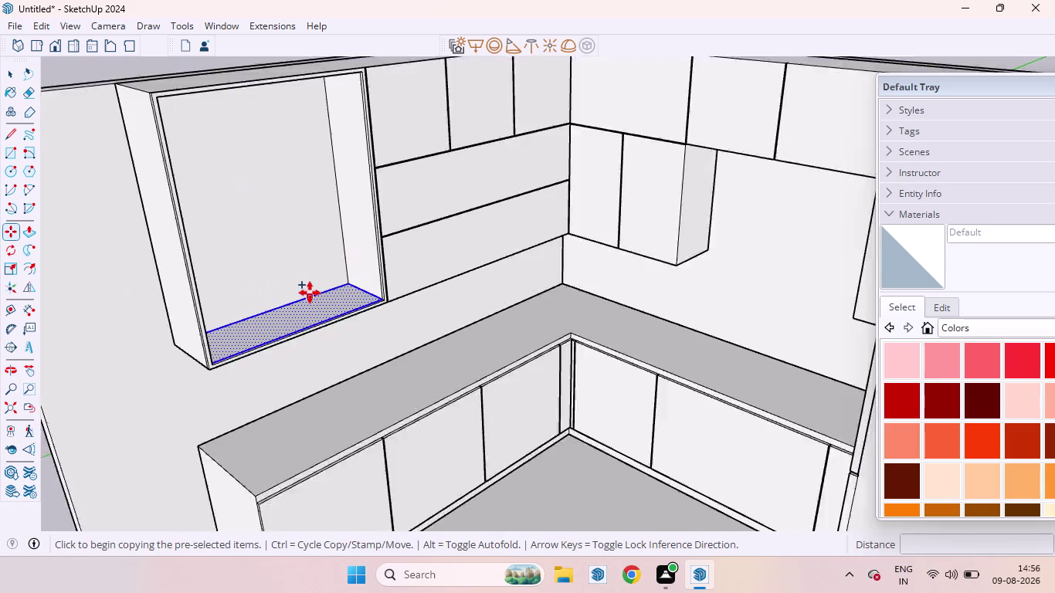
scroll(up, 3)
click(311, 329)
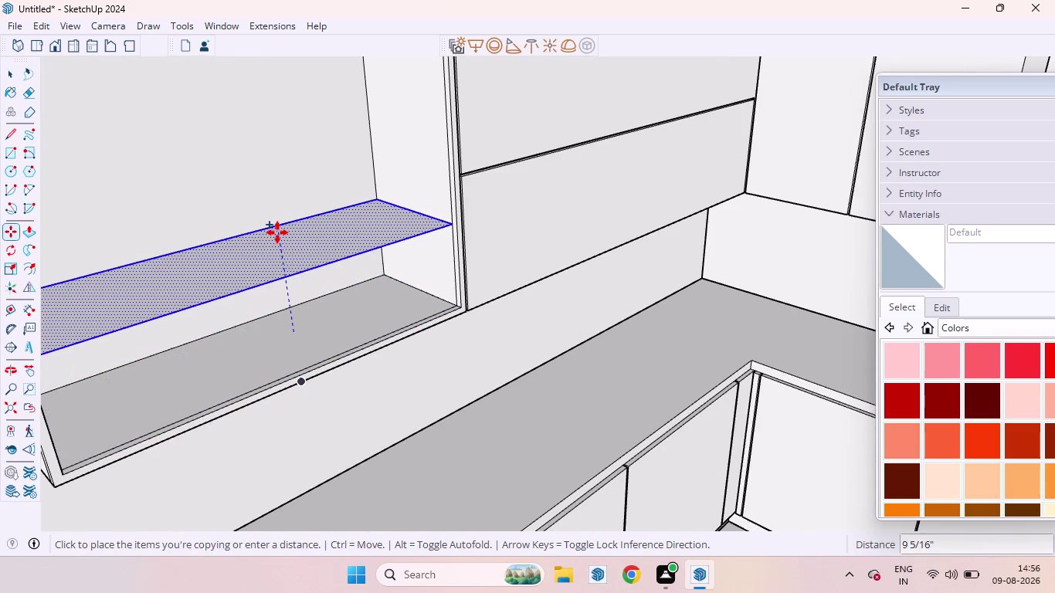
key(Up)
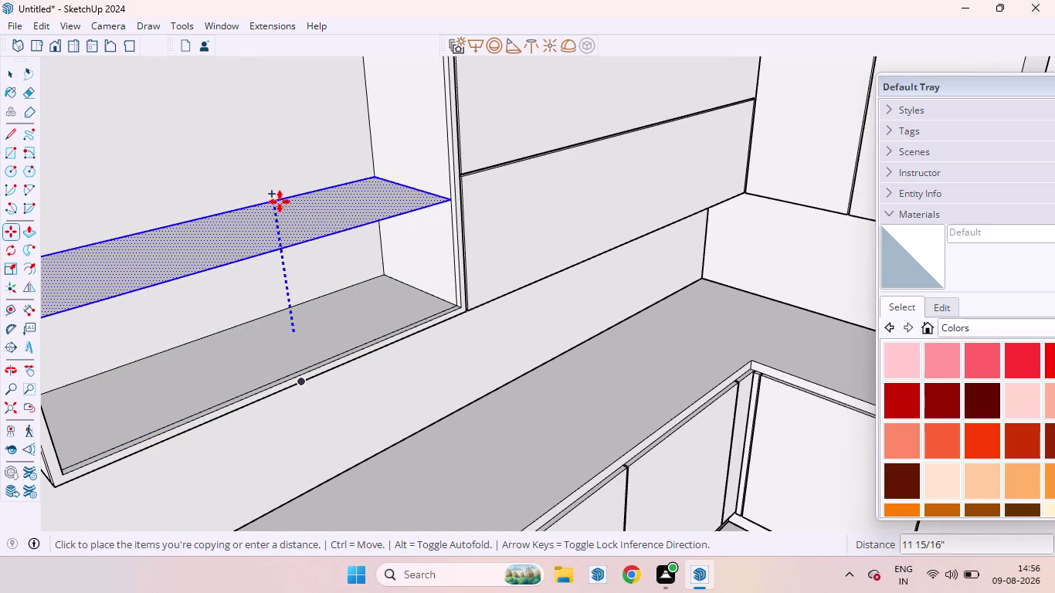
Place one shelf copy near the unit's top and a second at mid-height.
scroll(down, 3)
scroll(down, 3)
scroll(down, 3)
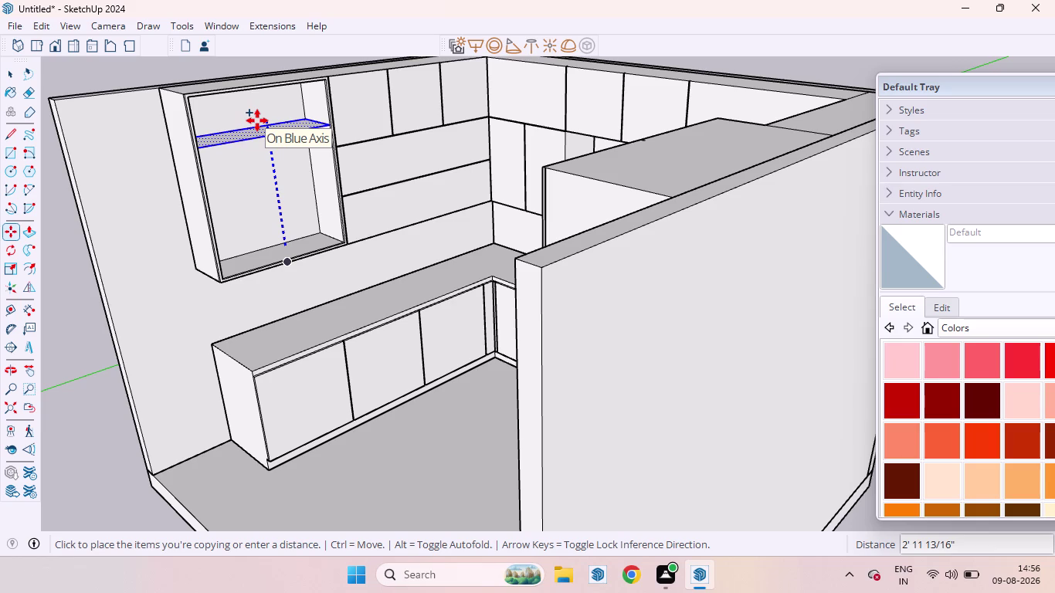
click(257, 120)
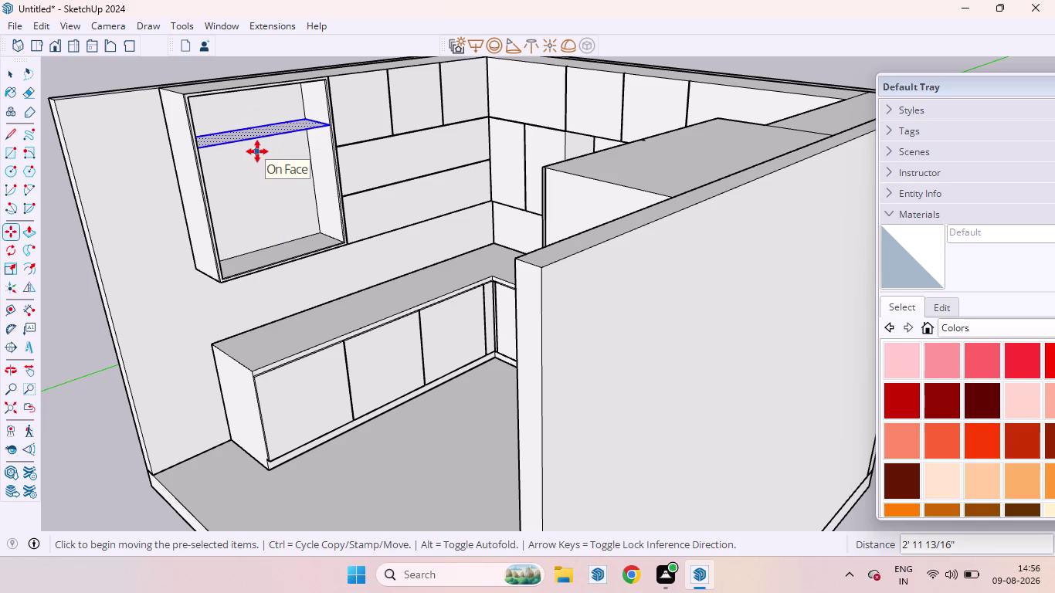
click(257, 139)
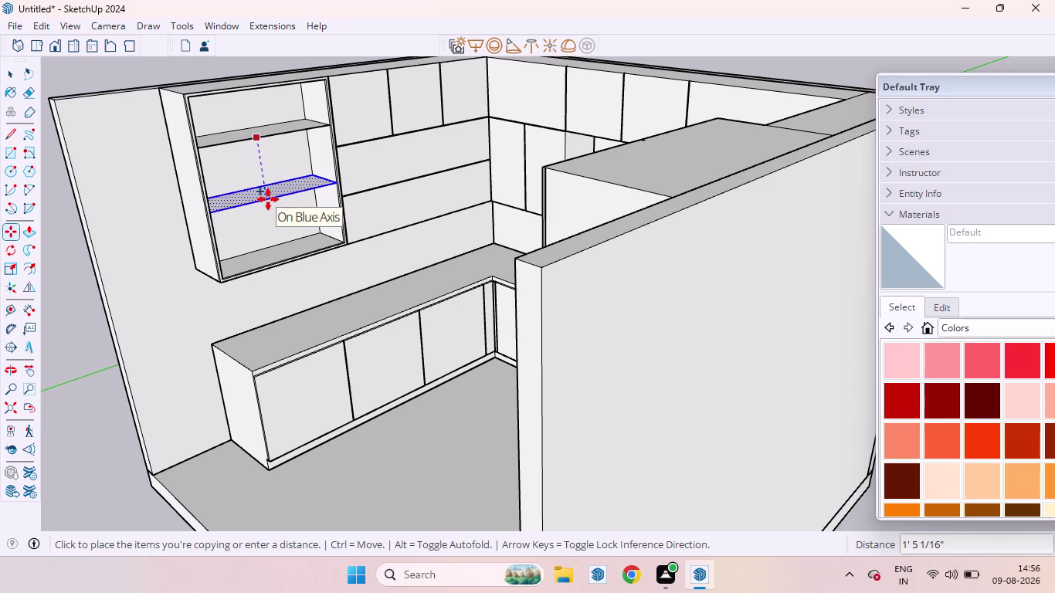
click(268, 200)
key(space)
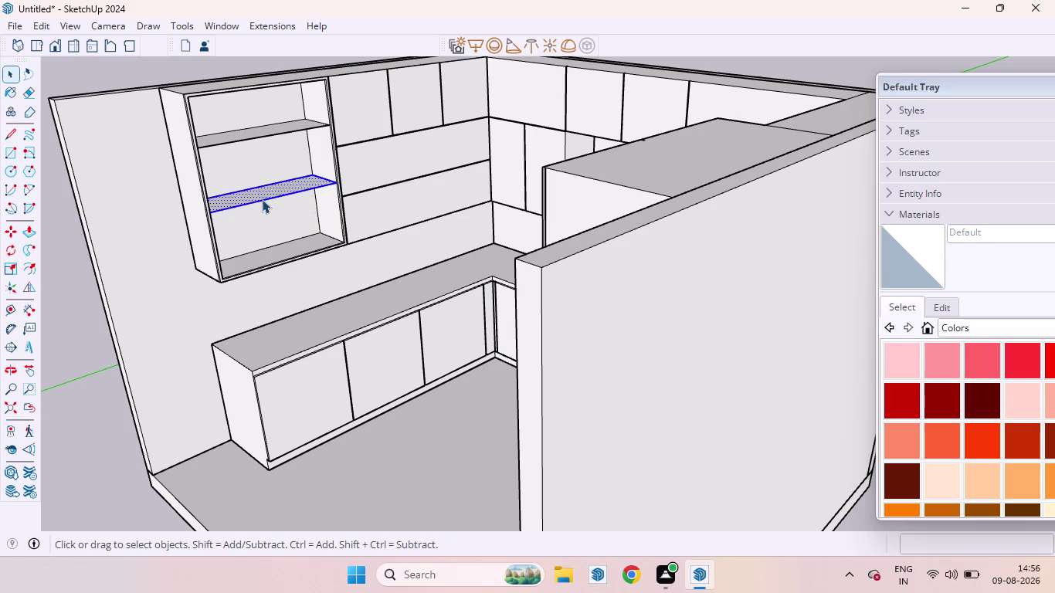
Pull the middle shelf face up into an 18 mm thick board.
key(p)
drag(262, 192, 265, 195)
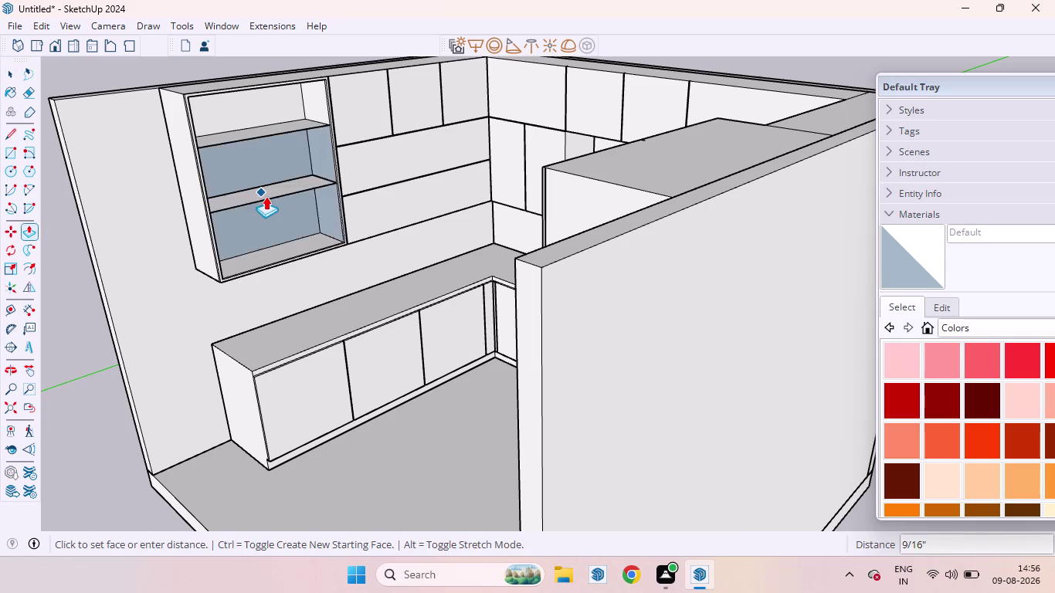
drag(265, 195, 266, 183)
text(18MM)
key(Return)
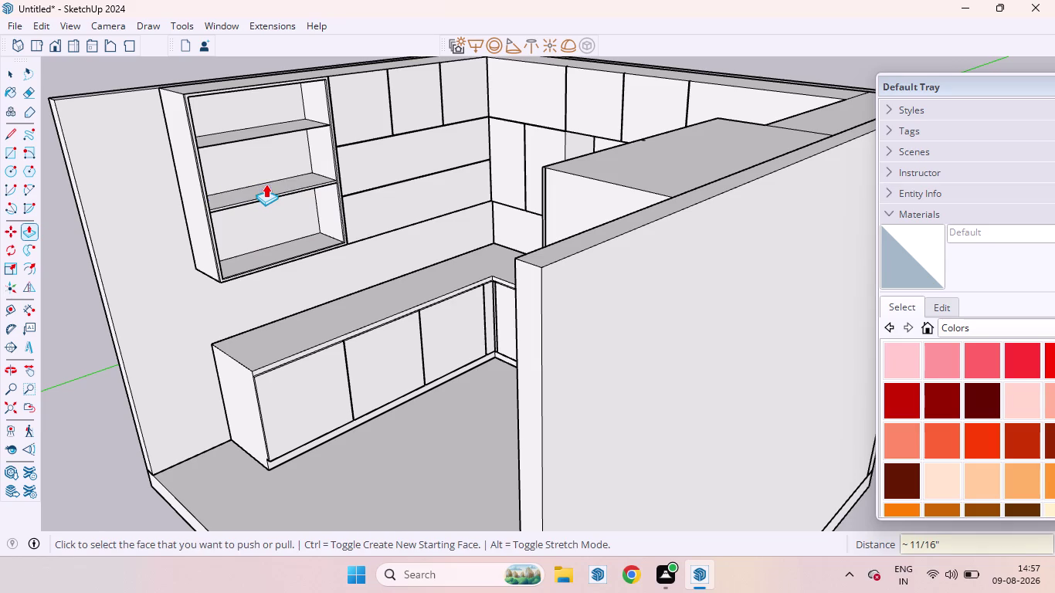
Give the top shelf the same 18 mm thickness and clear the selection.
scroll(up, 3)
scroll(down, 3)
scroll(up, 3)
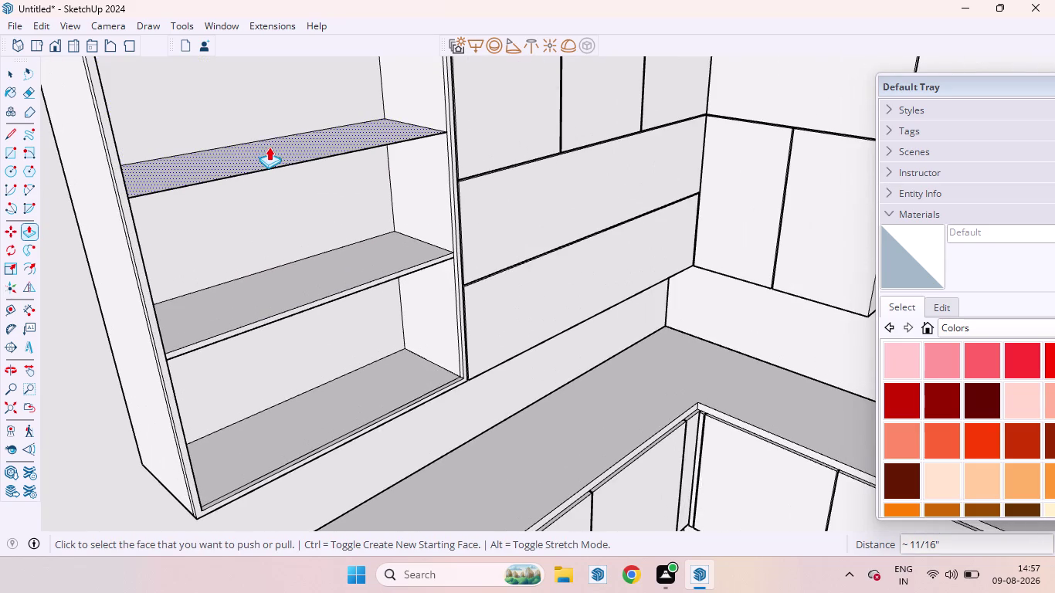
double_click(269, 147)
scroll(down, 3)
scroll(down, 3)
scroll(down, 3)
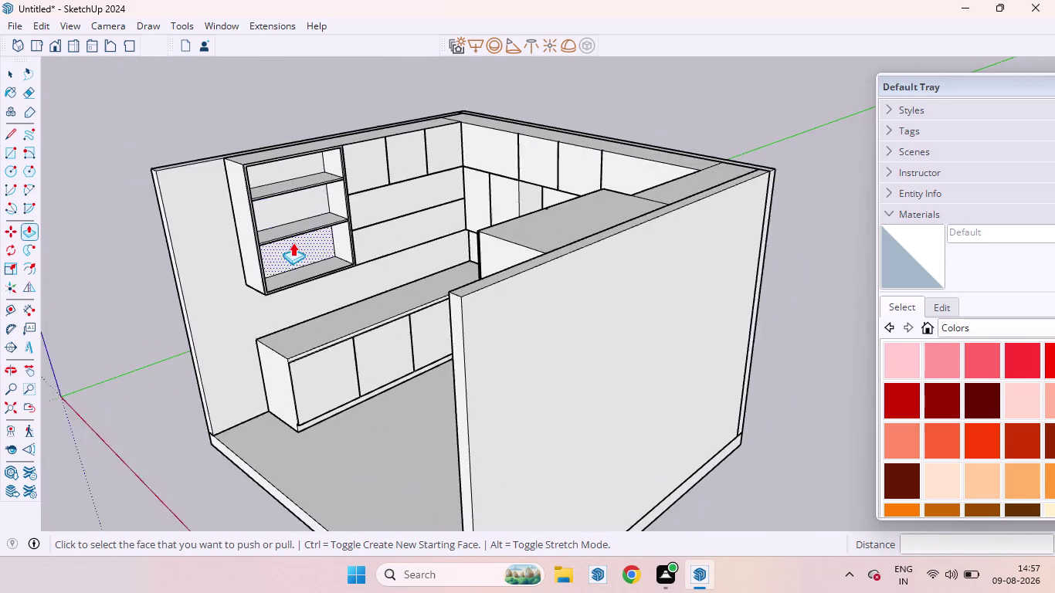
scroll(down, 3)
key(space)
click(686, 237)
scroll(up, 3)
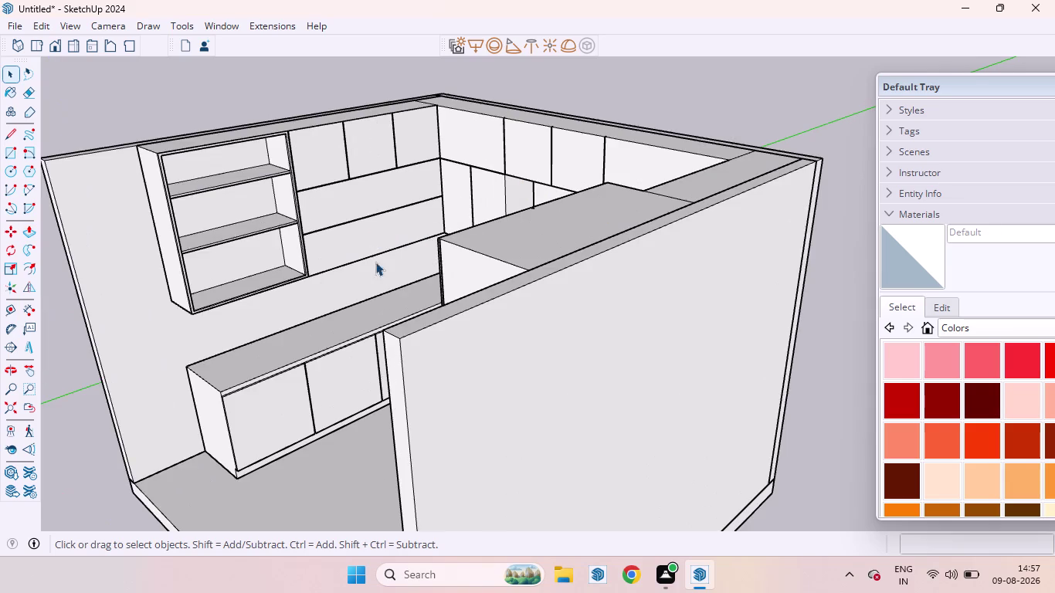
middle_drag(347, 269, 592, 210)
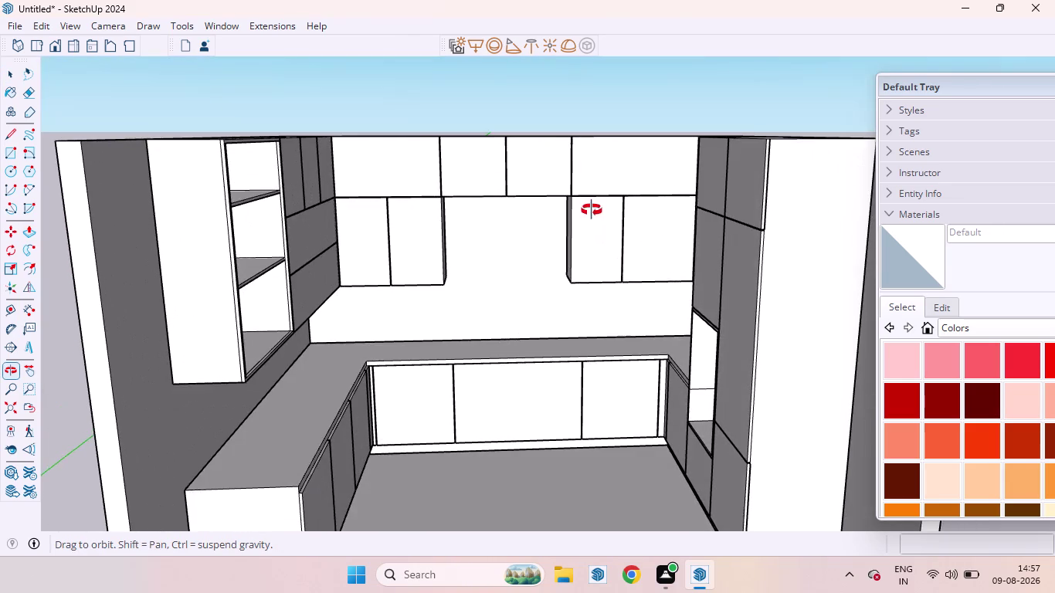
Orbit around the shelved wall unit to inspect its open shelves and side panel.
middle_drag(592, 210, 590, 210)
scroll(down, 3)
scroll(up, 3)
middle_drag(370, 261, 344, 269)
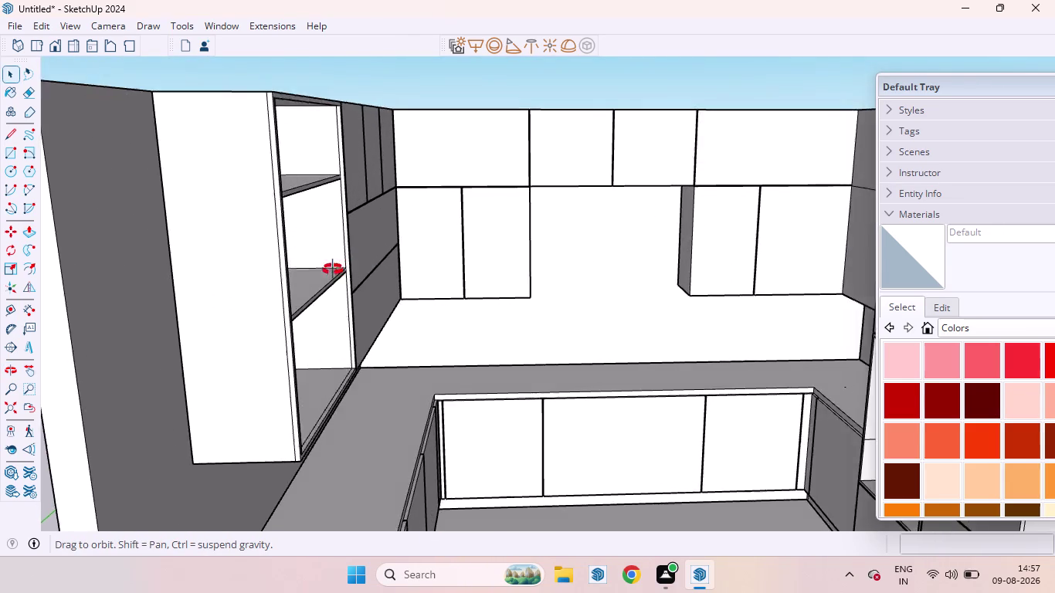
middle_drag(344, 270, 251, 233)
scroll(down, 3)
scroll(up, 3)
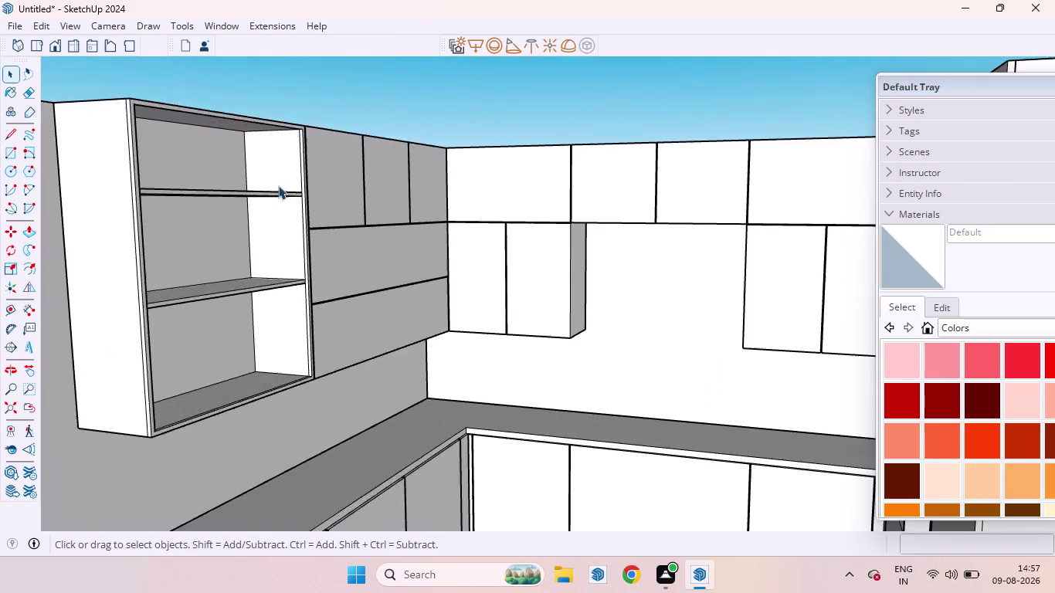
scroll(up, 3)
middle_drag(321, 207, 445, 265)
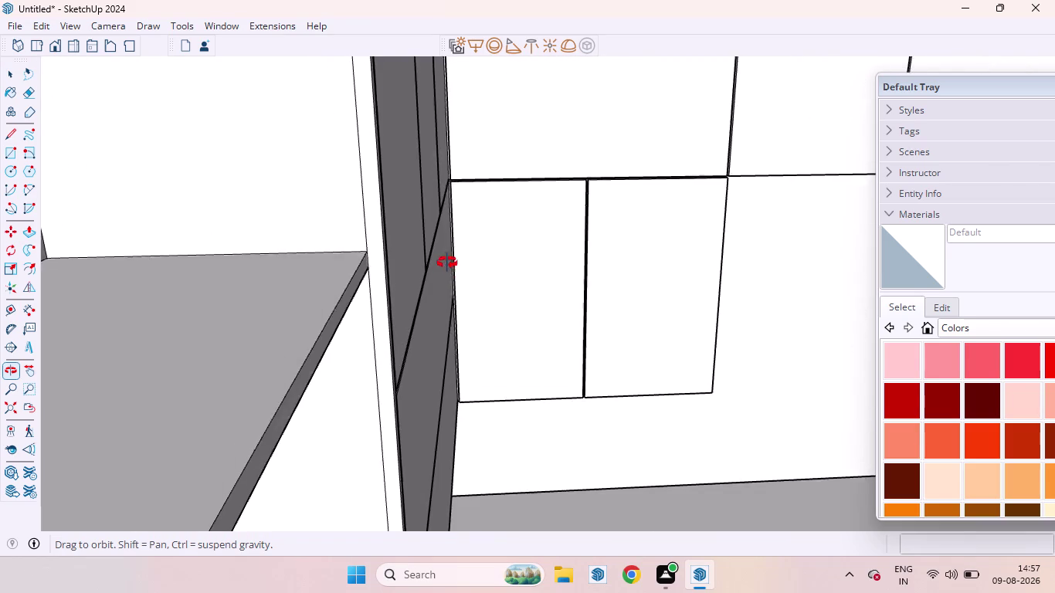
middle_drag(445, 265, 392, 257)
scroll(up, 3)
scroll(down, 3)
scroll(down, 3)
scroll(down, 3)
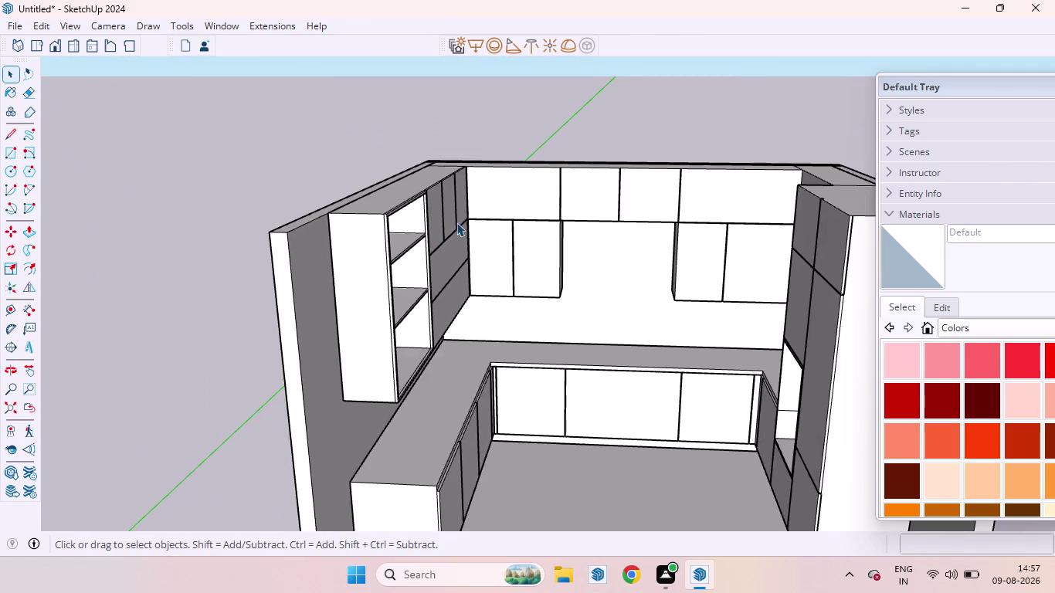
scroll(down, 3)
scroll(up, 3)
middle_drag(510, 236, 509, 239)
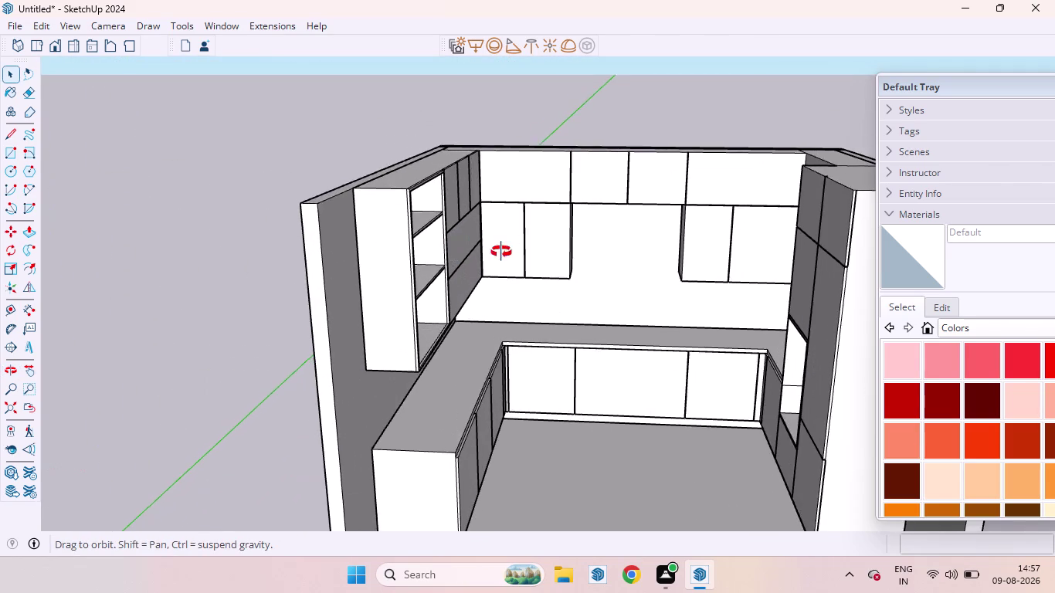
middle_drag(510, 238, 328, 214)
scroll(up, 3)
scroll(down, 3)
middle_drag(371, 202, 333, 269)
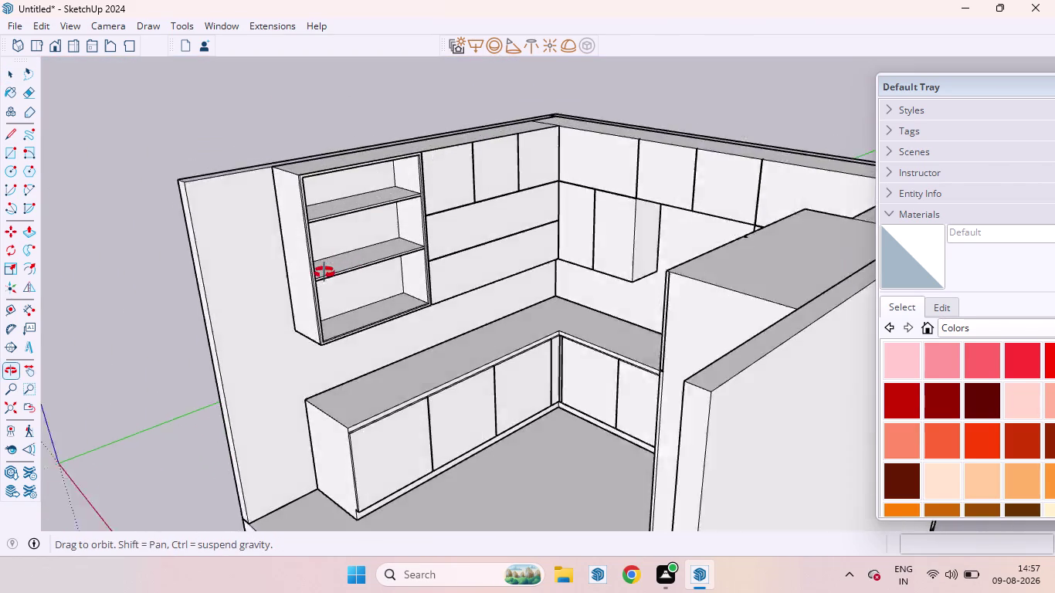
middle_drag(333, 268, 268, 260)
scroll(up, 3)
scroll(up, 3)
scroll(down, 3)
scroll(up, 3)
scroll(down, 3)
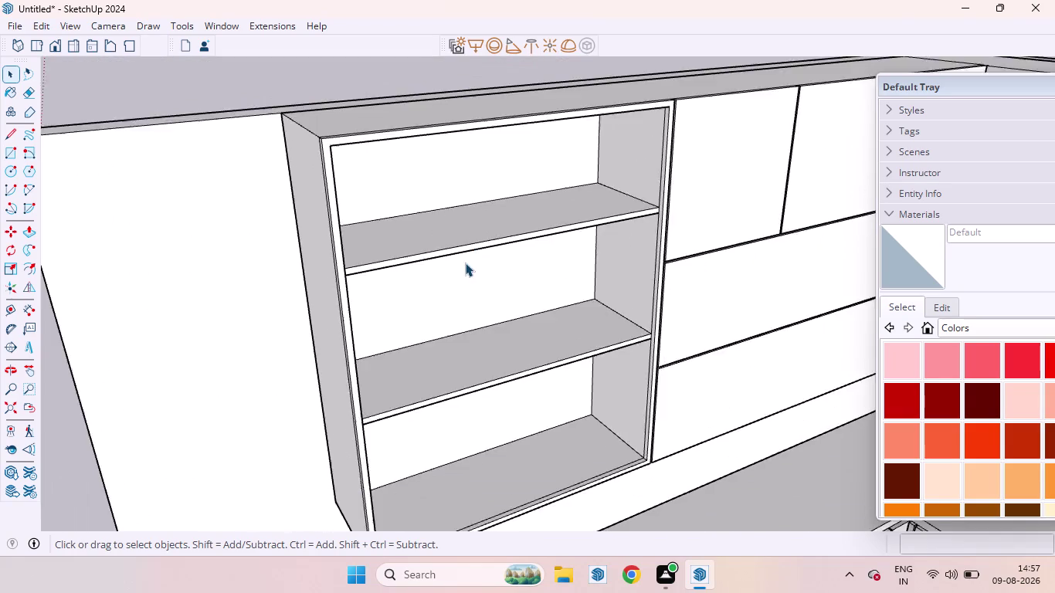
middle_drag(460, 259, 587, 250)
scroll(up, 3)
middle_drag(646, 191, 684, 105)
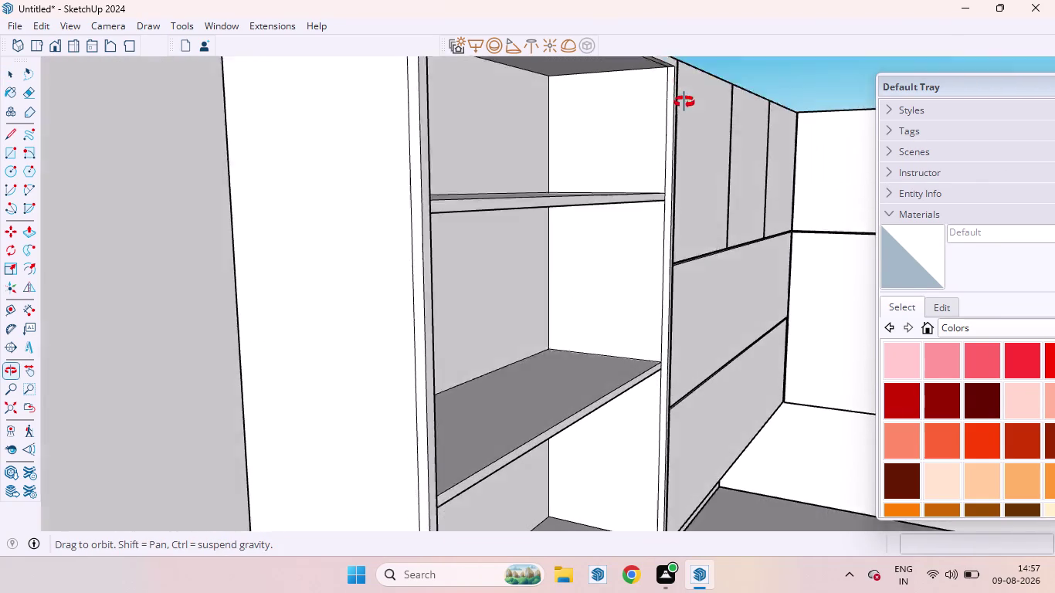
middle_drag(684, 105, 685, 102)
Start a rectangle at the midpoint of the wall unit's top front edge.
key(r)
scroll(down, 3)
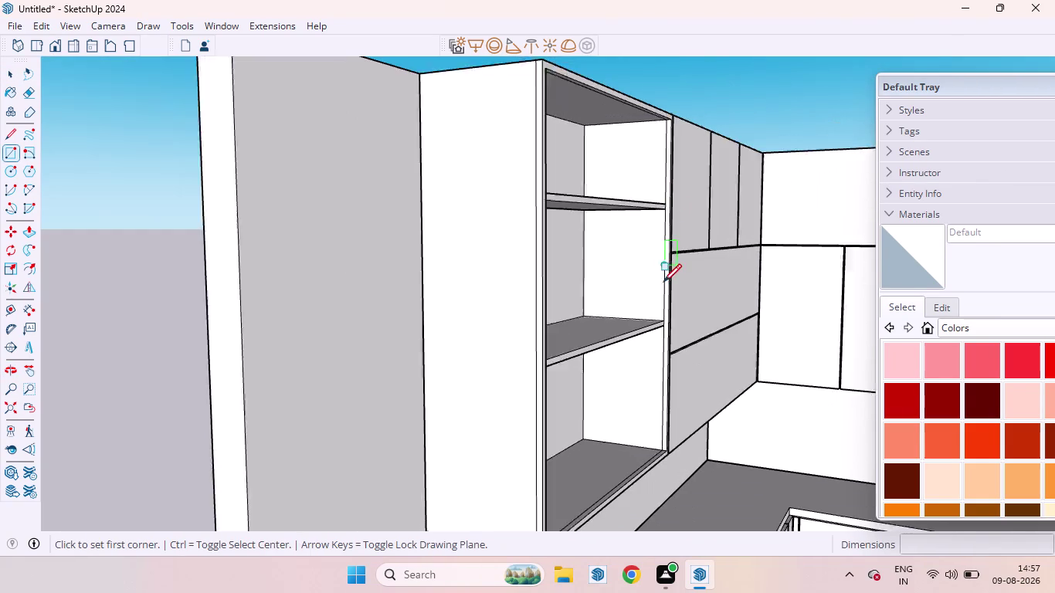
middle_drag(661, 117, 544, 173)
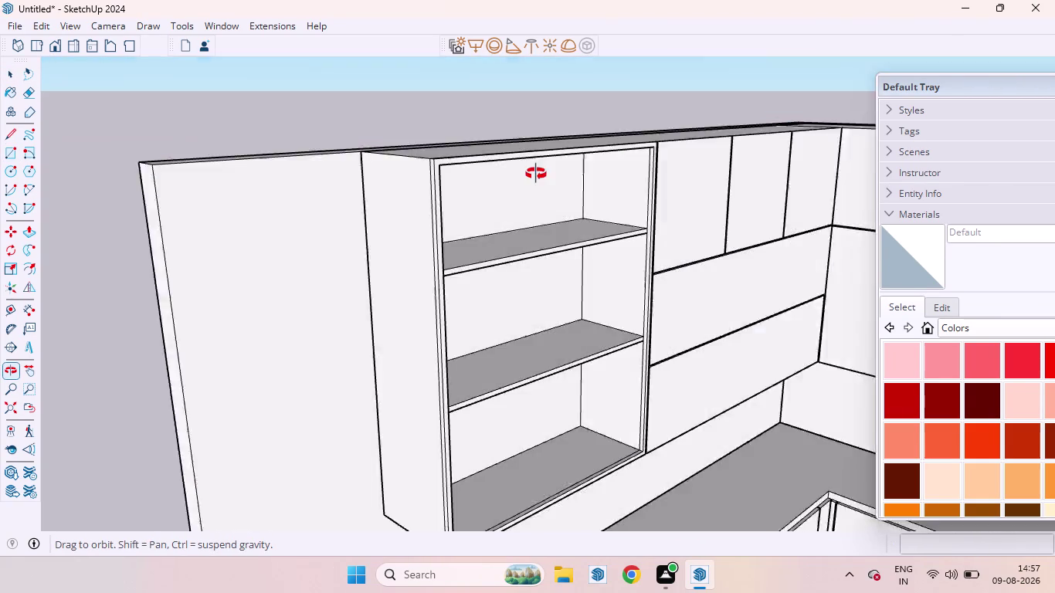
middle_drag(545, 173, 493, 115)
scroll(up, 3)
scroll(up, 3)
scroll(down, 3)
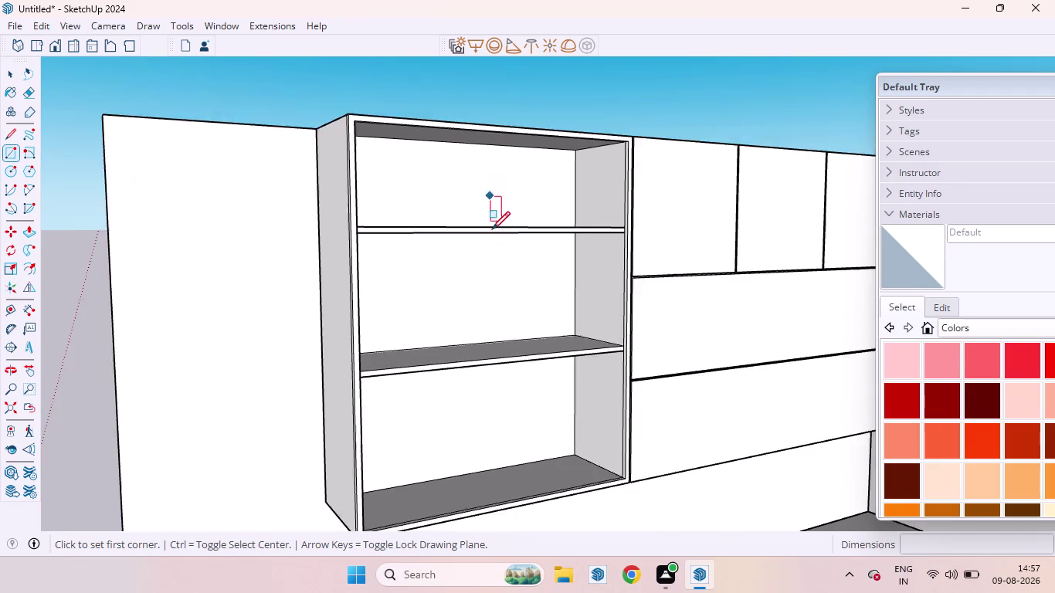
scroll(down, 3)
middle_drag(502, 350, 466, 188)
scroll(up, 3)
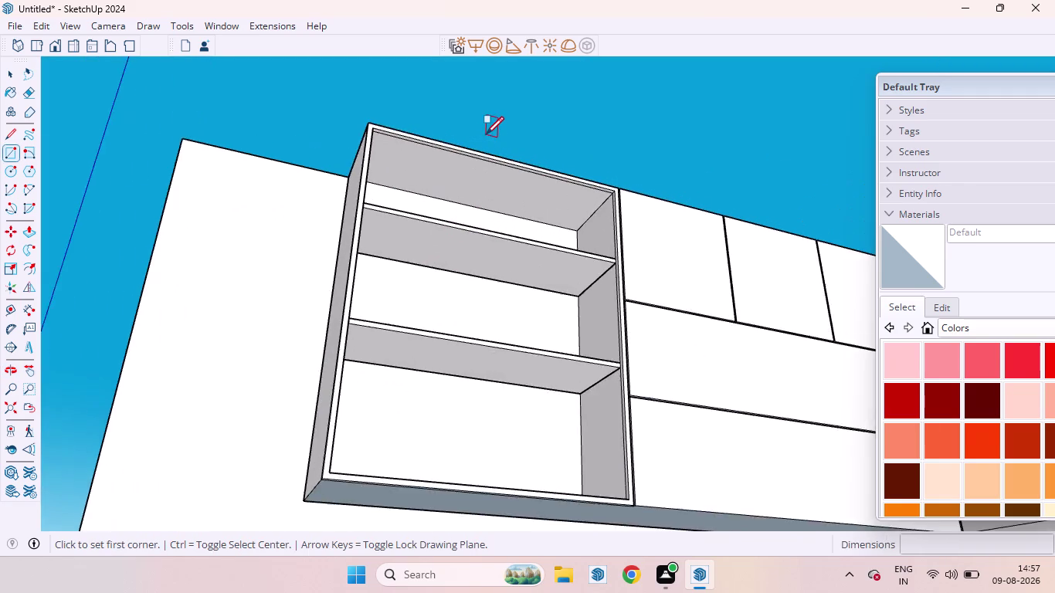
scroll(up, 3)
scroll(up, 3)
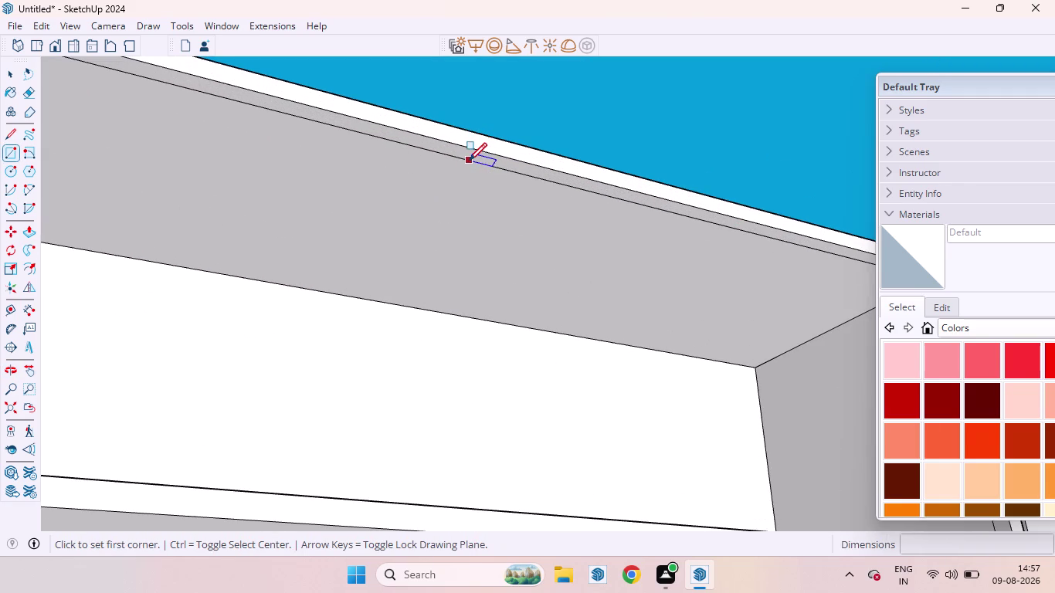
click(555, 183)
End the thin vertical strip at the unit's bottom edge, dividing the front into two shutters.
scroll(down, 3)
scroll(down, 3)
scroll(down, 3)
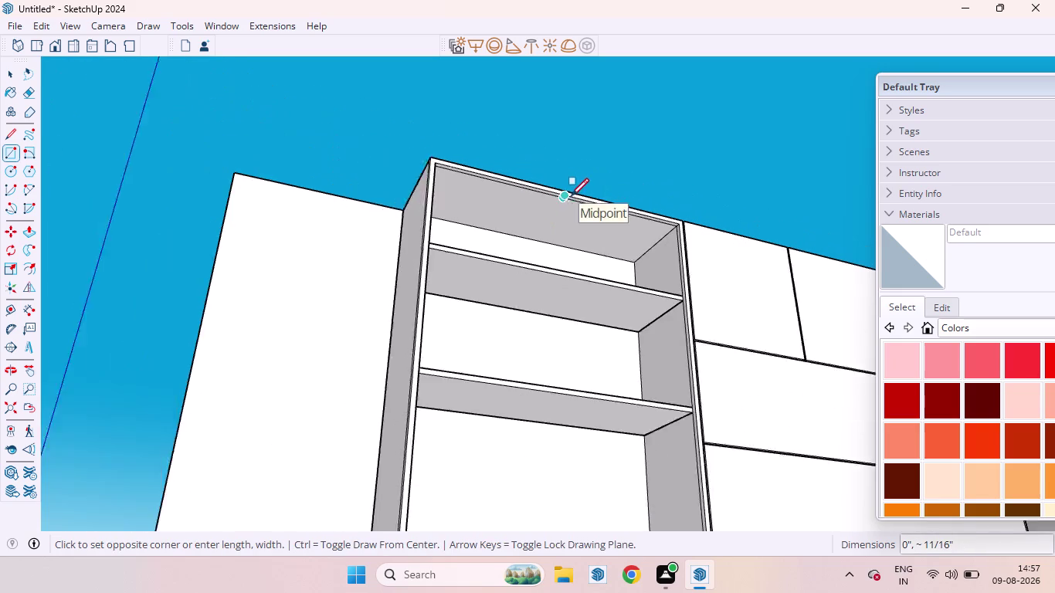
scroll(down, 3)
scroll(up, 3)
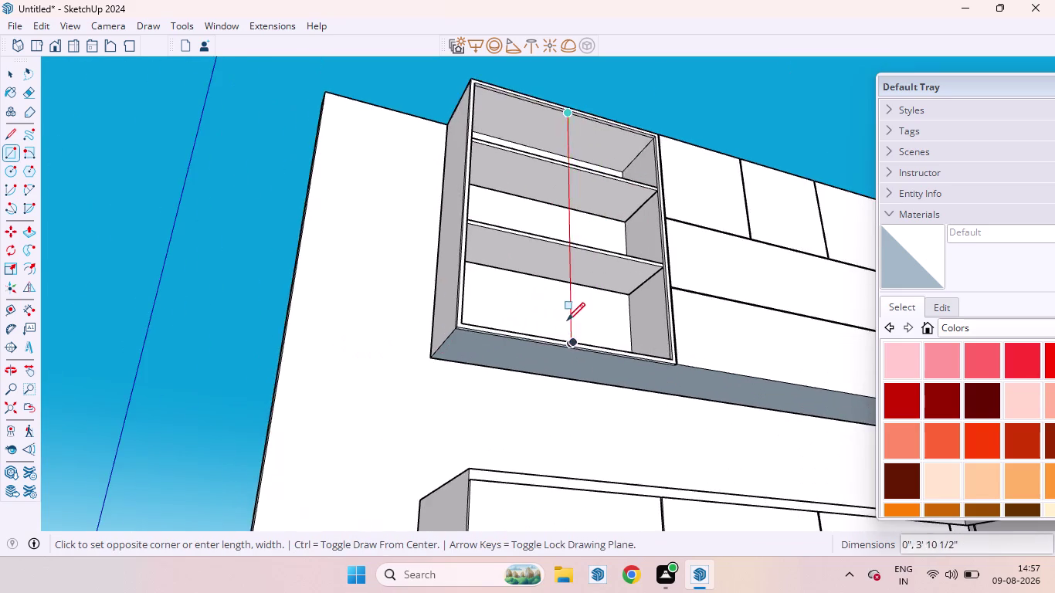
scroll(up, 3)
middle_drag(570, 315, 581, 562)
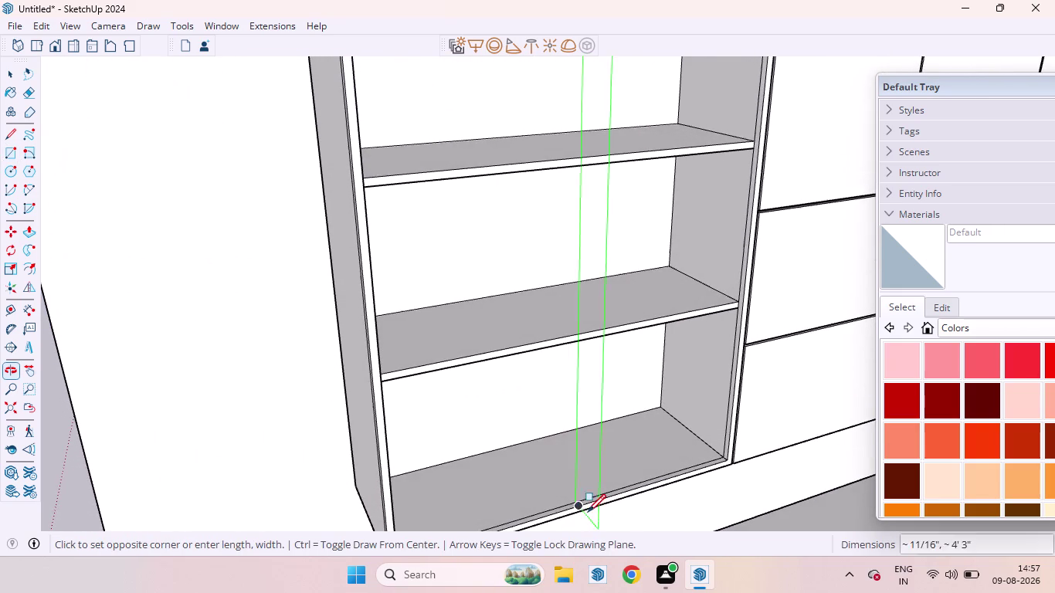
scroll(up, 3)
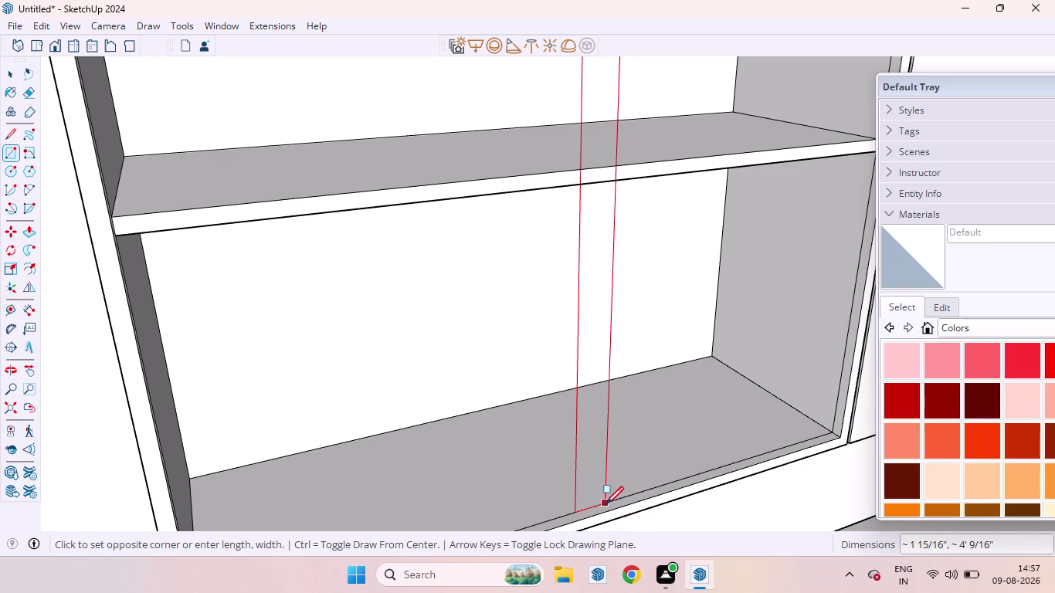
click(605, 504)
scroll(down, 3)
scroll(down, 3)
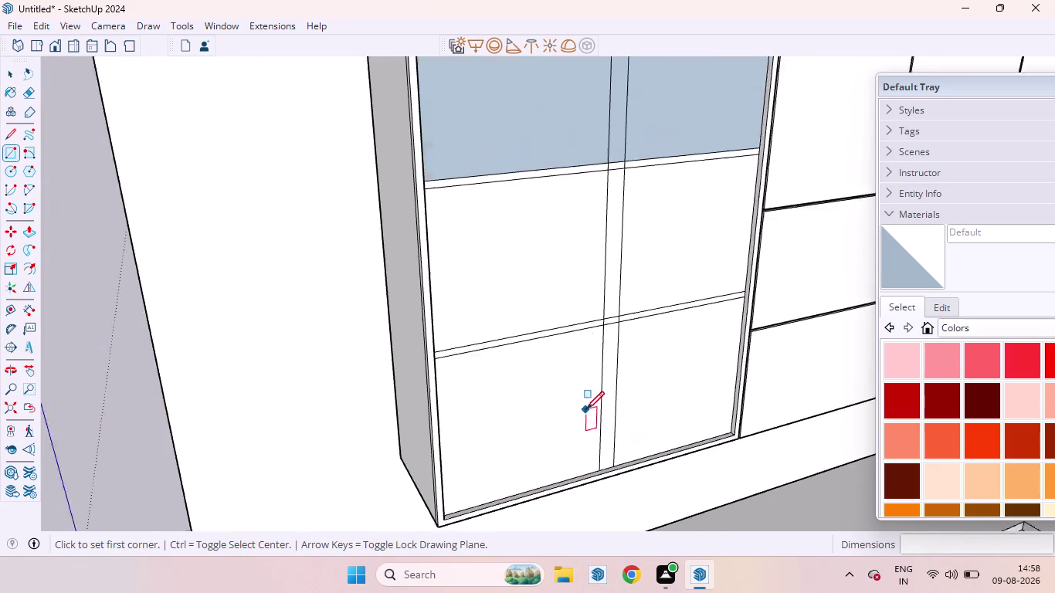
scroll(down, 3)
scroll(down, 3)
Delete the six front panes of the wall unit one by one.
key(space)
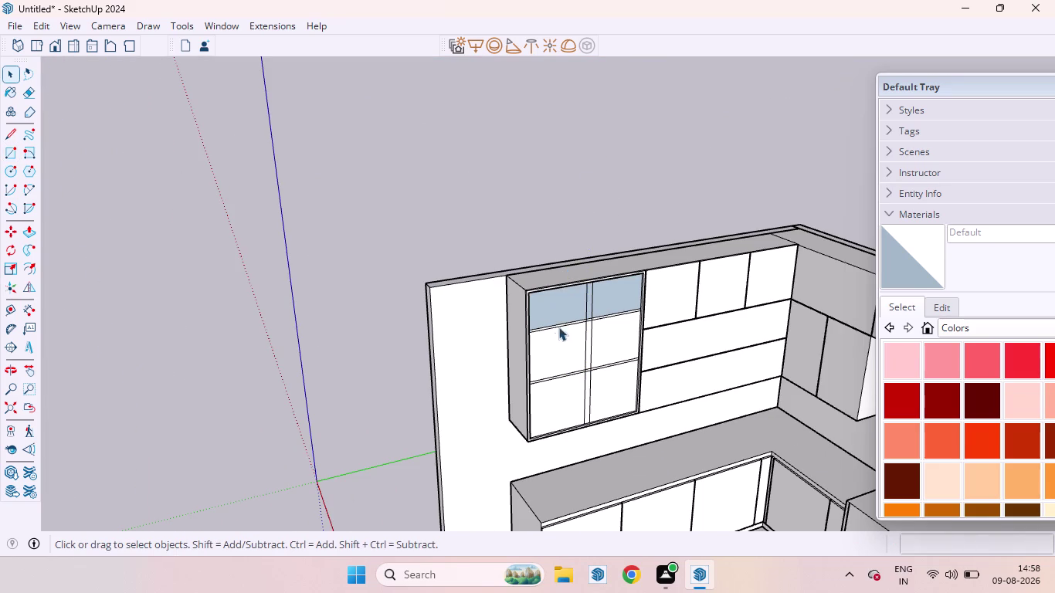
click(557, 303)
key(Delete)
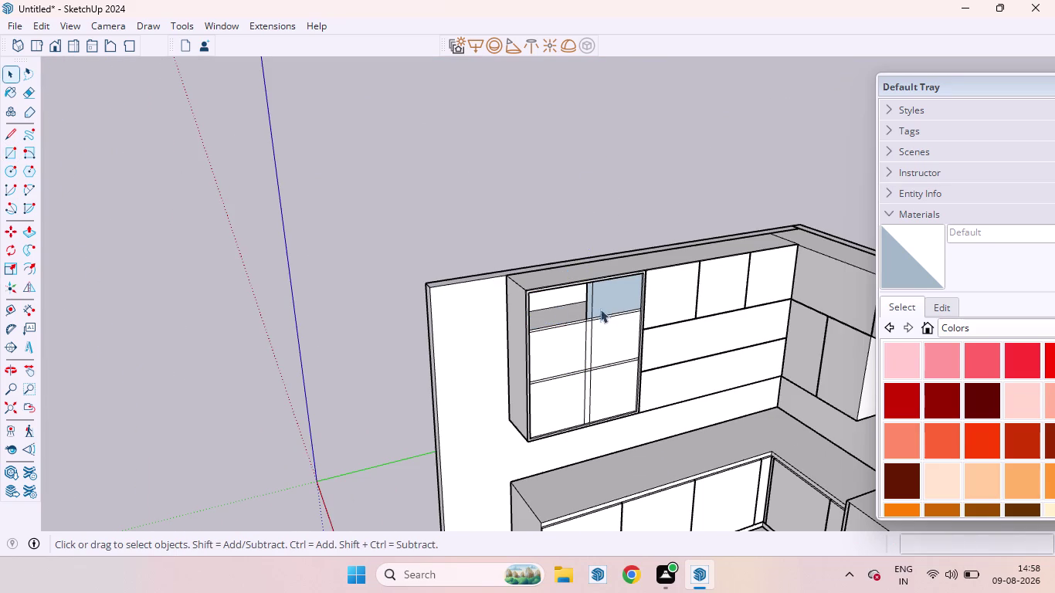
click(620, 305)
key(Delete)
click(617, 326)
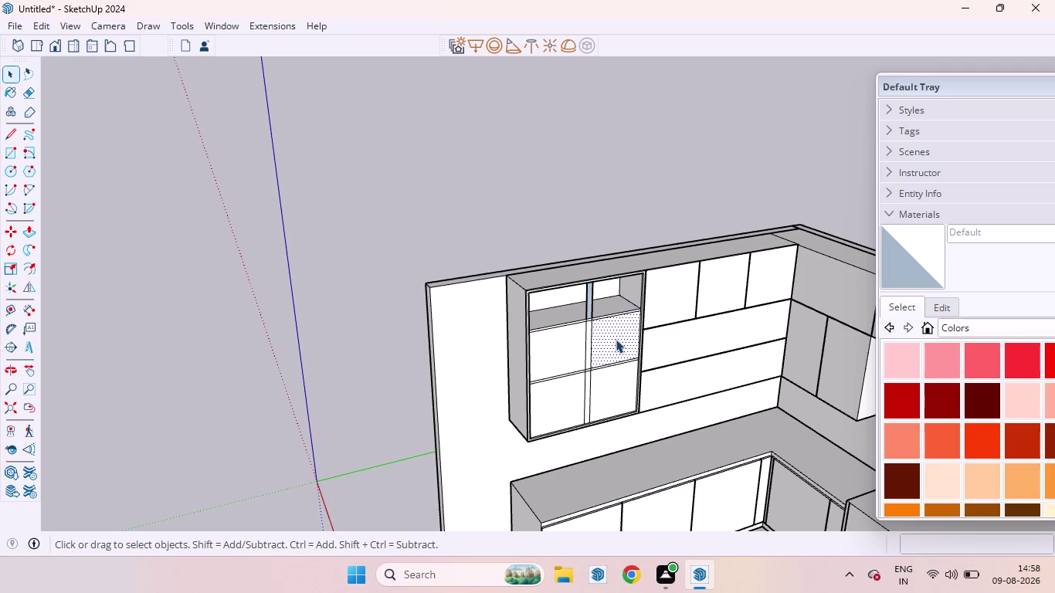
key(Delete)
click(578, 349)
key(Delete)
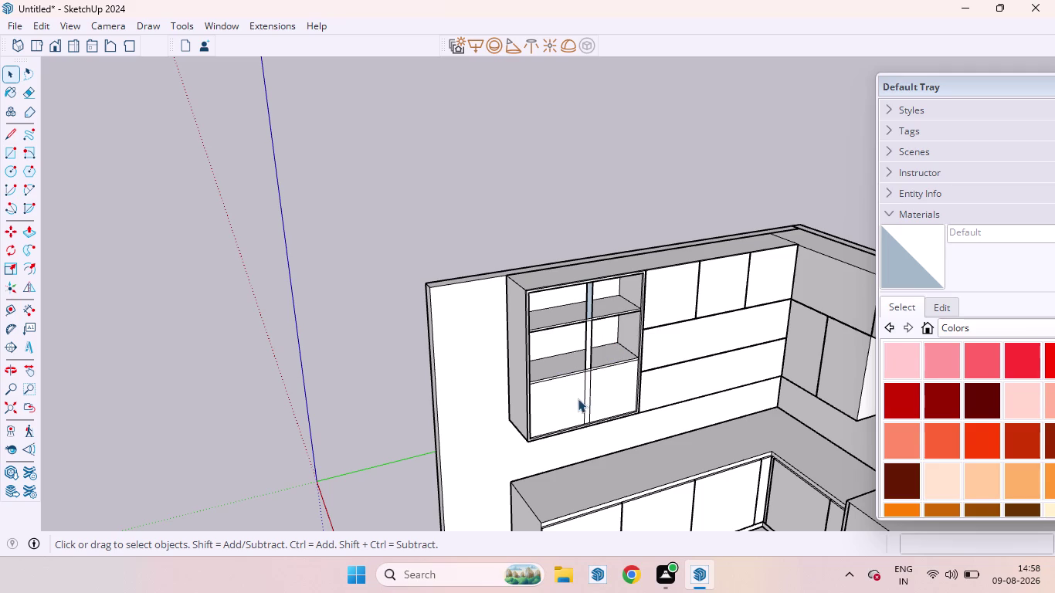
click(577, 398)
key(Delete)
click(607, 393)
key(Delete)
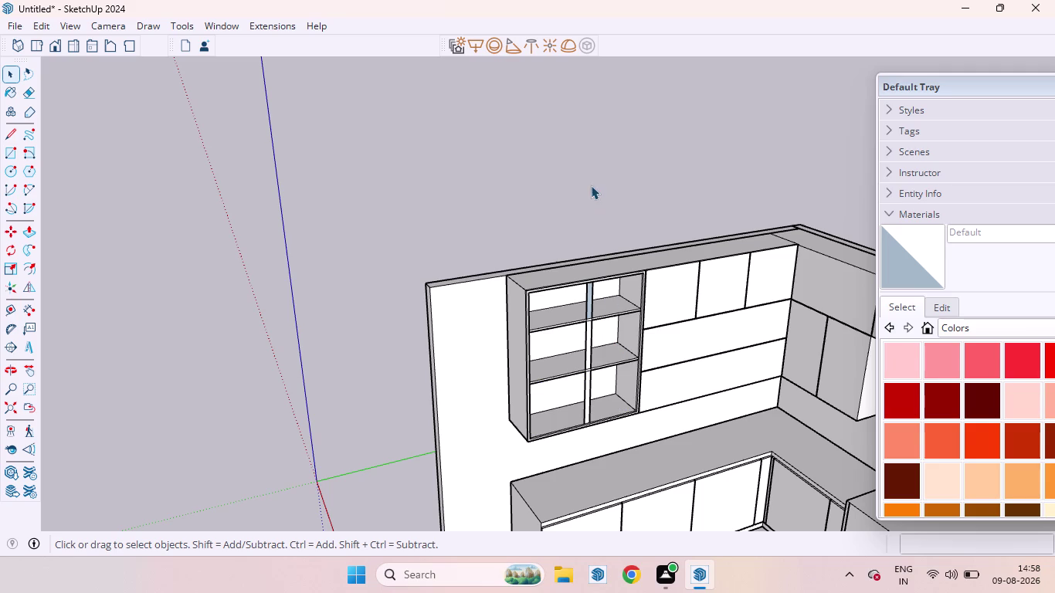
Select the vertical centre strip, undo the mistaken deletions, and reselect the front faces and strip.
scroll(up, 3)
click(587, 315)
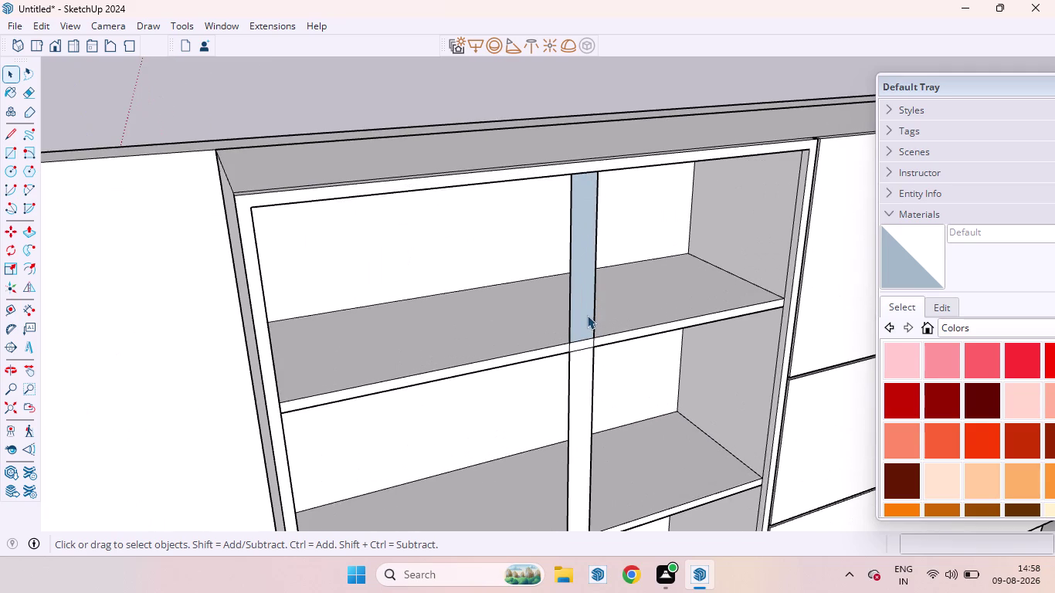
scroll(down, 3)
scroll(up, 3)
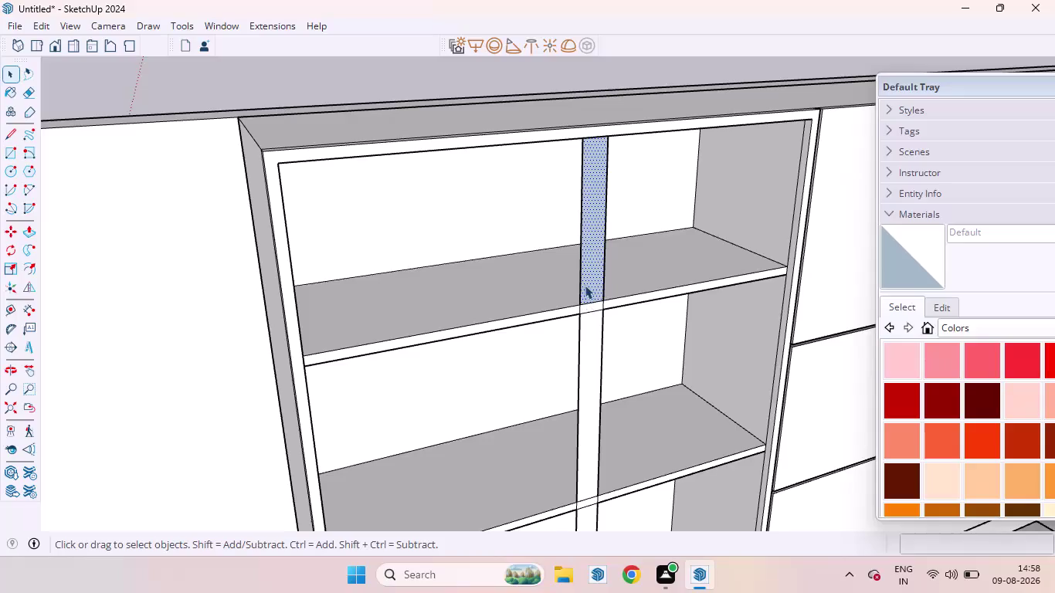
scroll(down, 3)
scroll(down, 3)
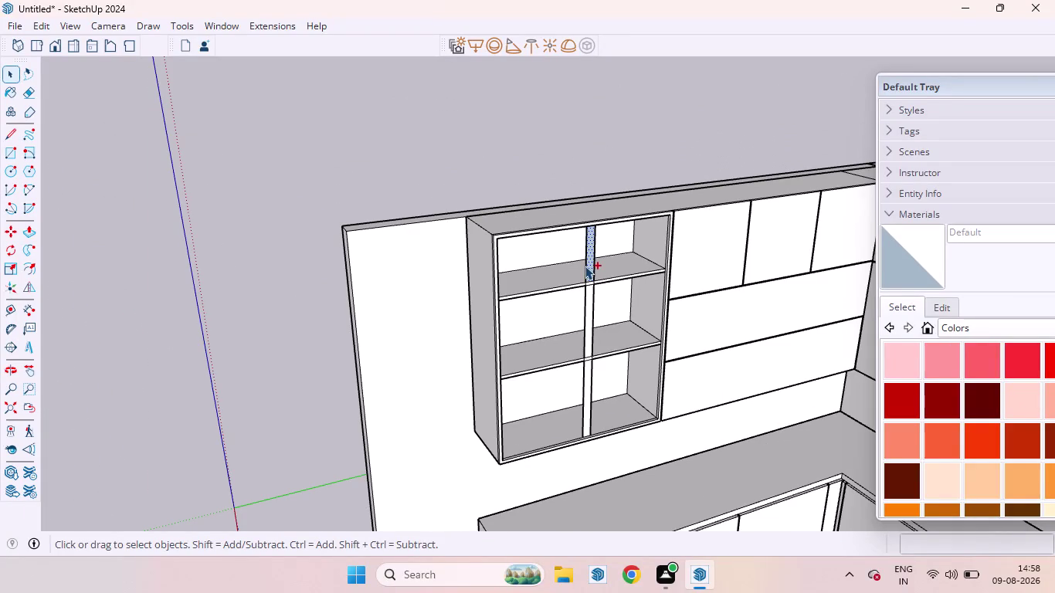
key(ctrl+z)
key(ctrl+z)
key(ctrl+z)
key(ctrl+z)
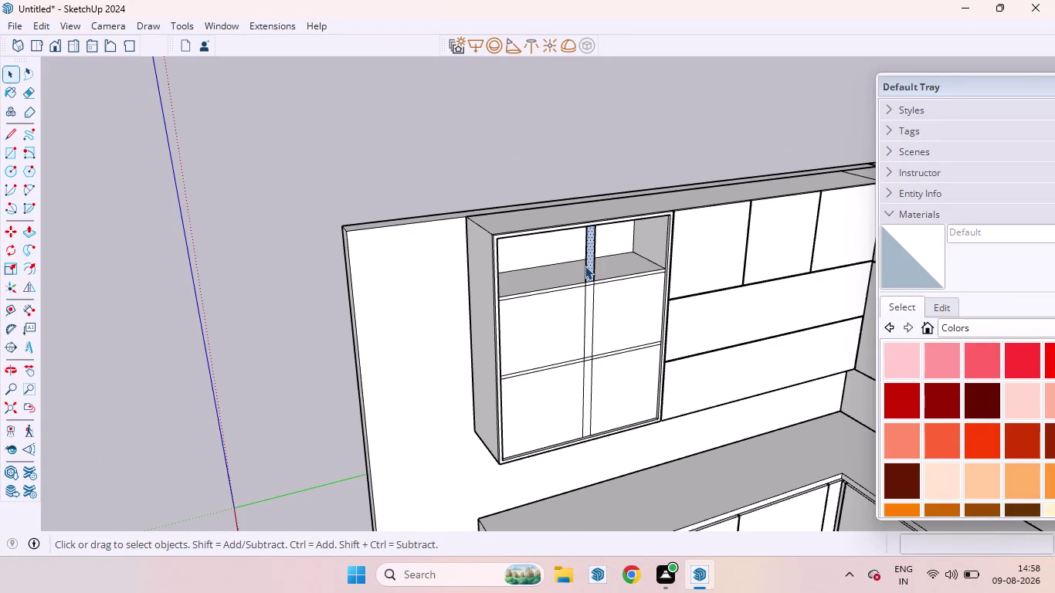
key(ctrl+z)
key(ctrl+z)
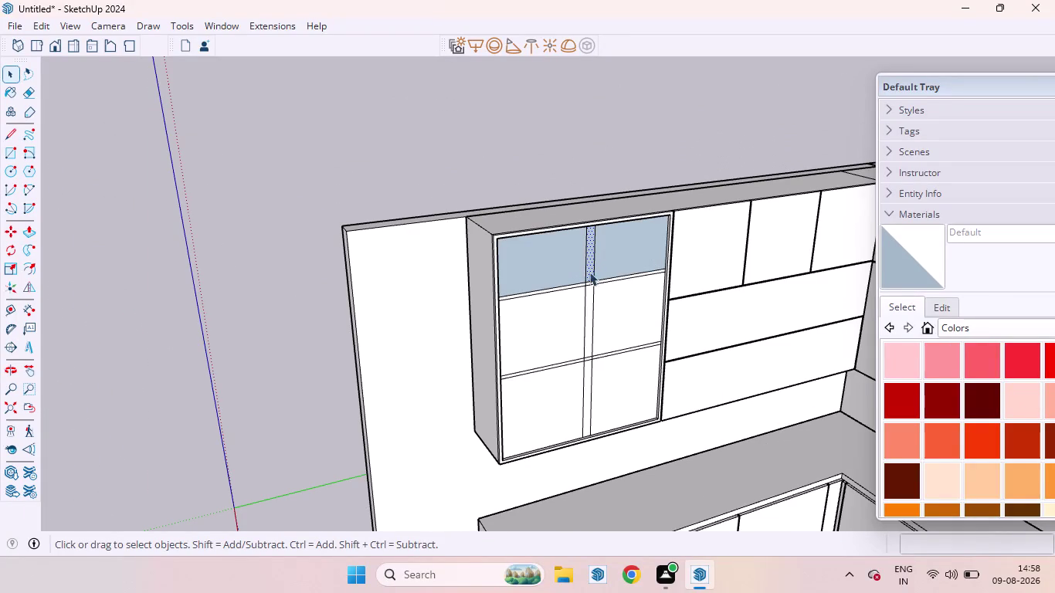
click(590, 308)
key(ctrl+z)
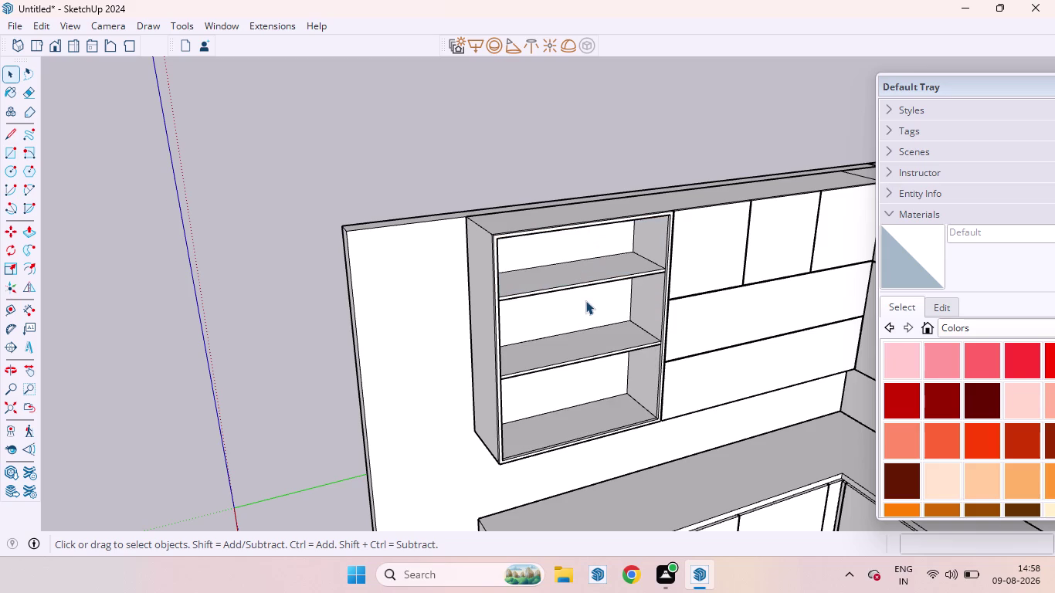
right_click(399, 149)
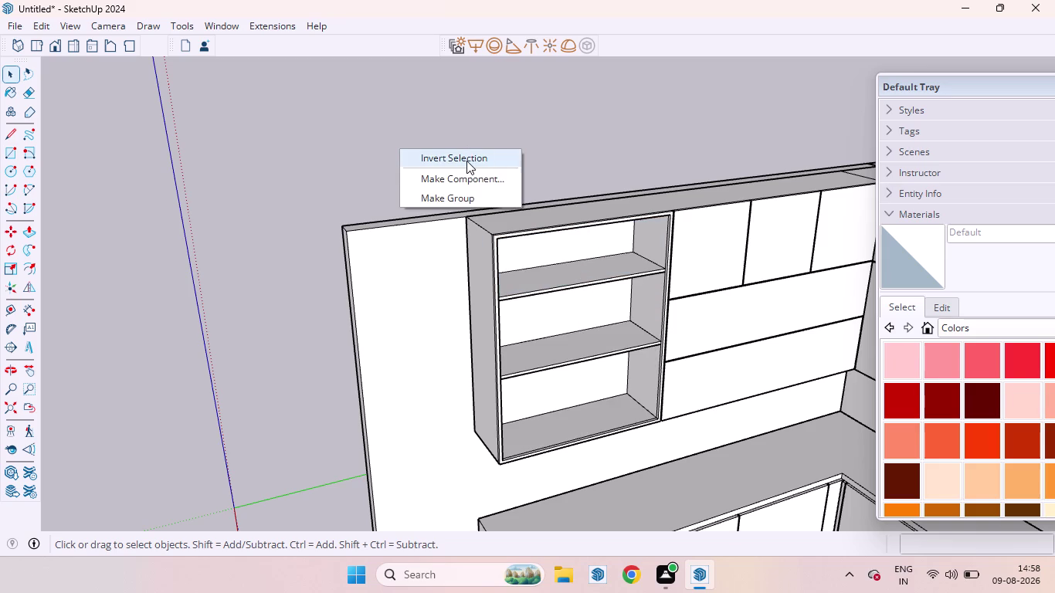
Select the surrounding geometry and start a rectangle at the wall unit's top edge.
click(470, 196)
key(r)
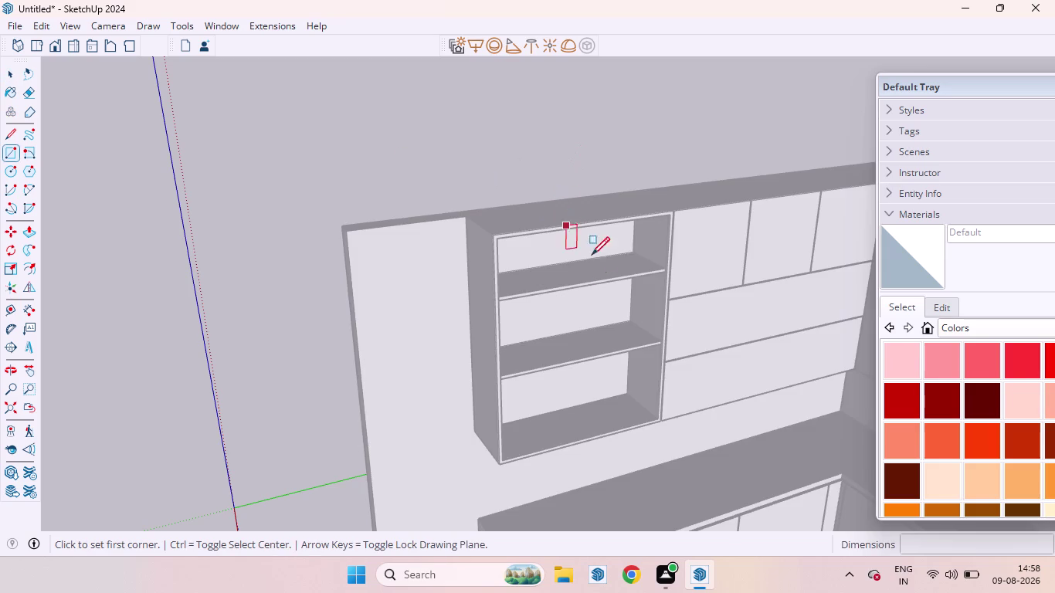
scroll(up, 3)
middle_drag(606, 319, 596, 187)
scroll(up, 3)
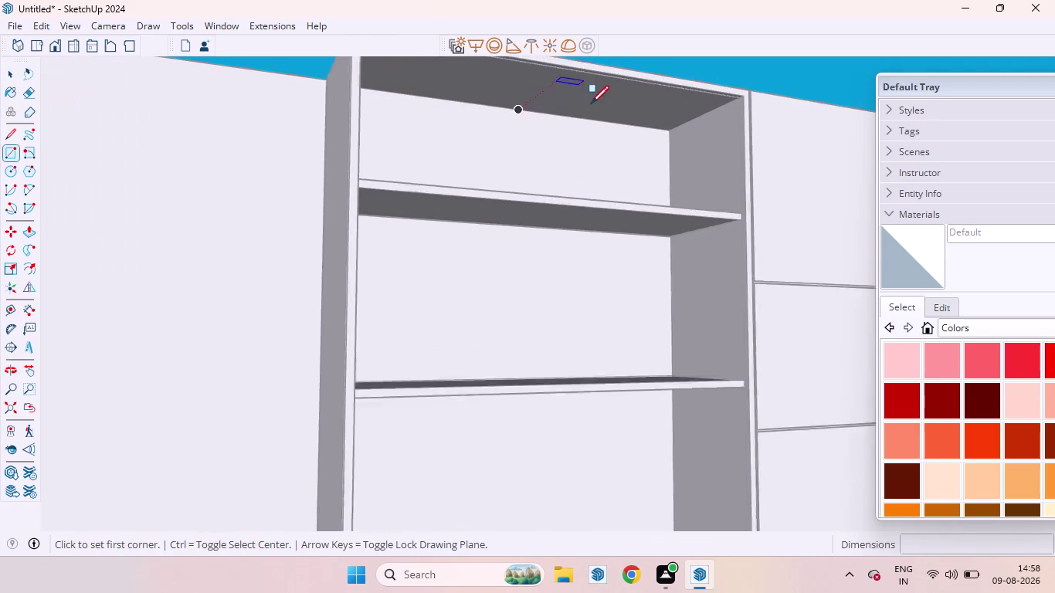
scroll(up, 3)
scroll(down, 3)
scroll(up, 3)
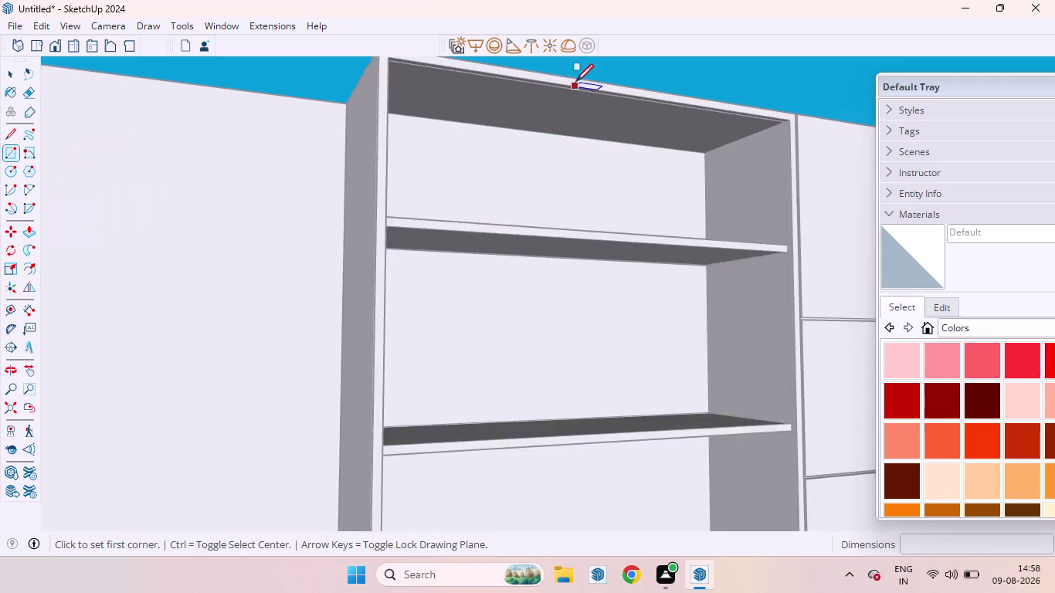
scroll(up, 3)
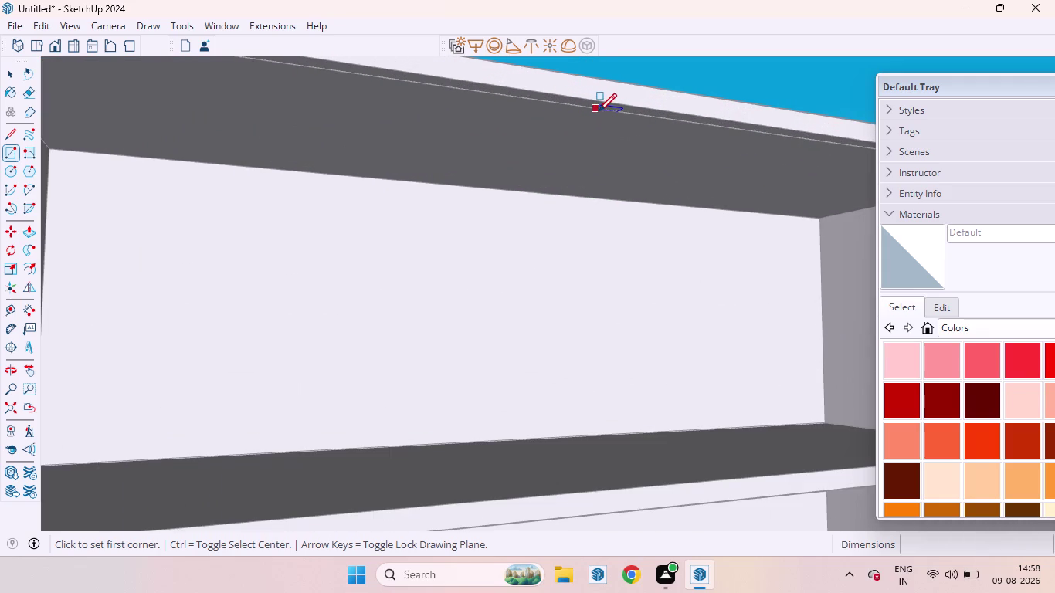
click(658, 115)
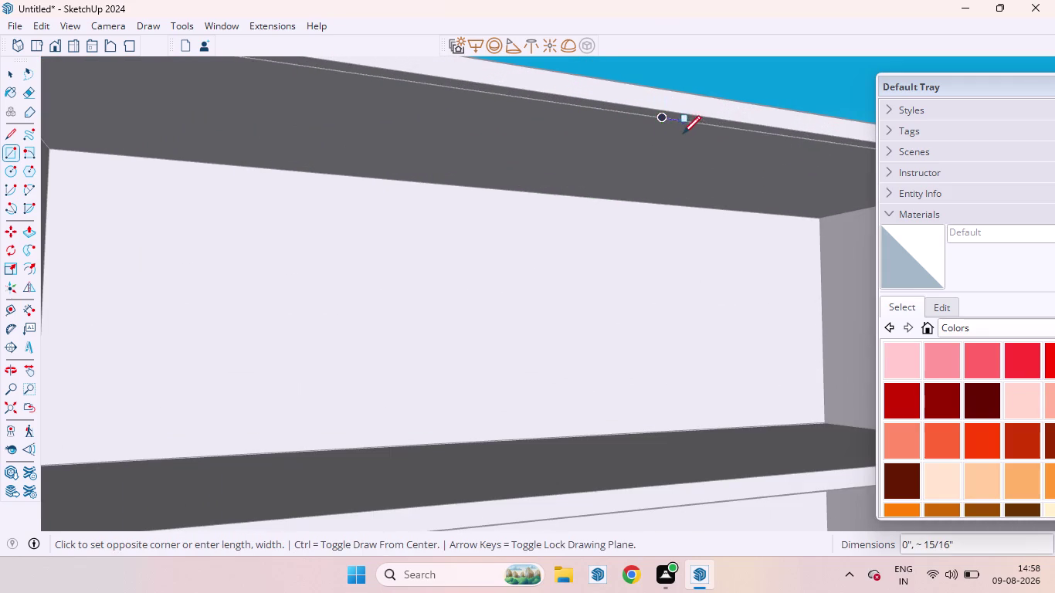
Finish the thin vertical strip rectangle at the unit's bottom shelf edge.
scroll(down, 3)
scroll(up, 3)
scroll(down, 3)
scroll(down, 3)
scroll(down, 3)
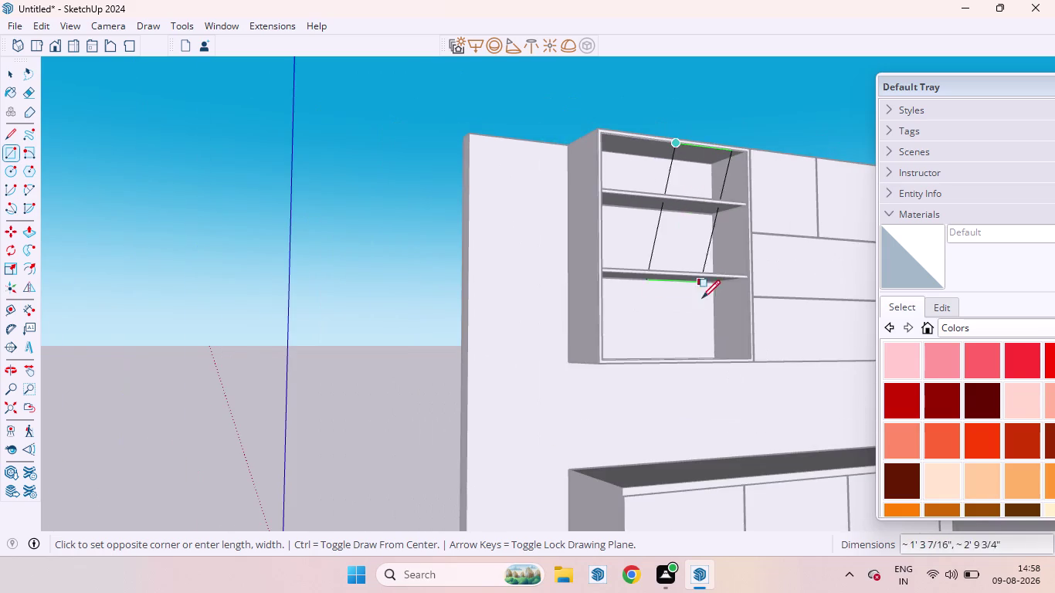
scroll(up, 3)
middle_drag(666, 389, 685, 592)
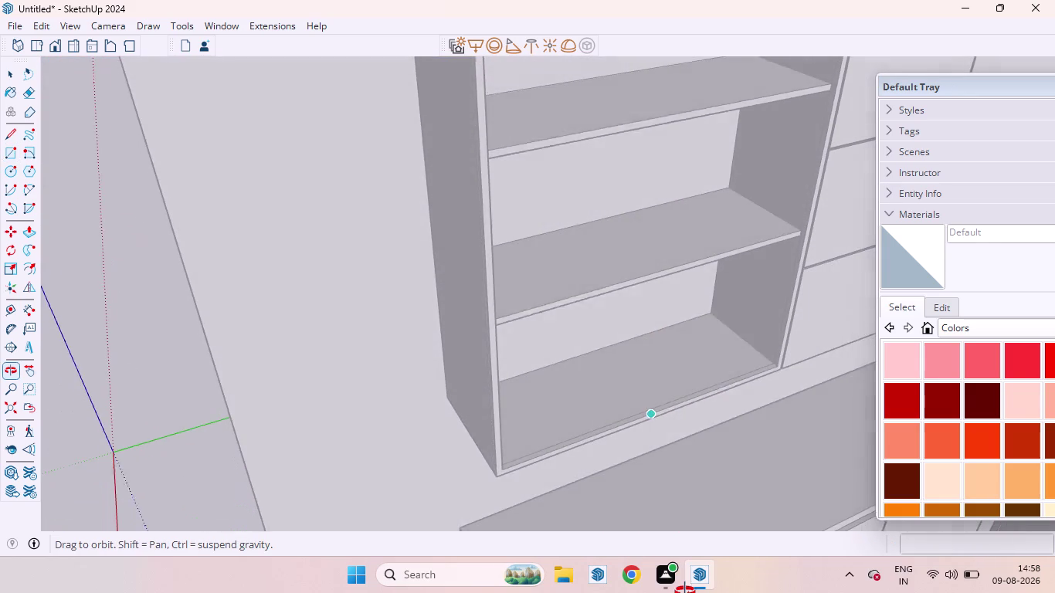
middle_drag(685, 592, 685, 592)
scroll(up, 3)
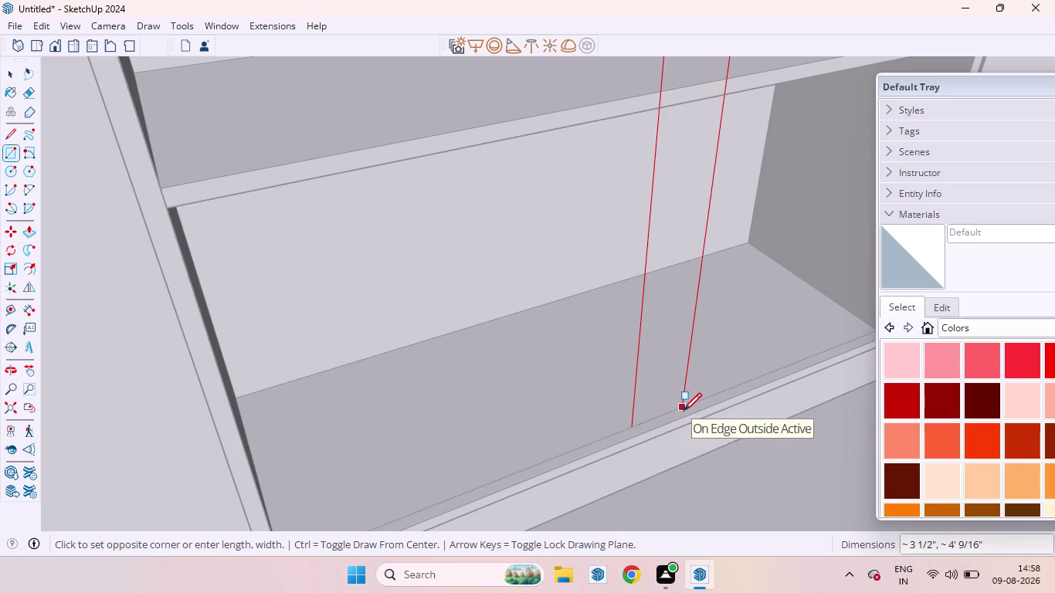
click(683, 411)
scroll(down, 3)
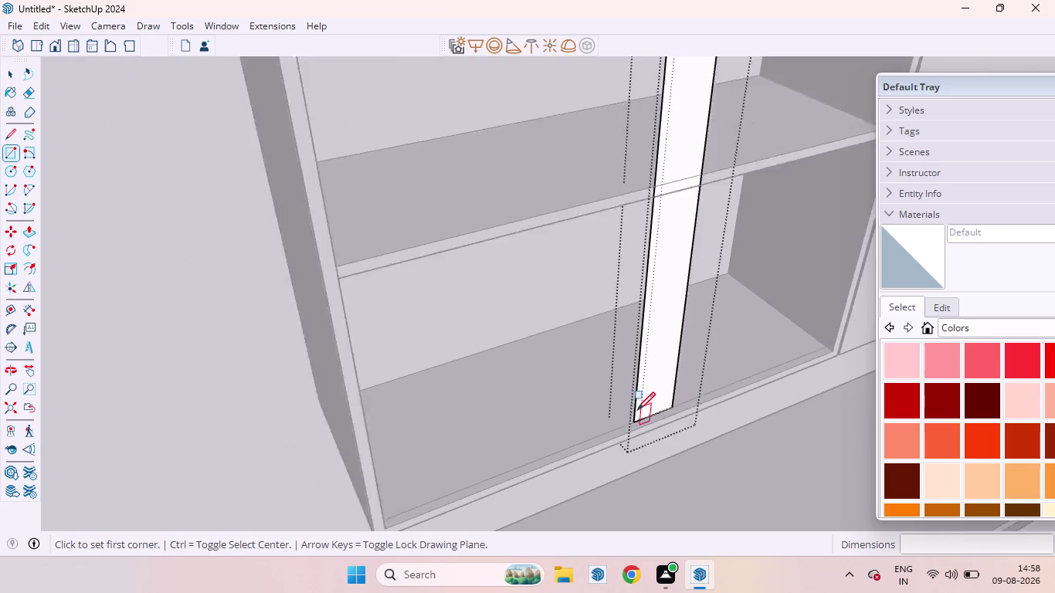
scroll(down, 3)
scroll(down, 3)
key(space)
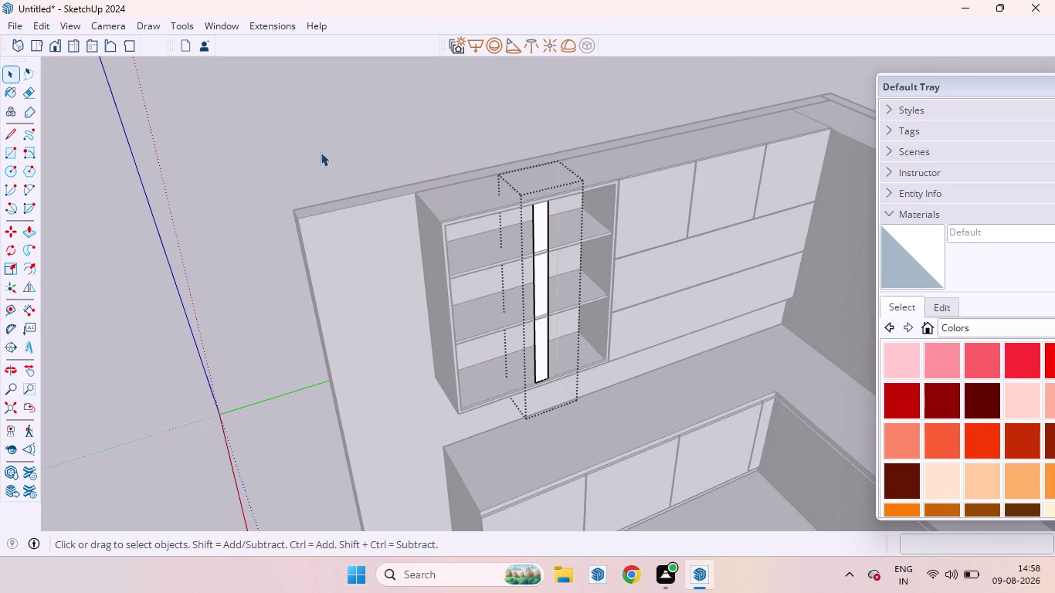
click(320, 152)
click(541, 236)
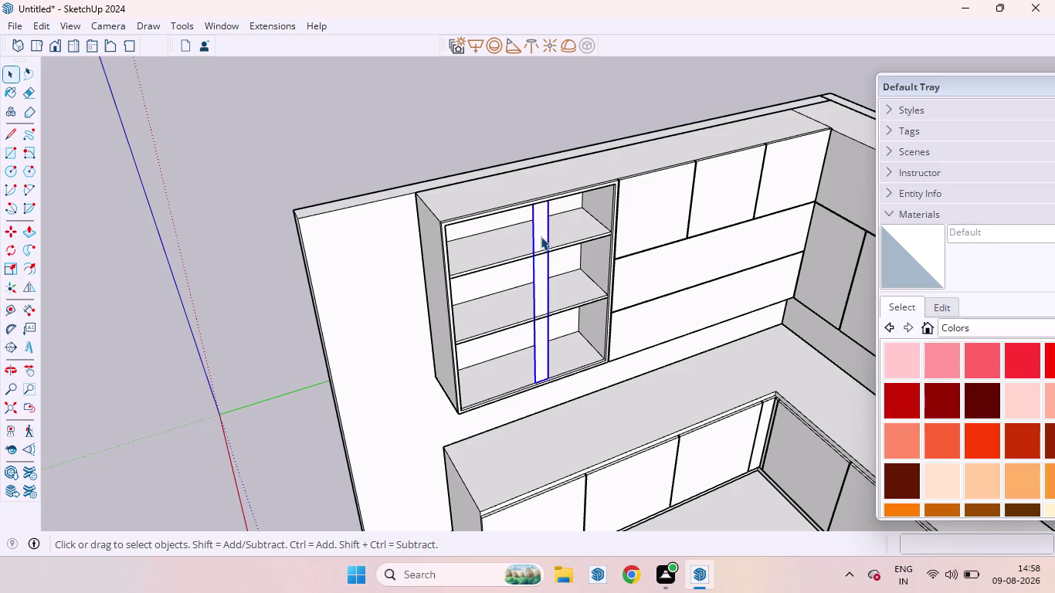
scroll(down, 3)
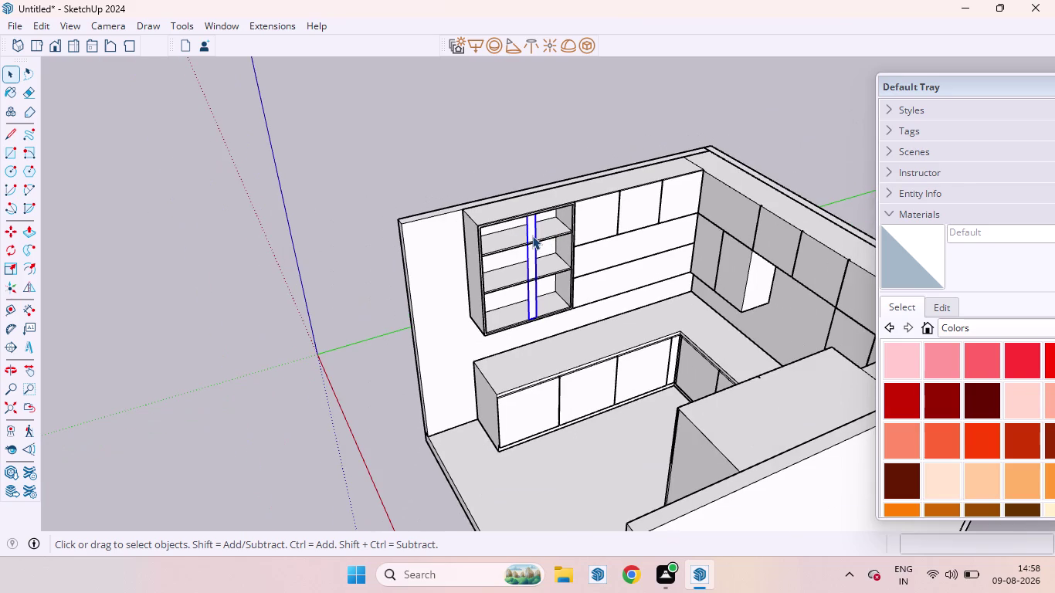
middle_drag(548, 222, 501, 162)
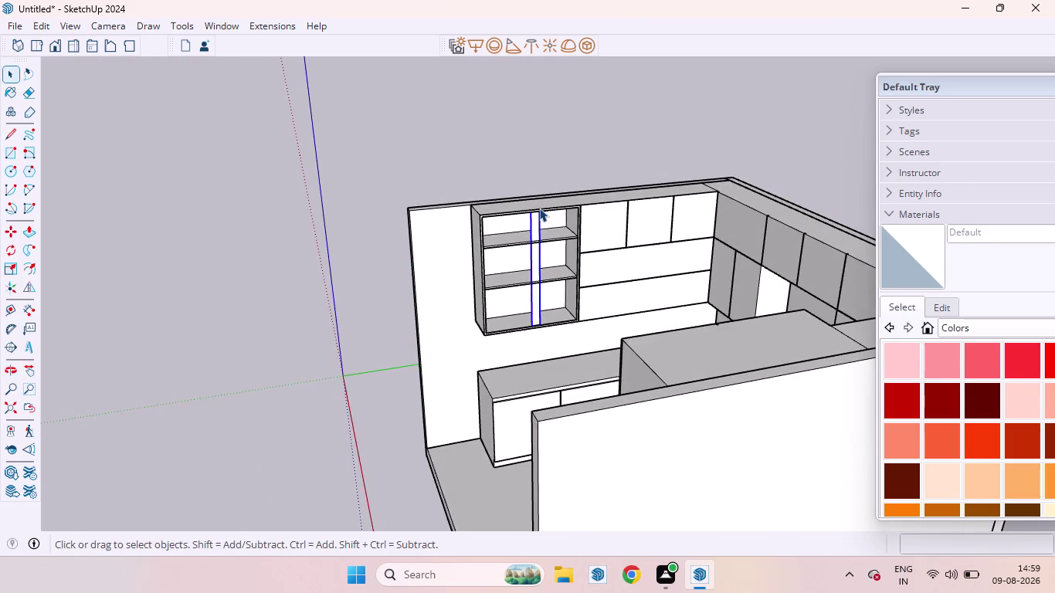
scroll(up, 3)
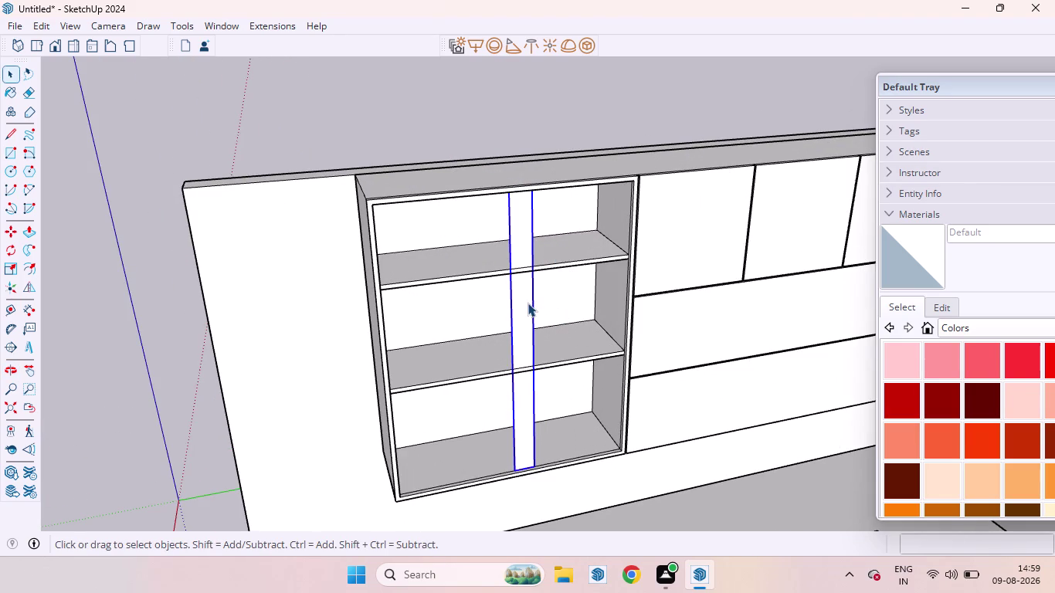
double_click(527, 303)
click(525, 305)
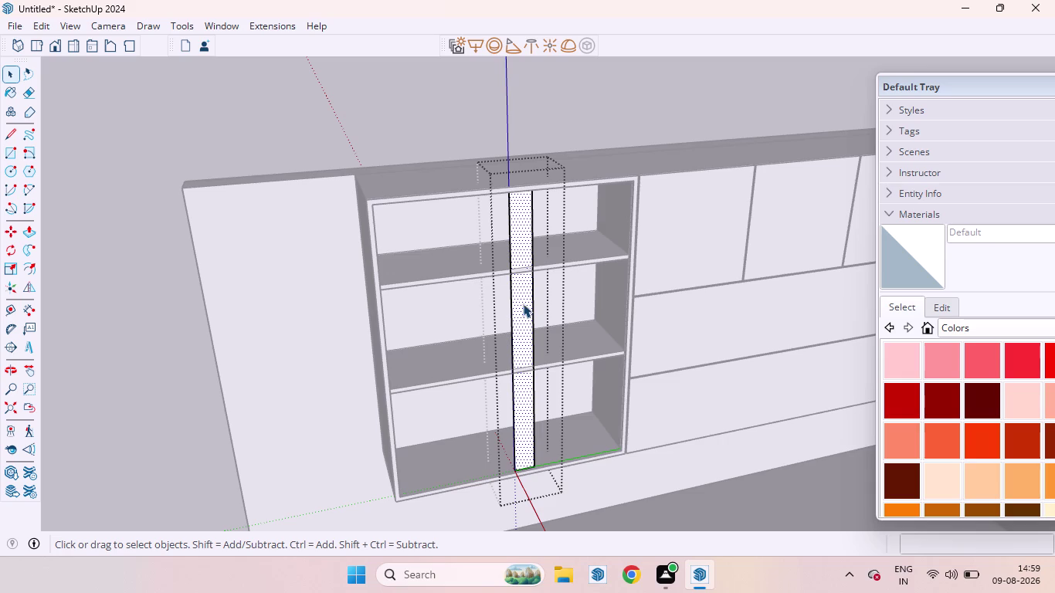
key(l)
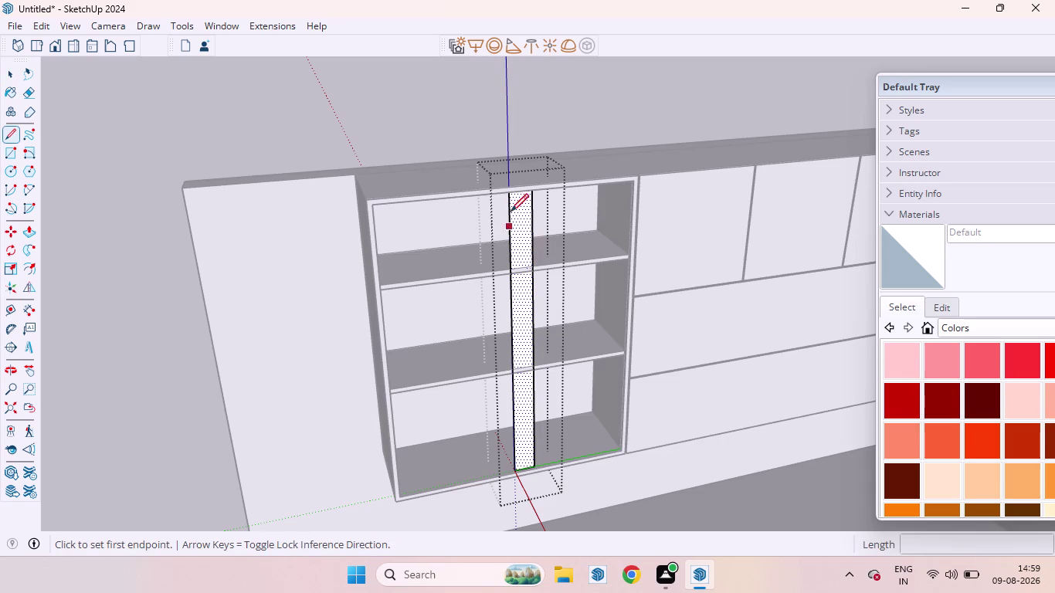
key(space)
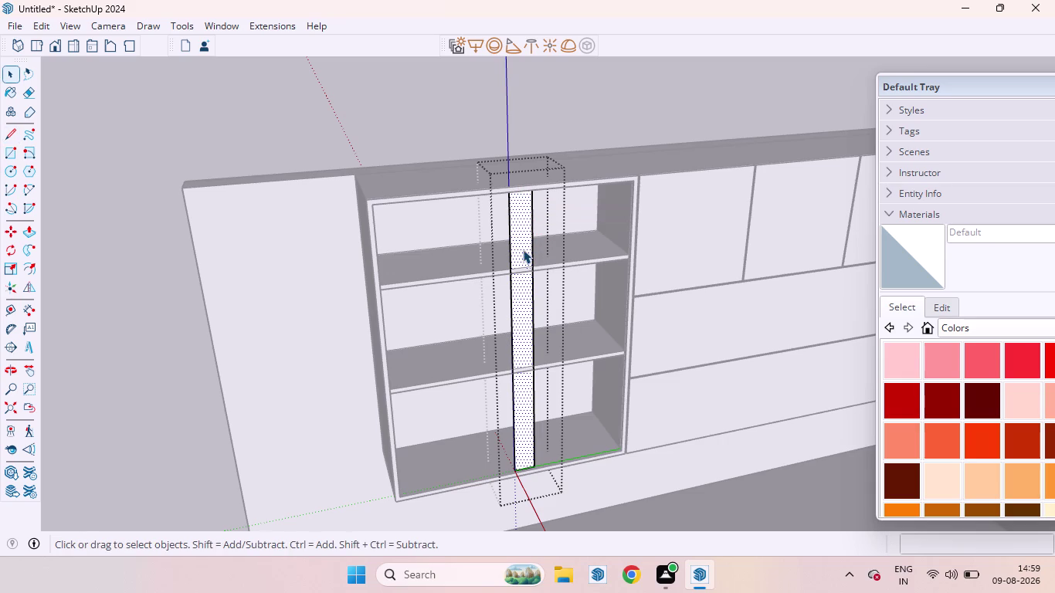
triple_click(523, 247)
click(523, 247)
click(519, 246)
click(567, 120)
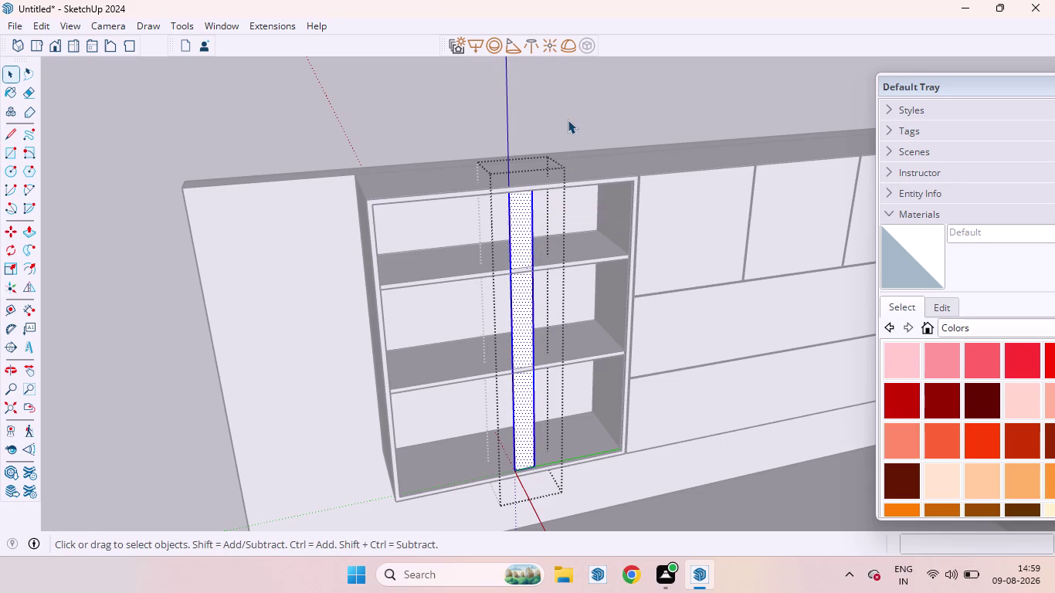
click(521, 249)
double_click(522, 248)
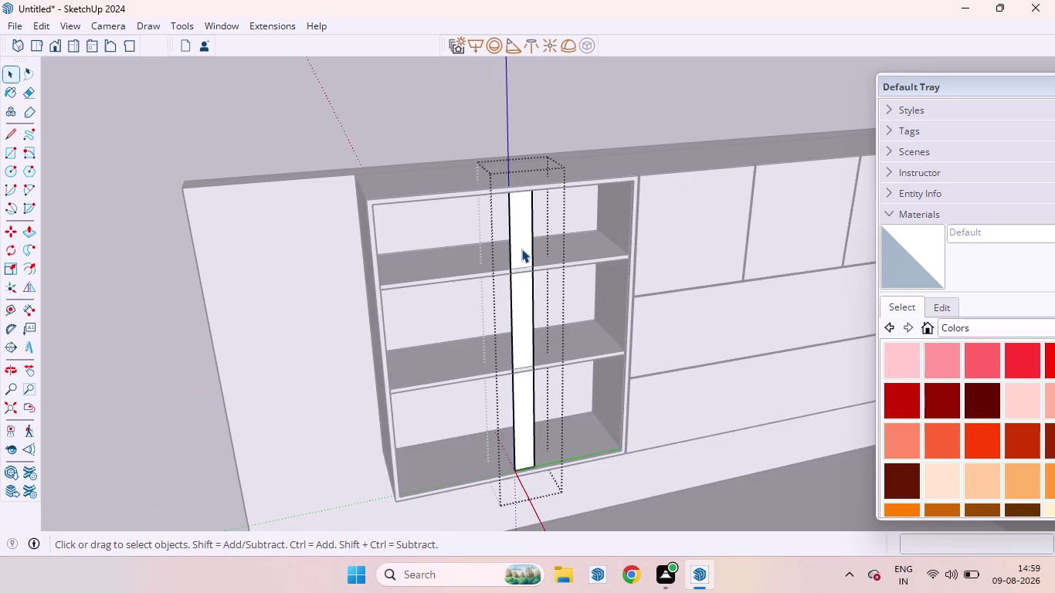
click(521, 249)
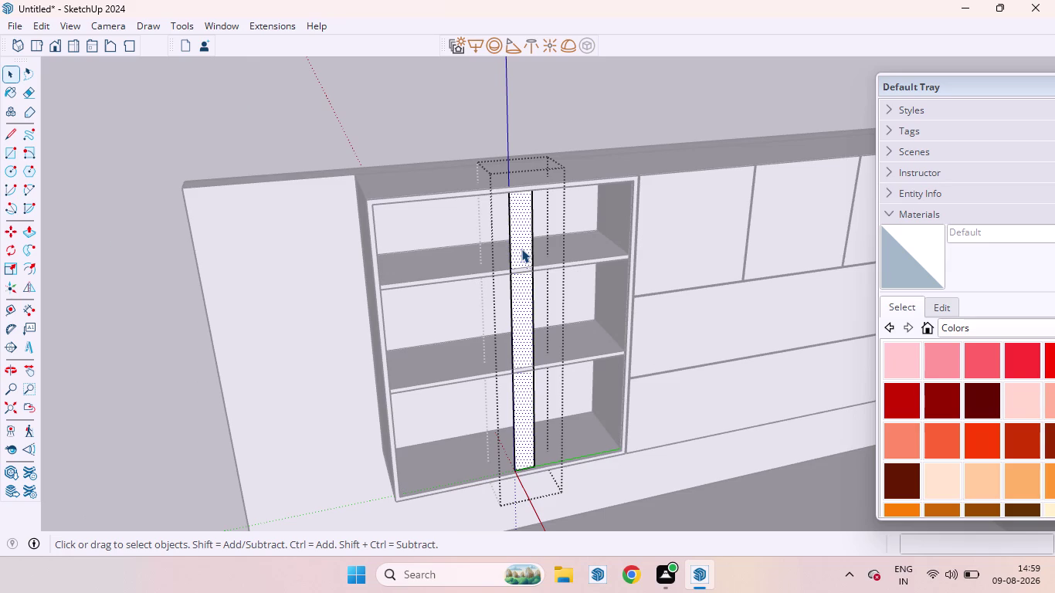
key(l)
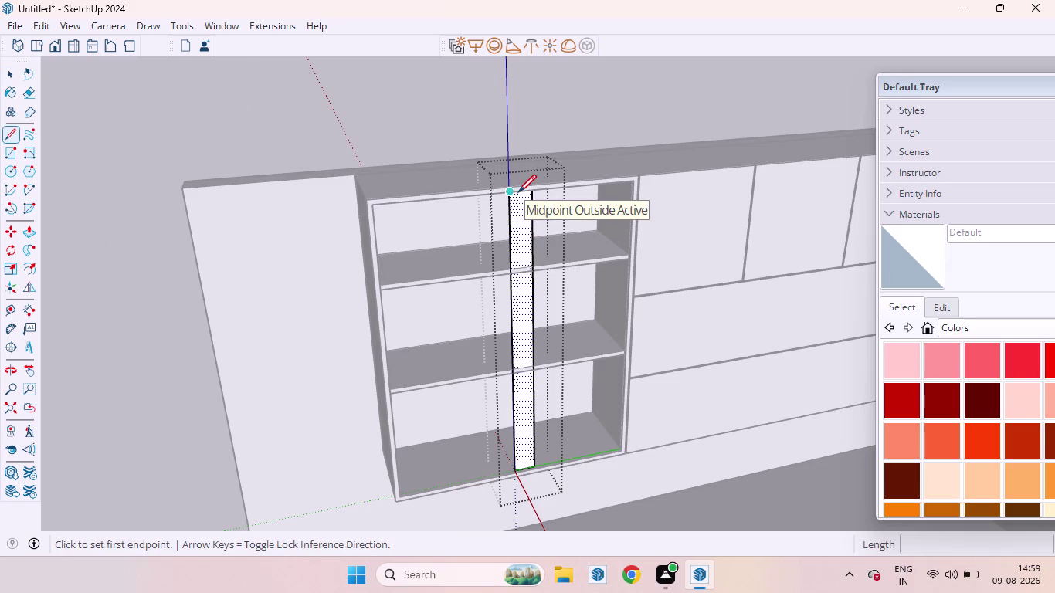
Start a vertical line at the midpoint of the centre strip's top edge.
scroll(up, 3)
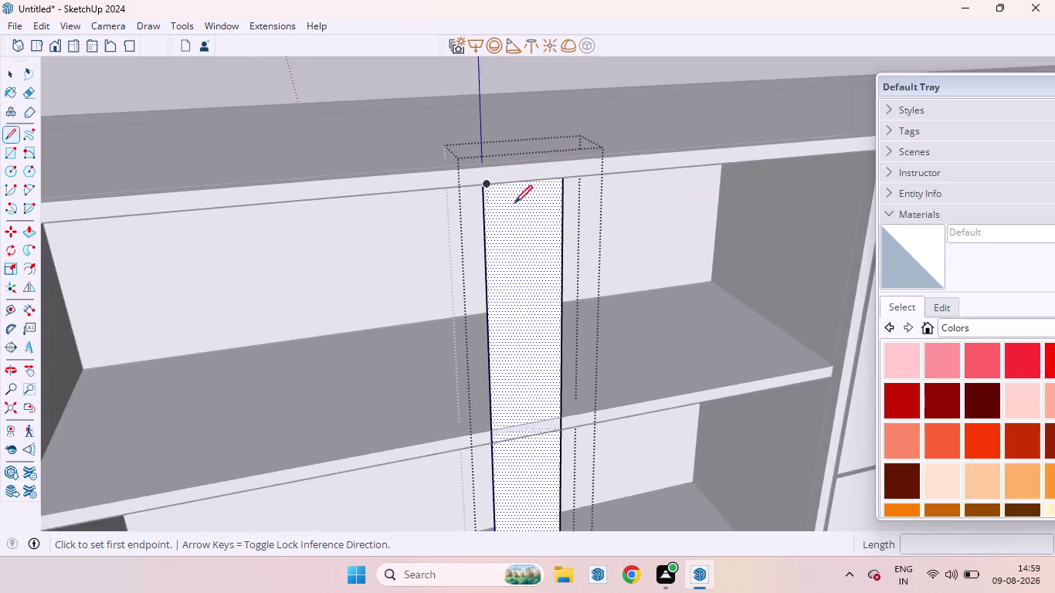
scroll(up, 3)
middle_drag(507, 227, 506, 75)
scroll(up, 3)
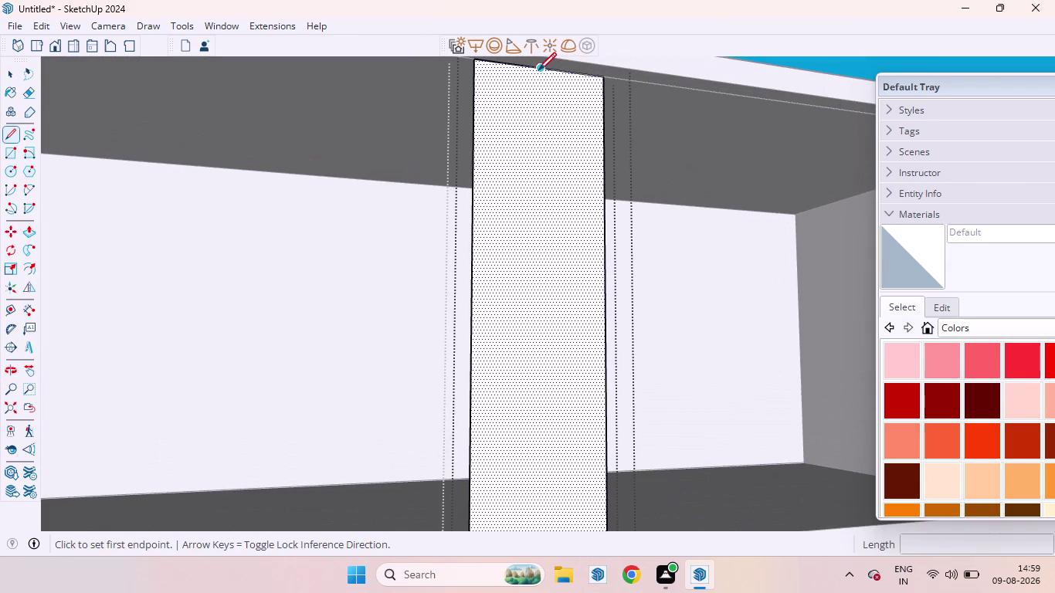
click(538, 70)
End the line at the strip's bottom edge, splitting the strip in two.
scroll(down, 3)
scroll(down, 3)
scroll(down, 3)
scroll(up, 3)
scroll(down, 3)
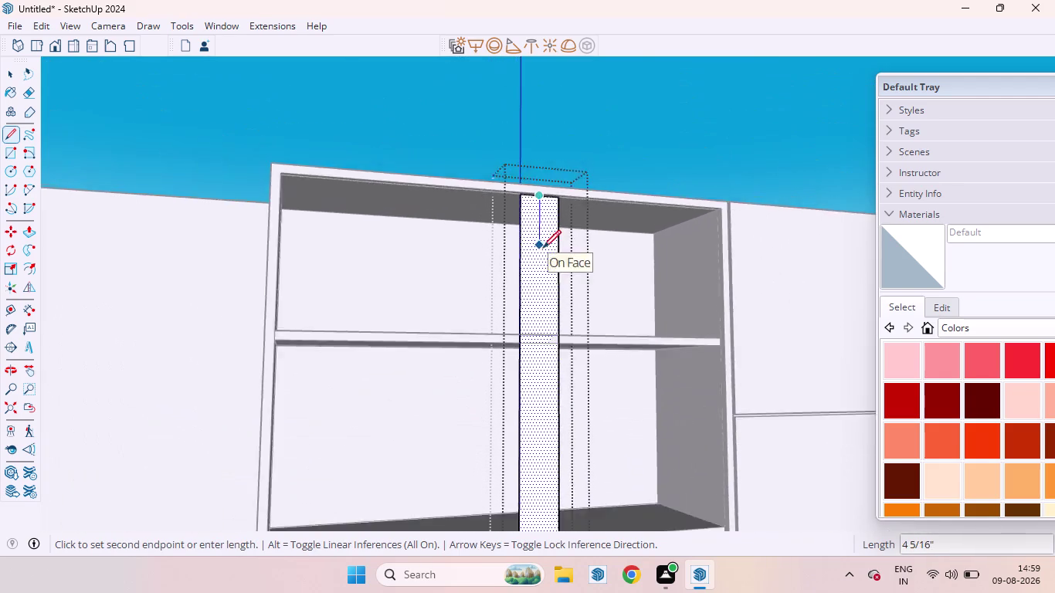
scroll(down, 3)
scroll(down, 3)
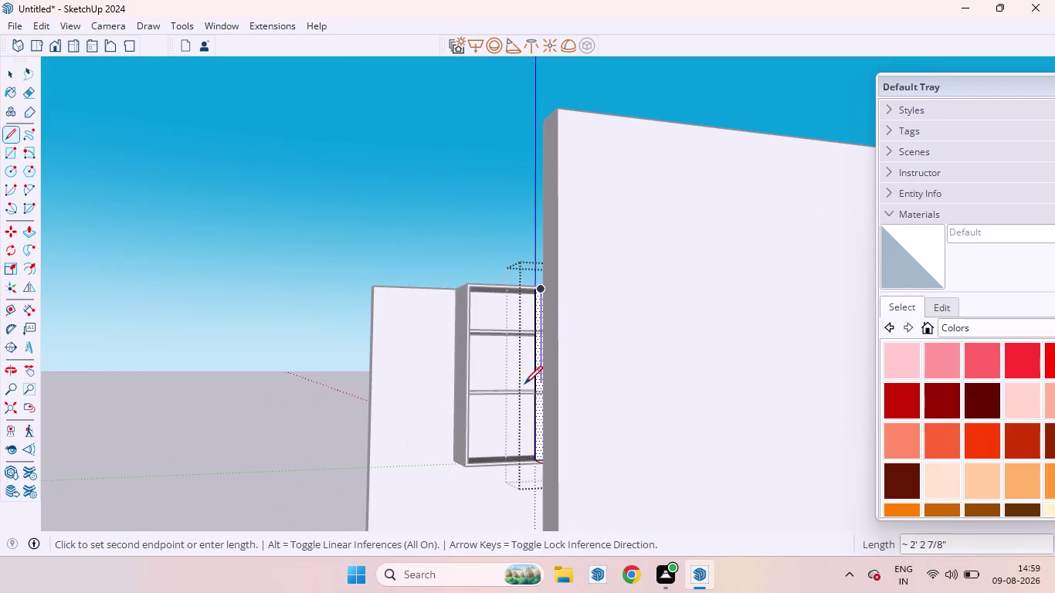
scroll(up, 3)
scroll(down, 3)
scroll(up, 3)
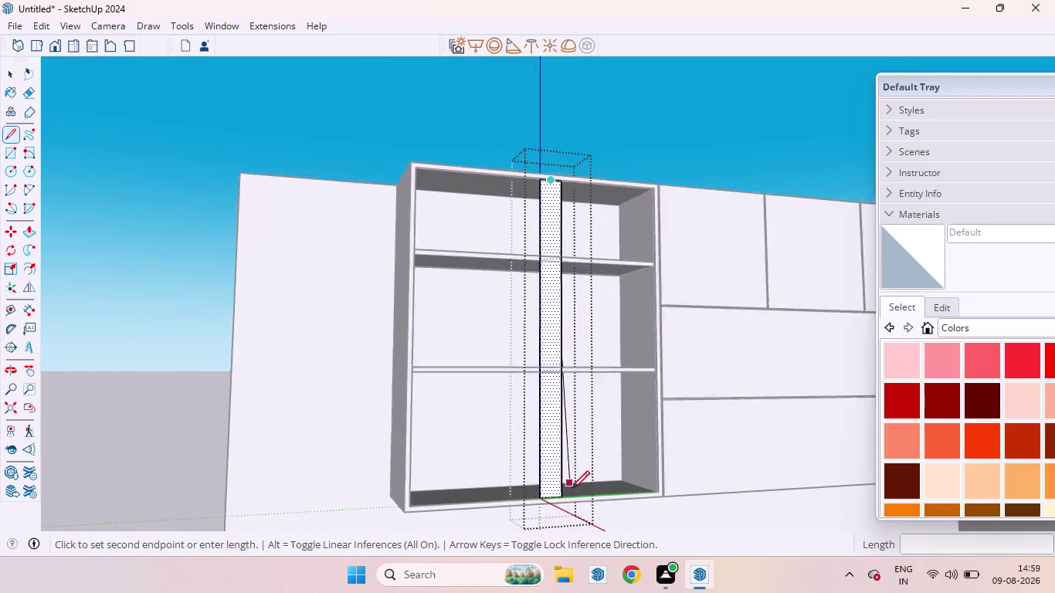
scroll(up, 3)
middle_drag(529, 440, 531, 550)
scroll(down, 3)
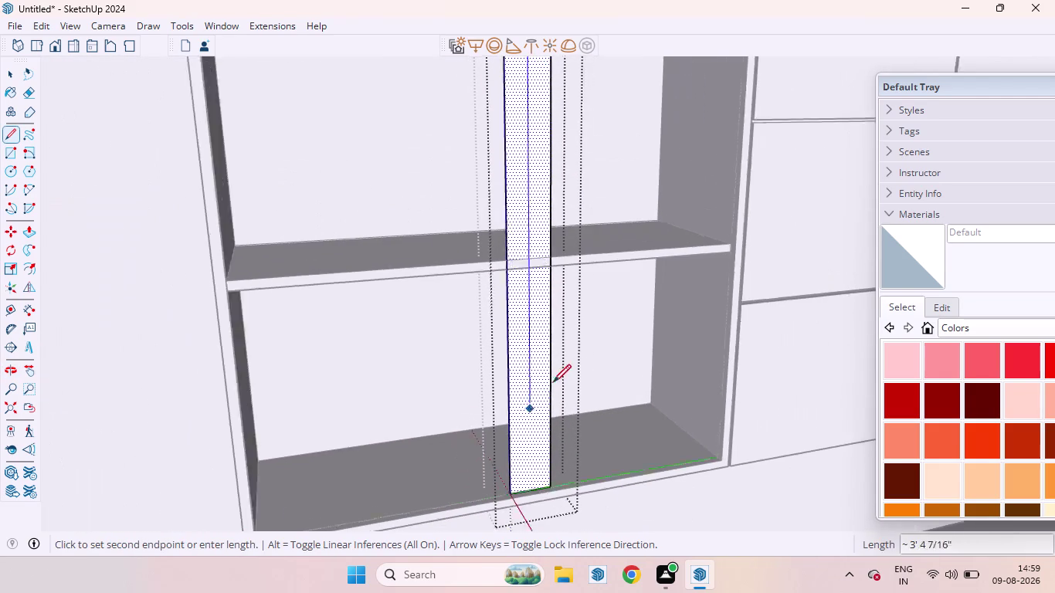
scroll(down, 3)
scroll(up, 3)
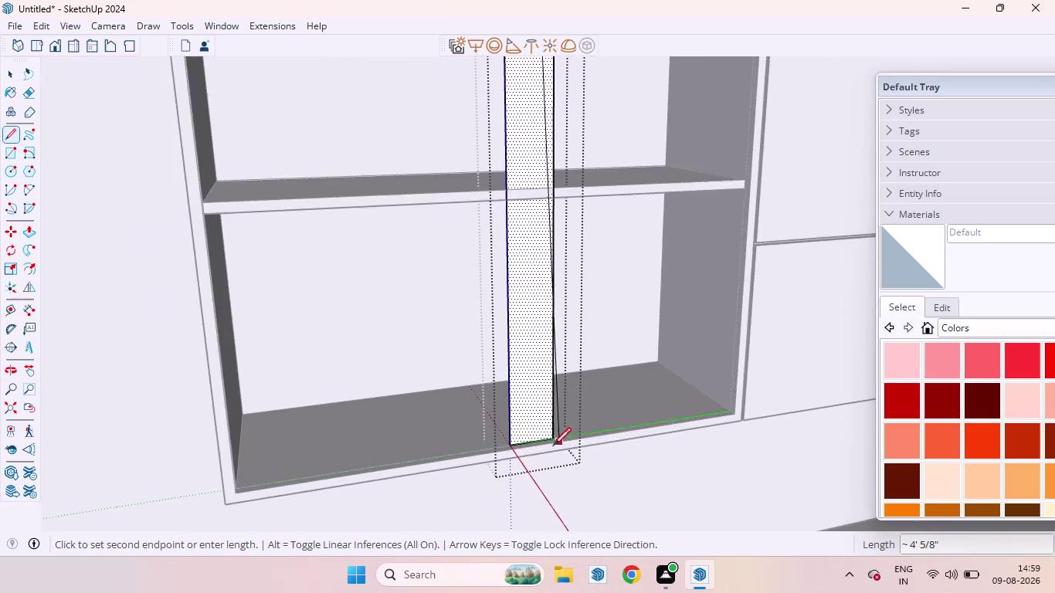
scroll(up, 3)
scroll(up, 3)
middle_drag(513, 434, 507, 533)
scroll(up, 3)
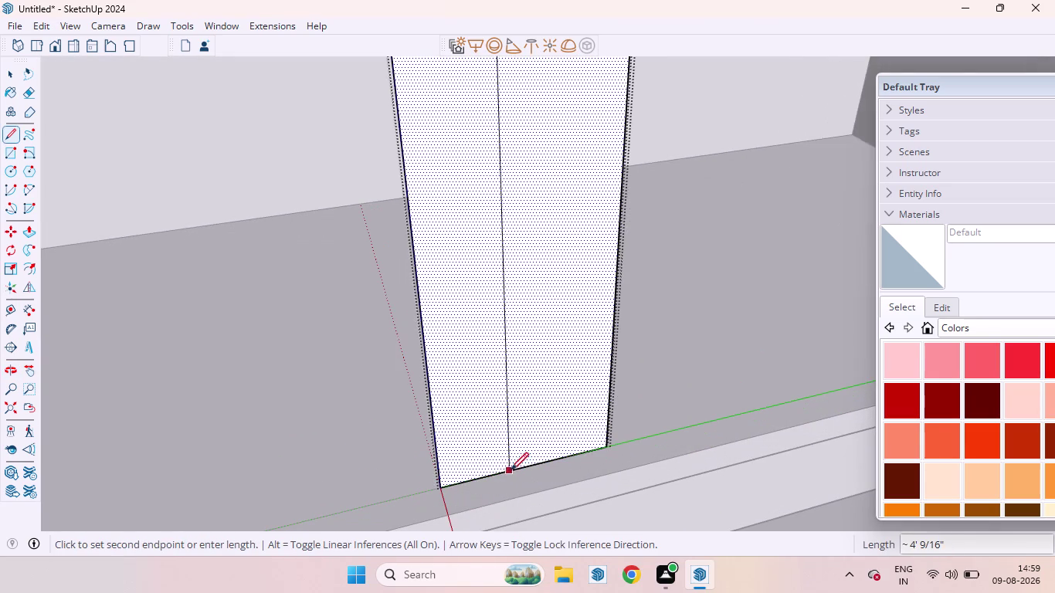
click(530, 465)
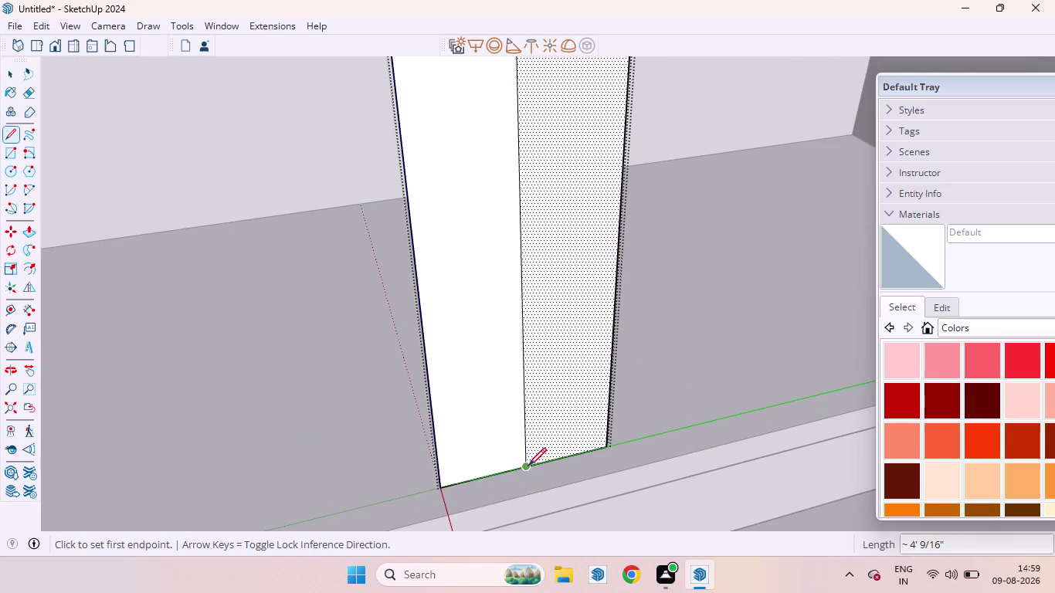
Move-copy the new centre line 3 mm to the side.
key(space)
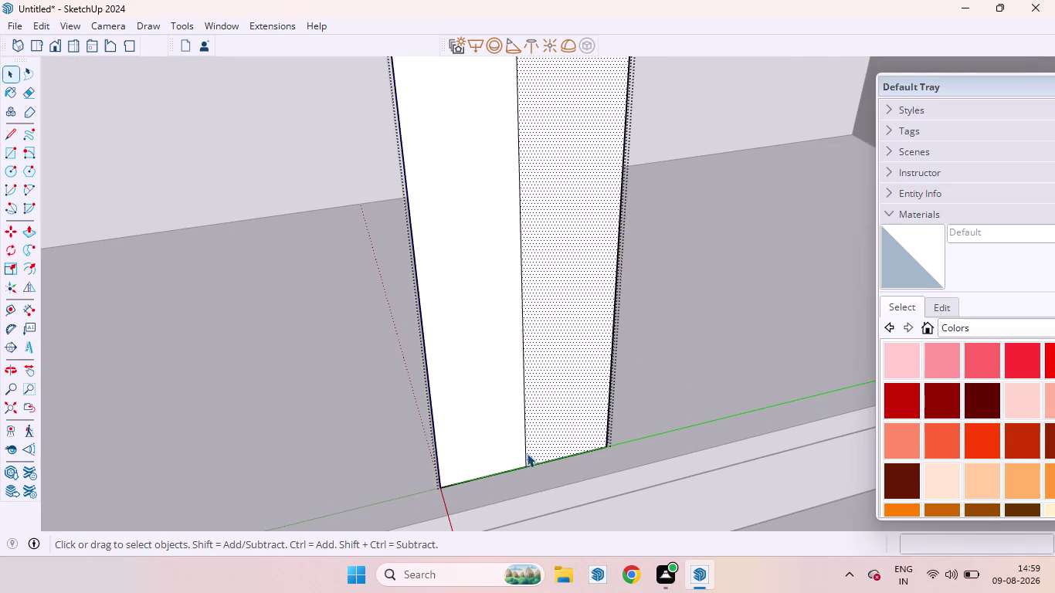
click(524, 459)
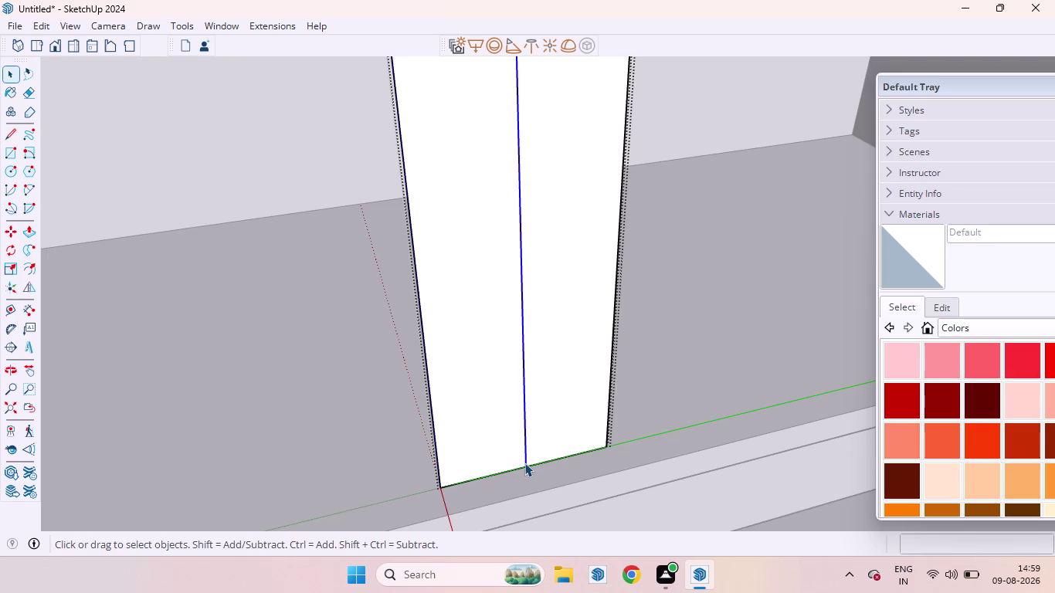
key(m)
click(530, 466)
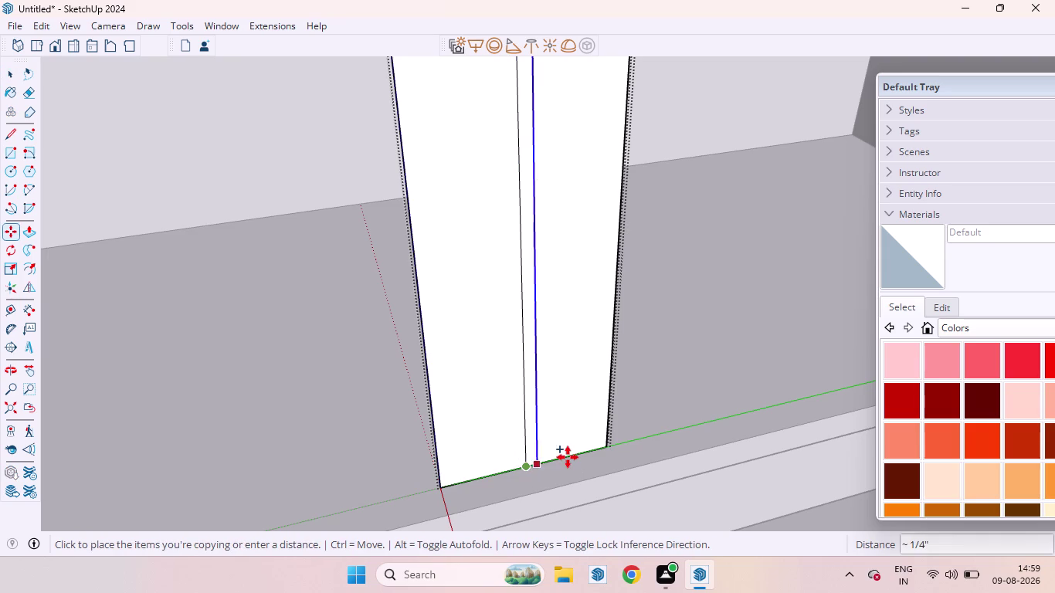
key(3)
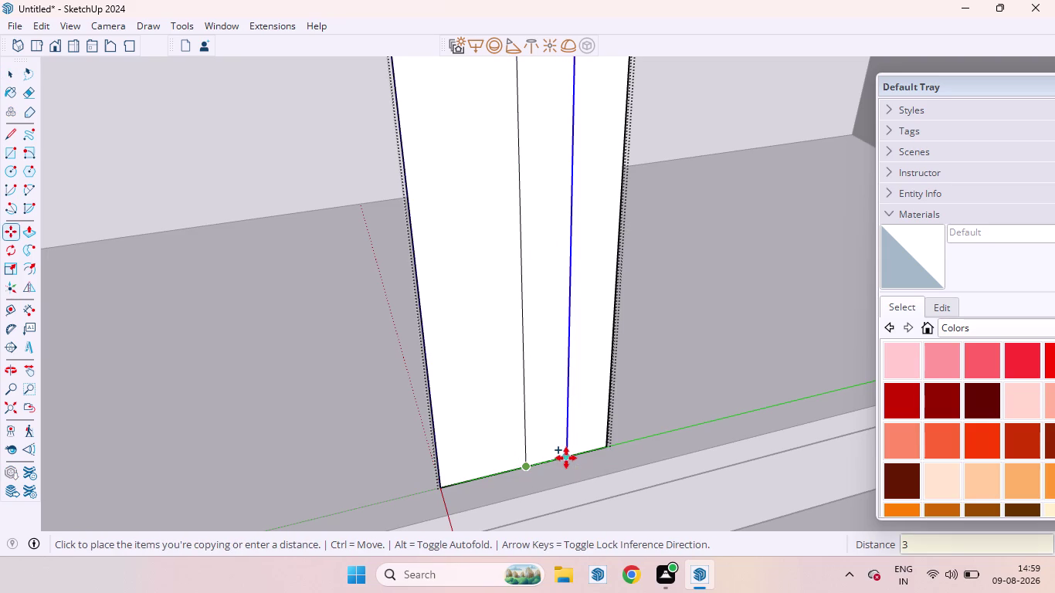
key(m)
key(m)
key(Return)
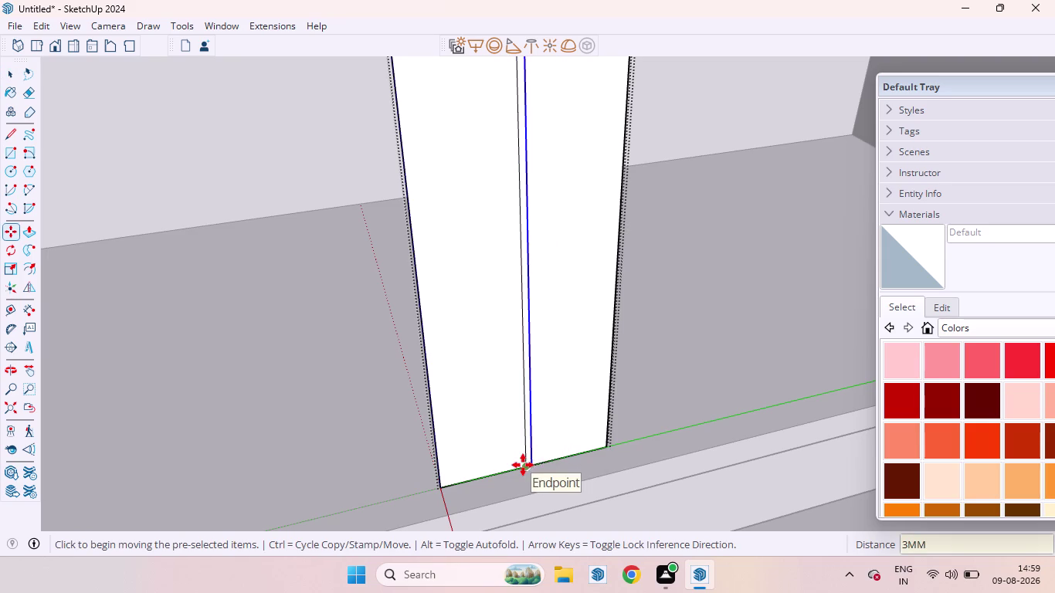
Place another line copy 6 mm away and select the strip's left half face.
click(533, 465)
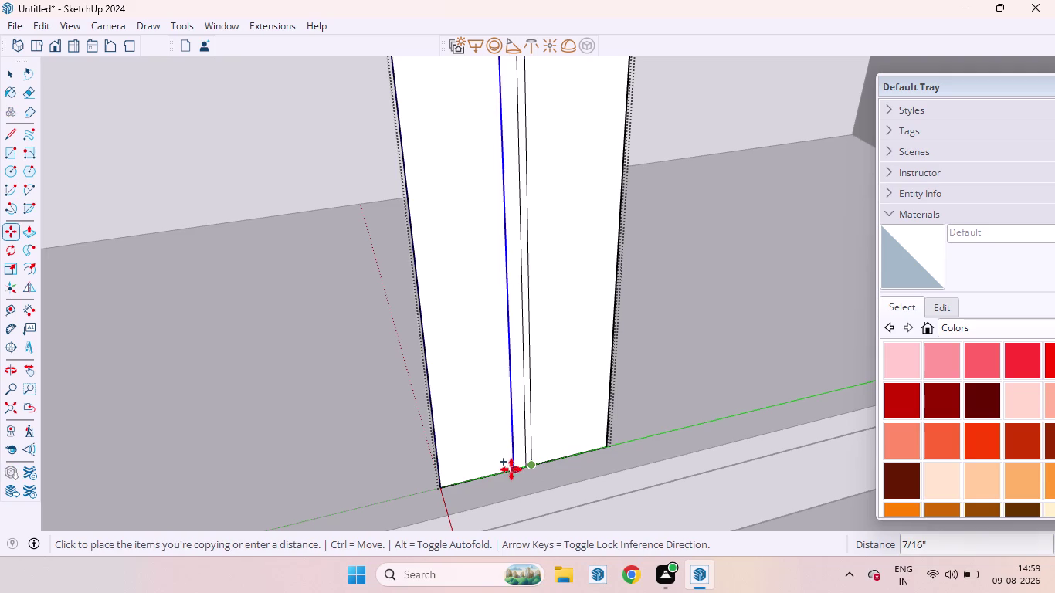
text(6MM)
key(Return)
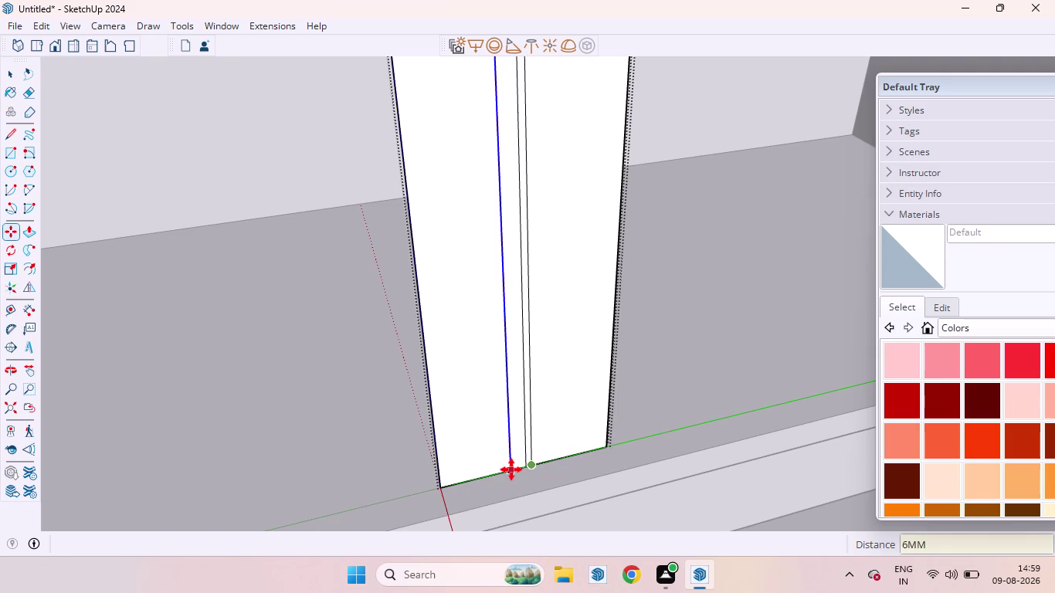
key(space)
scroll(down, 3)
scroll(down, 3)
scroll(up, 3)
scroll(down, 3)
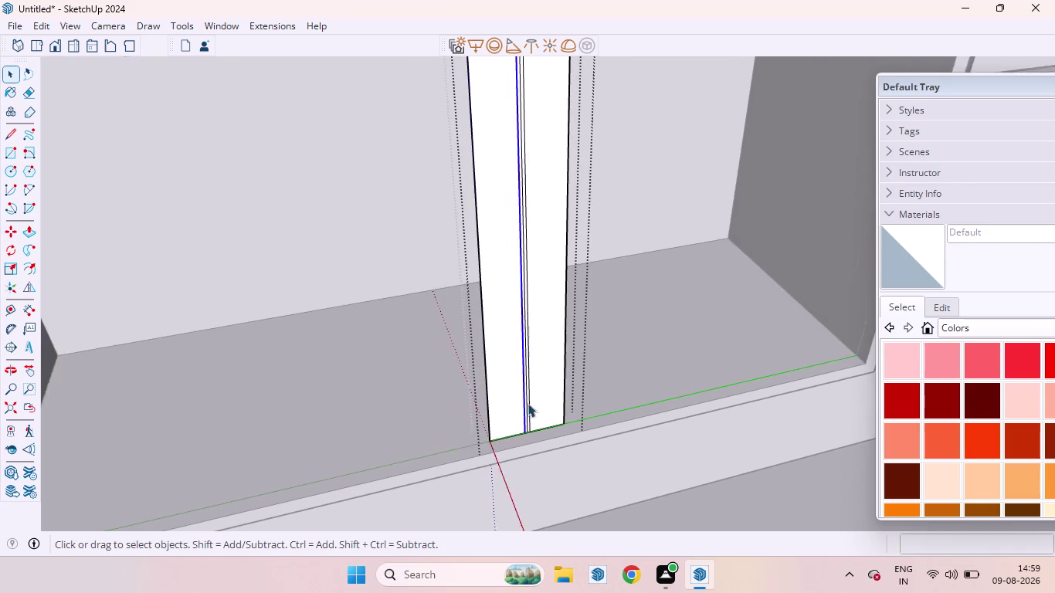
click(503, 391)
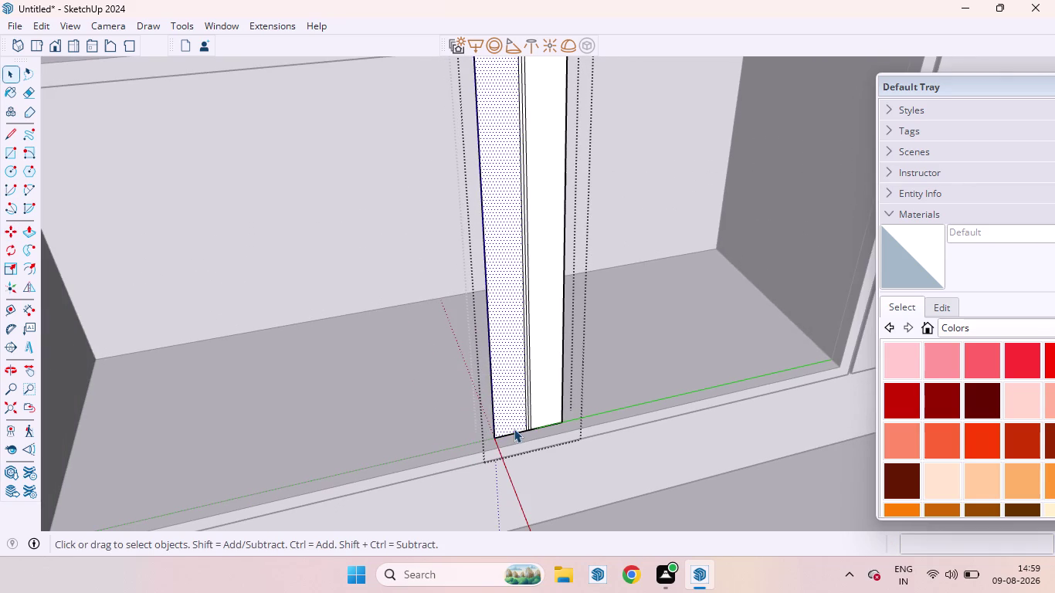
Push/pull the strip's left section out 18 mm and repeat it on another section.
key(p)
drag(513, 399, 518, 409)
text(18MM)
key(Return)
double_click(553, 381)
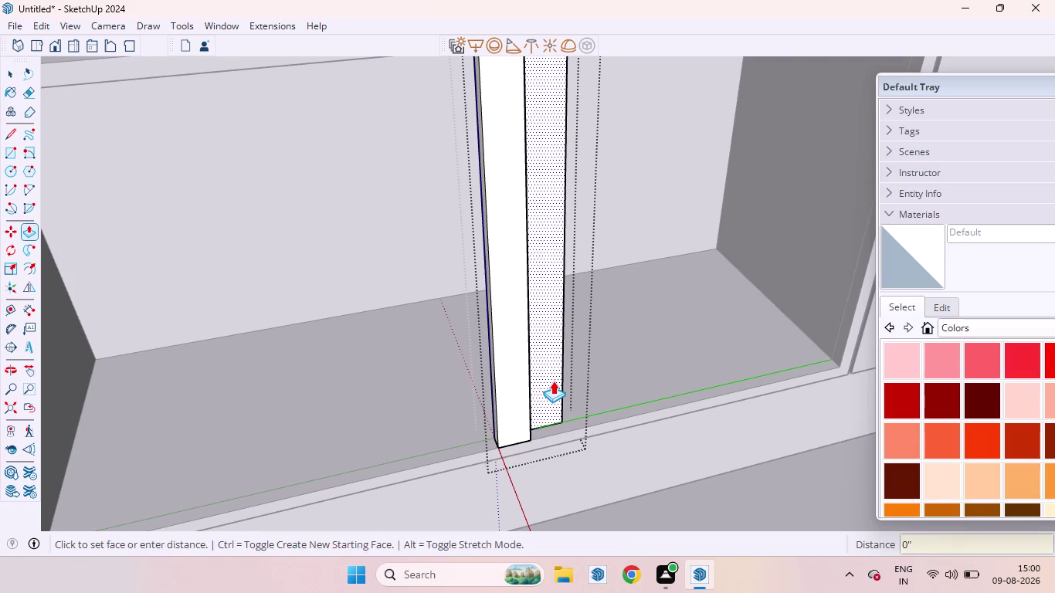
scroll(down, 3)
scroll(down, 3)
scroll(down, 3)
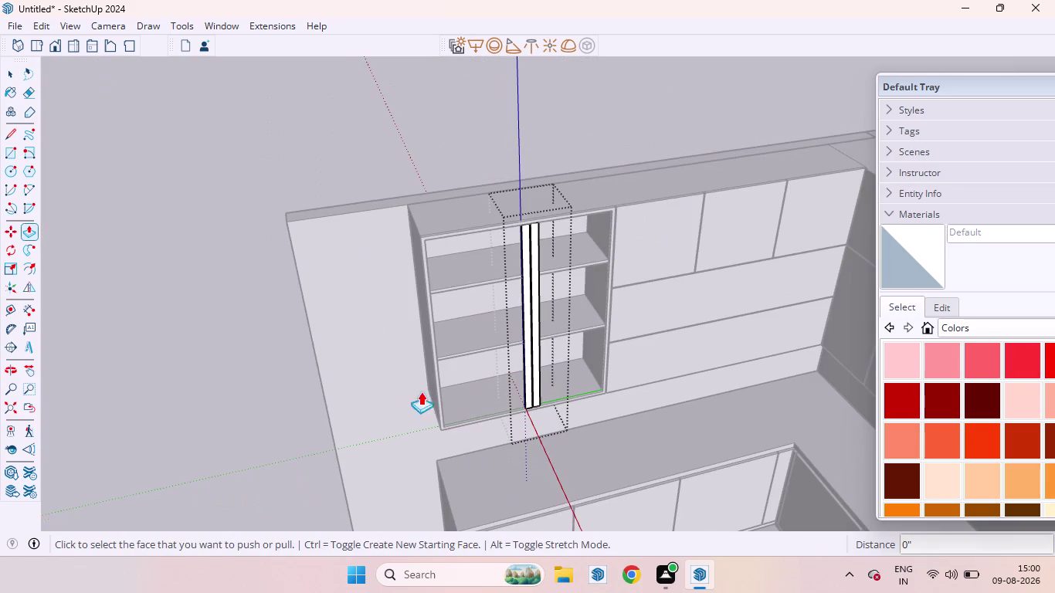
key(space)
click(178, 322)
Orbit to the glass-shutter stiles and open the nested central stile group for editing.
scroll(up, 3)
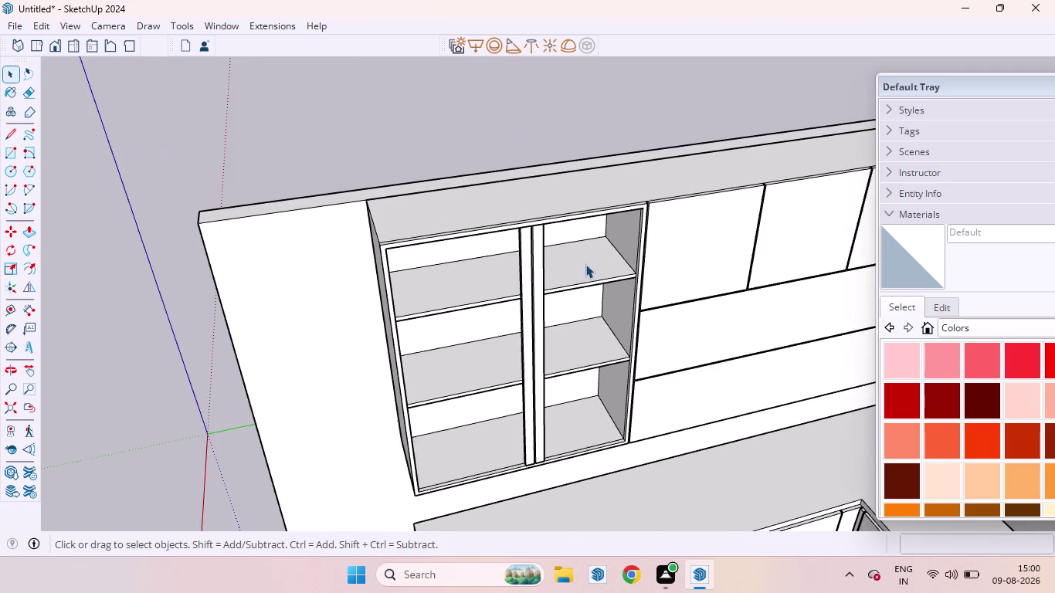
scroll(down, 3)
scroll(down, 3)
scroll(up, 3)
scroll(down, 3)
scroll(up, 3)
scroll(up, 3)
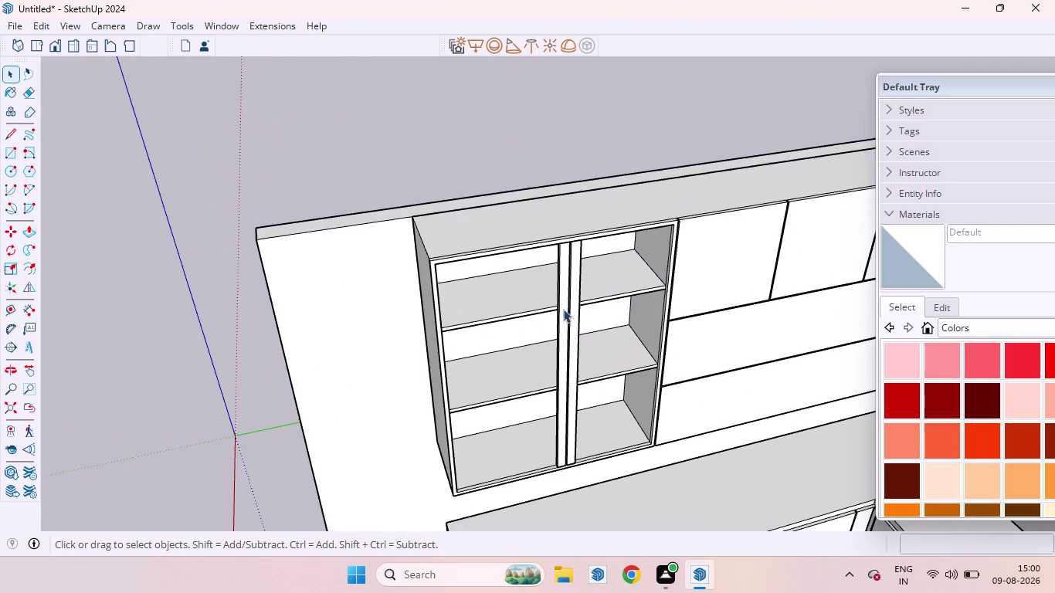
middle_drag(568, 302, 581, 179)
scroll(up, 3)
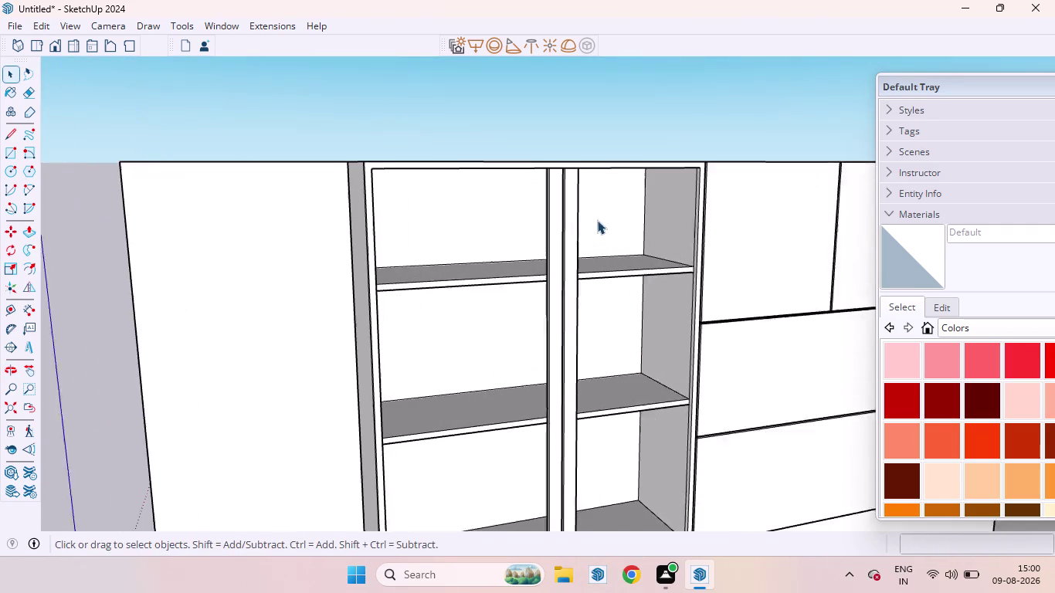
scroll(up, 3)
scroll(down, 3)
scroll(down, 3)
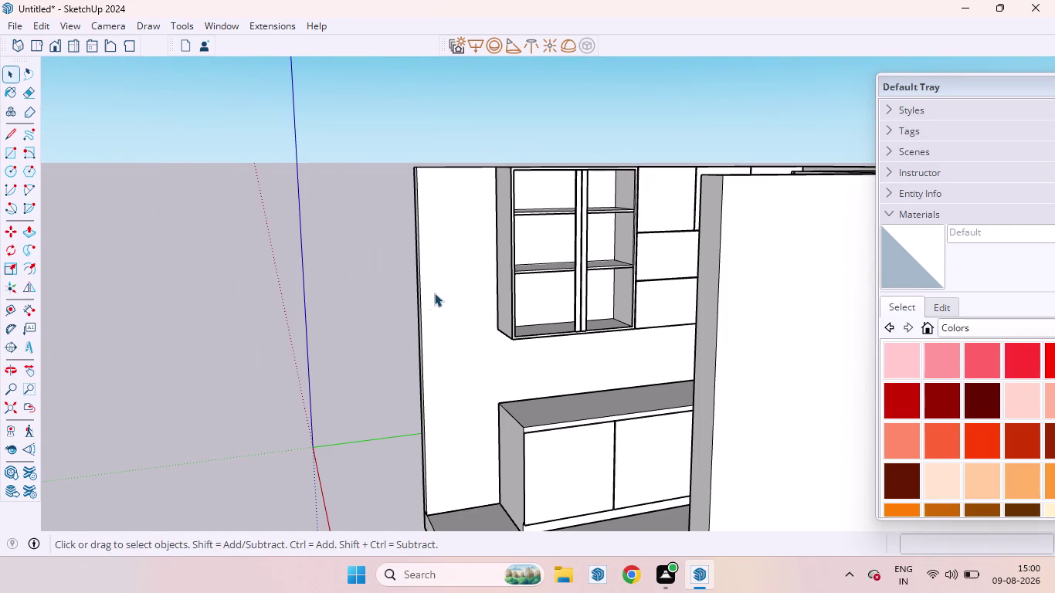
scroll(up, 3)
scroll(up, 3)
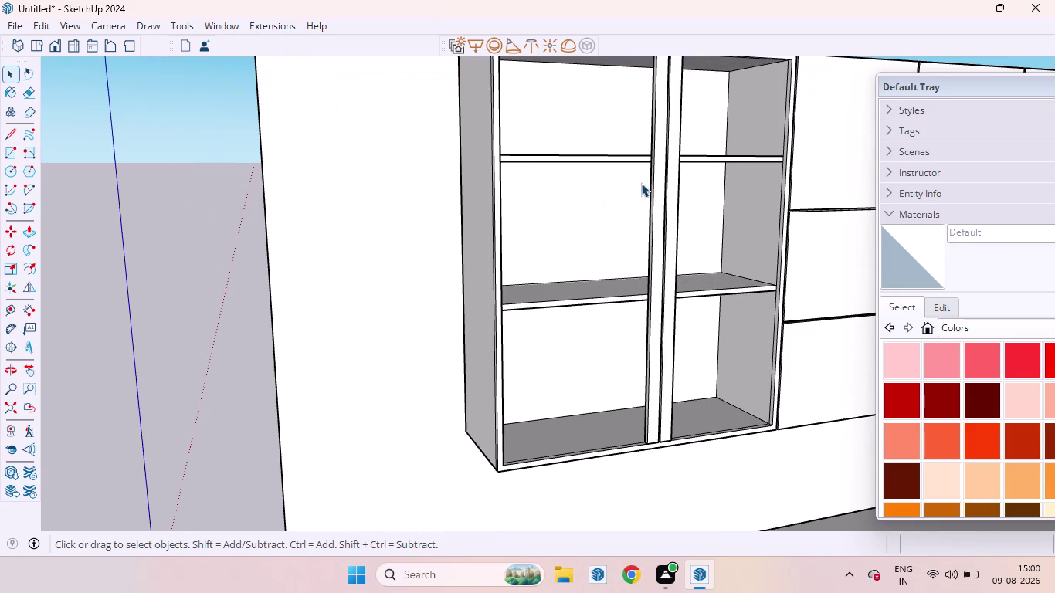
middle_drag(649, 190, 826, 296)
scroll(up, 3)
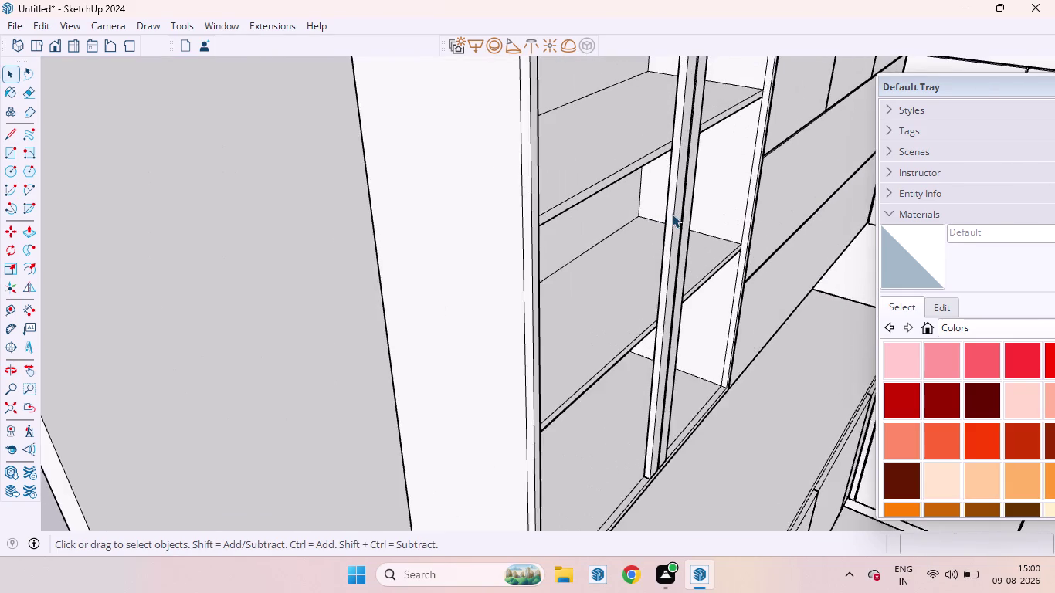
scroll(up, 3)
scroll(down, 3)
scroll(up, 3)
click(670, 207)
double_click(669, 206)
click(670, 207)
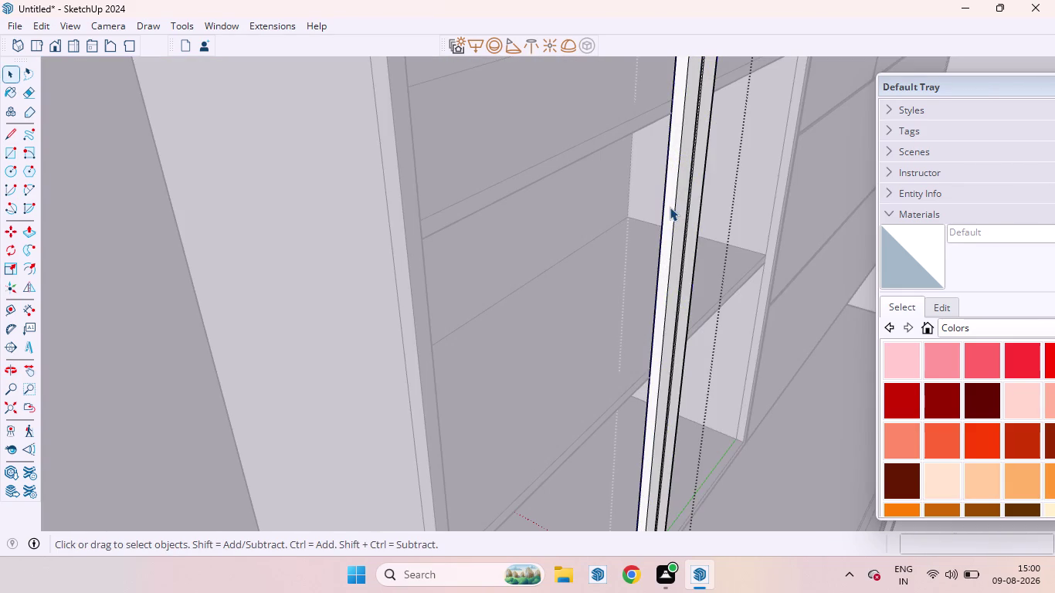
double_click(670, 207)
Push/pull the stile's narrow face outward by 9/16 inch.
click(665, 212)
click(665, 213)
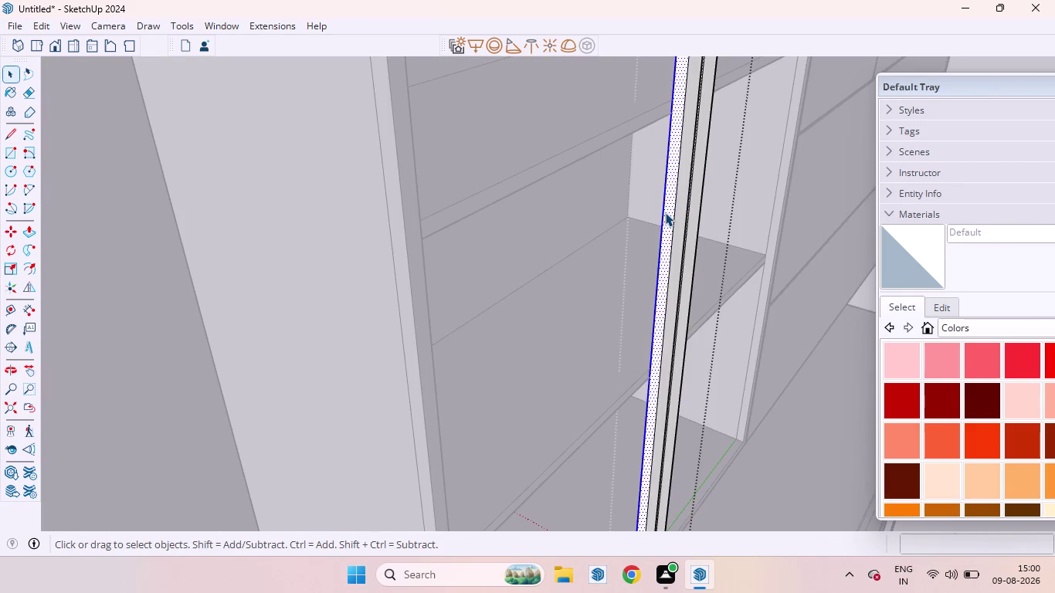
key(p)
click(665, 212)
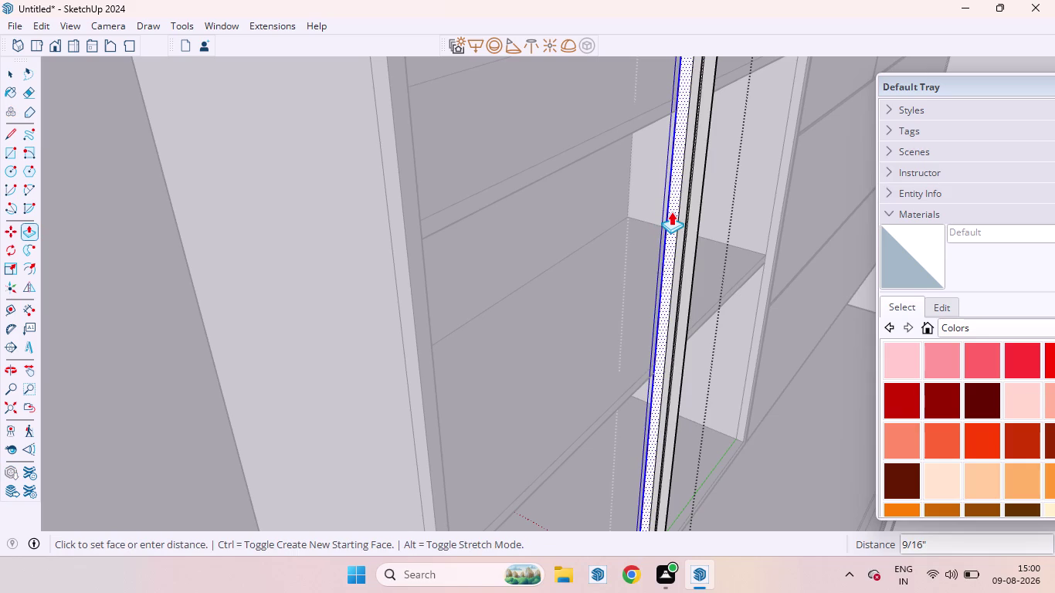
key(space)
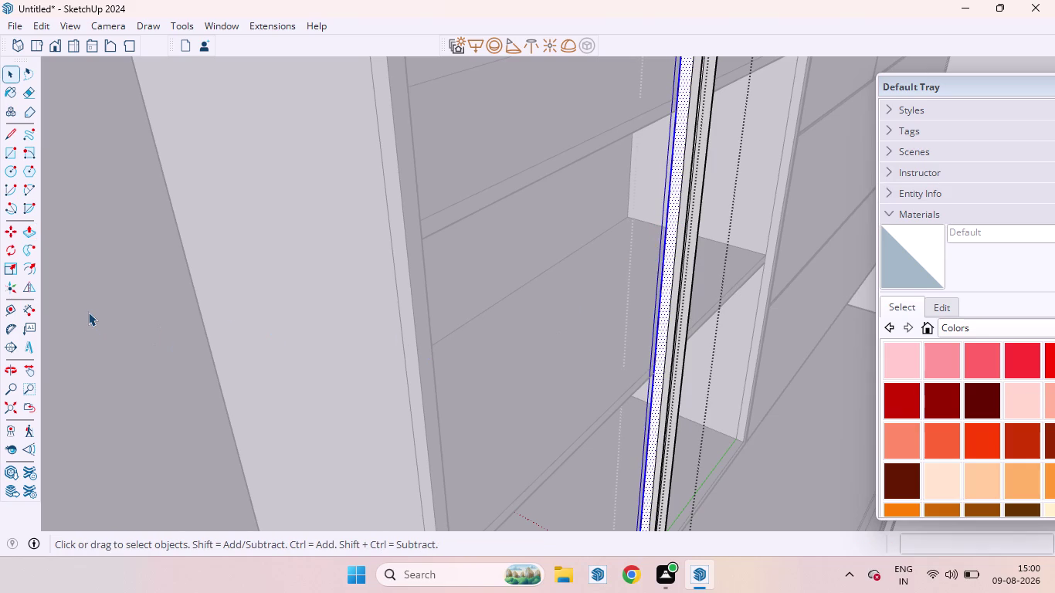
Push/Pull the second meeting stile's narrow face by the same distance as the first.
click(88, 312)
scroll(down, 3)
scroll(down, 3)
middle_drag(651, 215, 646, 224)
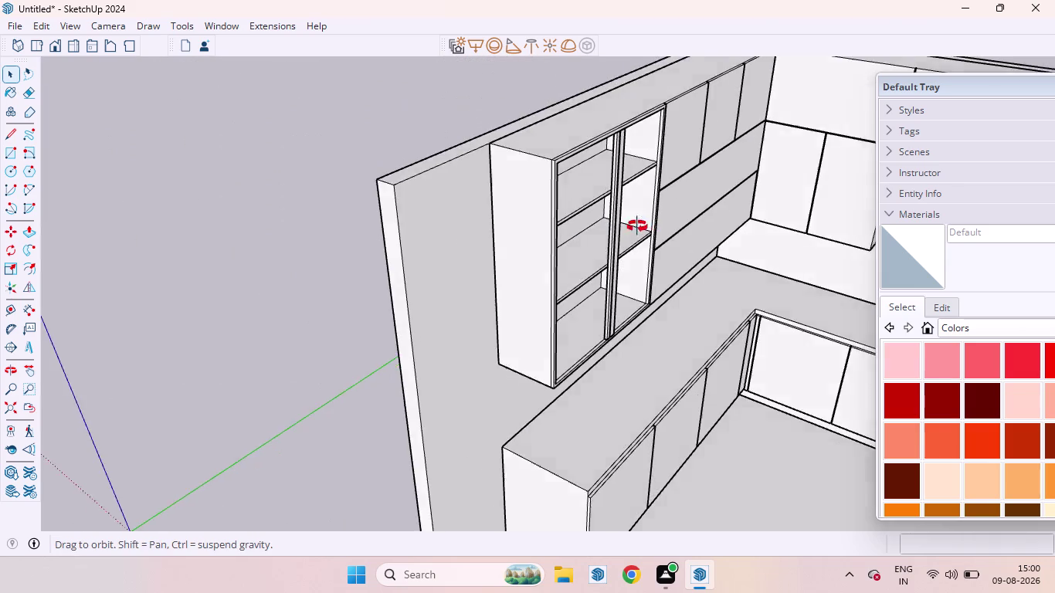
middle_drag(647, 224, 303, 186)
scroll(up, 3)
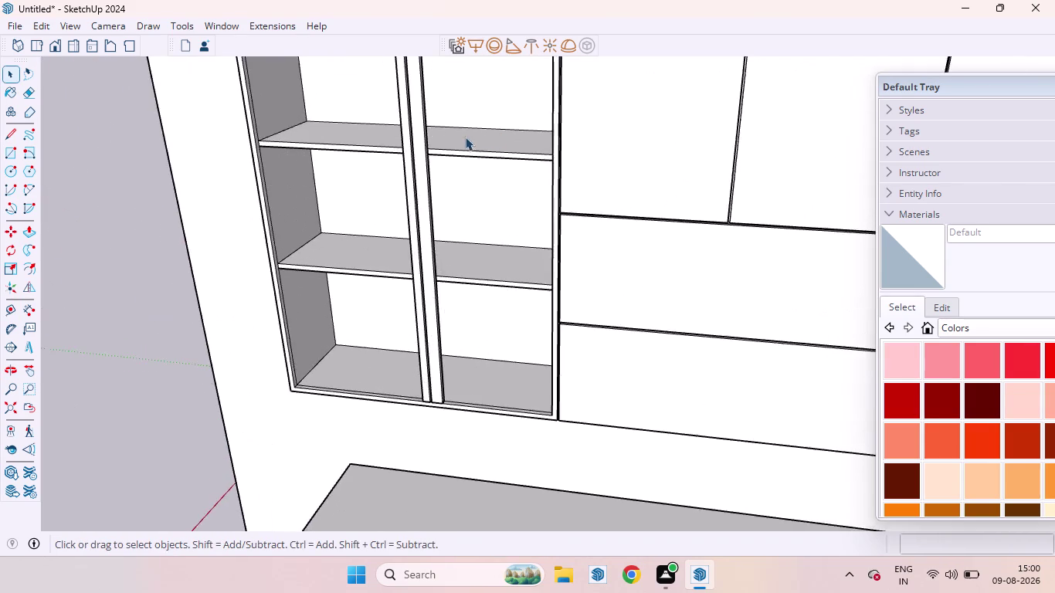
scroll(up, 3)
middle_drag(515, 213, 353, 210)
scroll(up, 3)
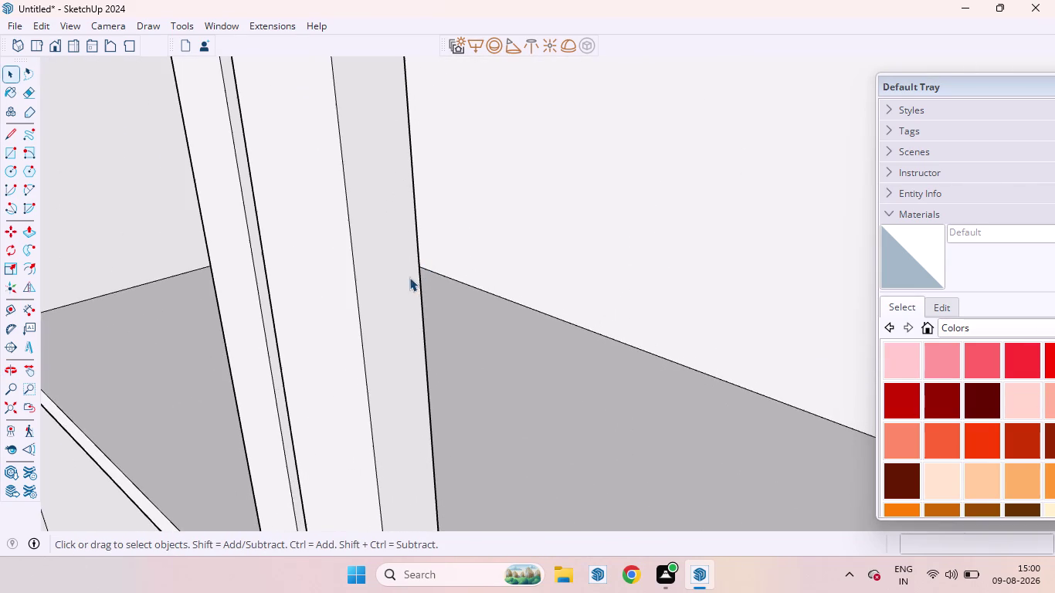
triple_click(391, 286)
triple_click(390, 286)
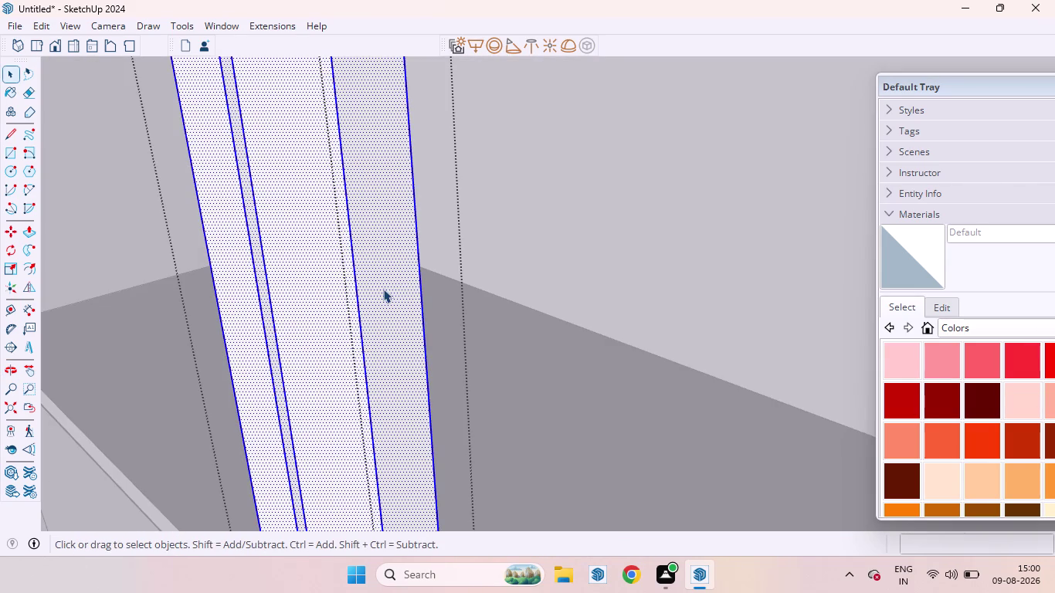
click(384, 289)
click(378, 275)
key(p)
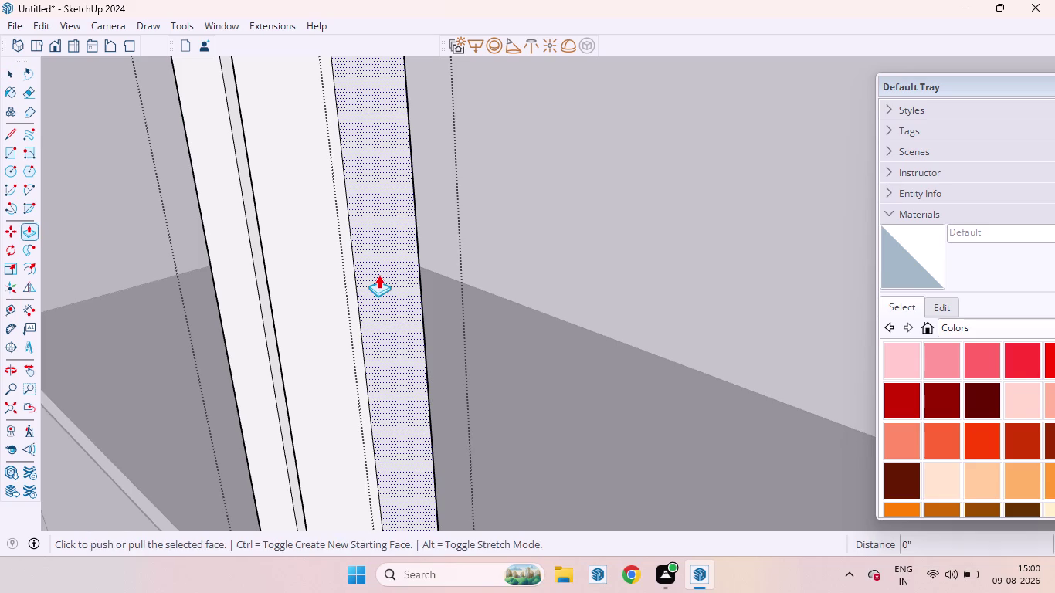
double_click(379, 275)
scroll(down, 3)
scroll(down, 3)
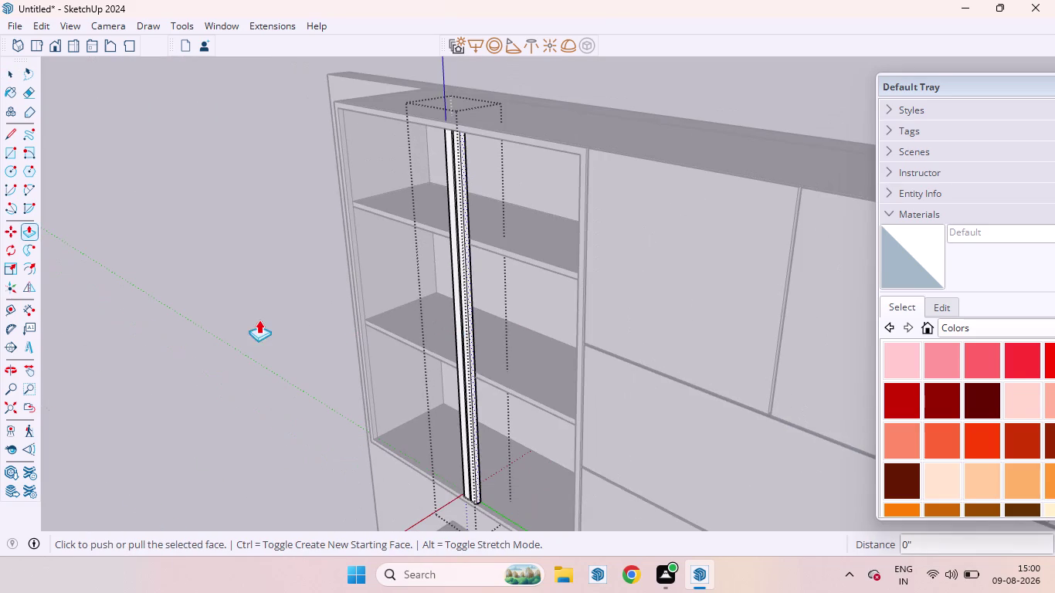
Orbit down beneath the wall unit to view the stiles' lower ends.
key(space)
click(188, 276)
scroll(down, 3)
middle_drag(237, 269, 792, 316)
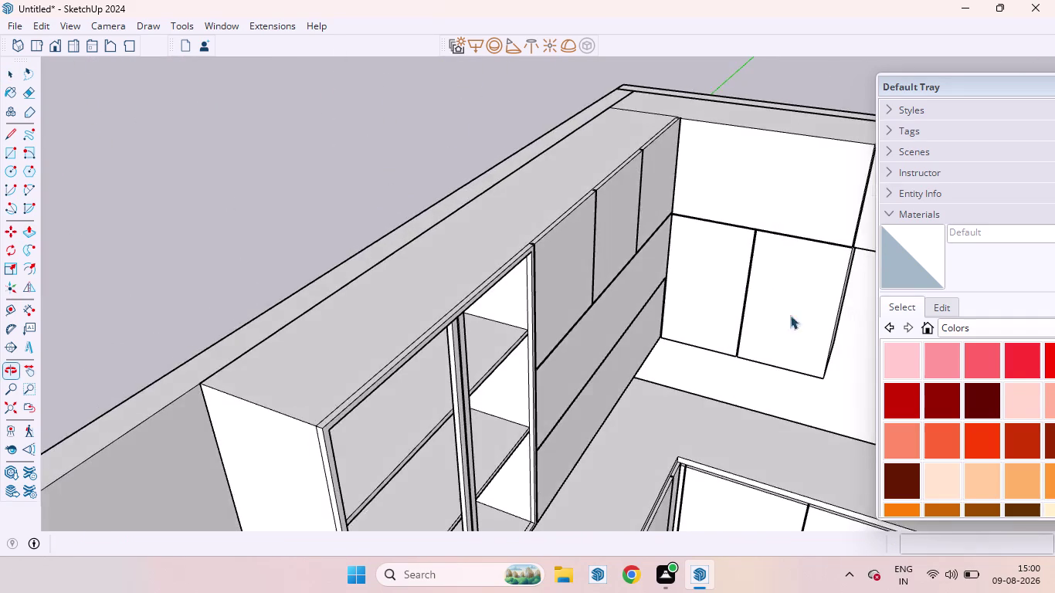
scroll(down, 3)
scroll(down, 3)
scroll(up, 3)
middle_drag(633, 260, 471, 392)
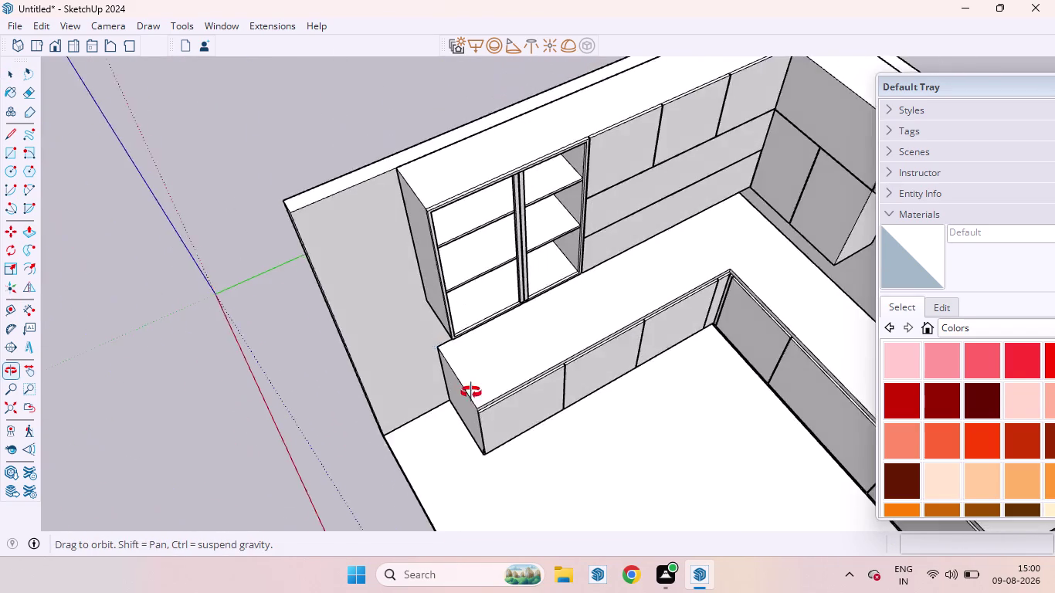
middle_drag(471, 393, 463, 387)
scroll(up, 3)
middle_drag(607, 308, 584, 237)
scroll(down, 3)
scroll(down, 3)
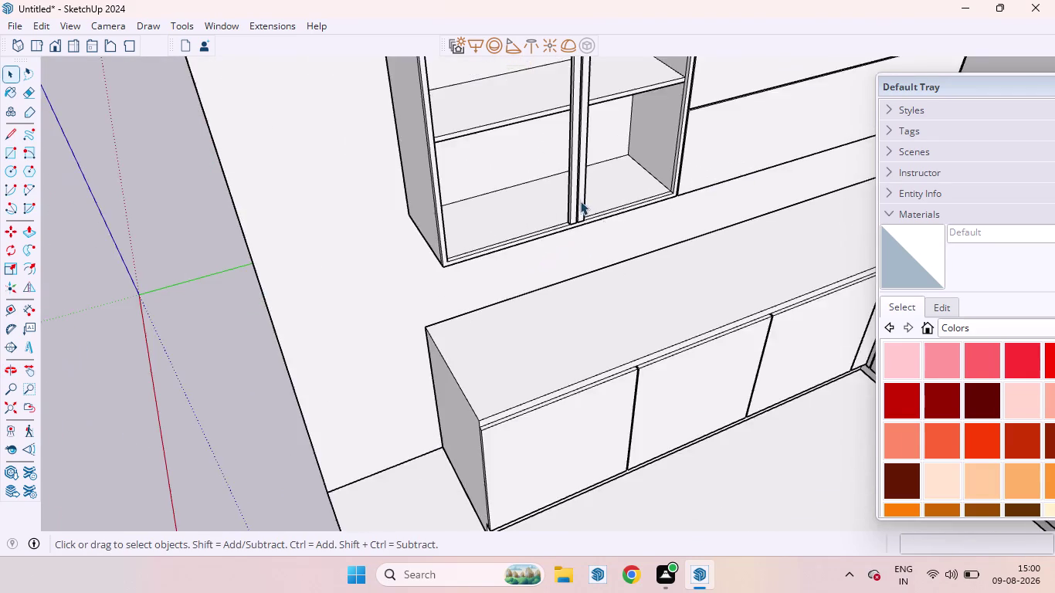
scroll(up, 3)
middle_drag(585, 276, 536, 170)
scroll(up, 3)
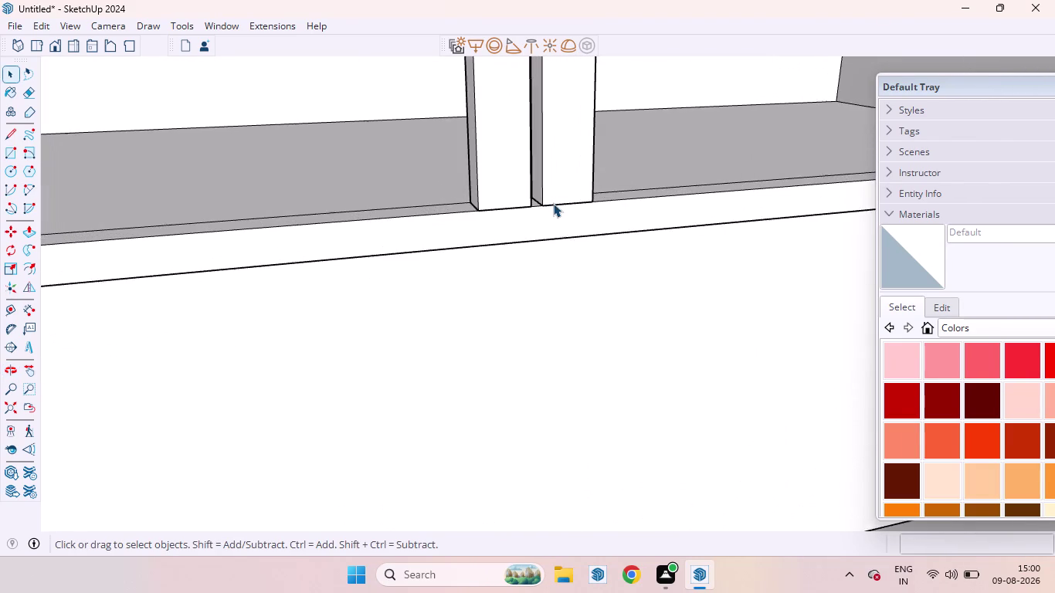
scroll(up, 3)
Check the wall unit's bottom edge against the shutter bottoms from below the bottom shelf.
click(553, 204)
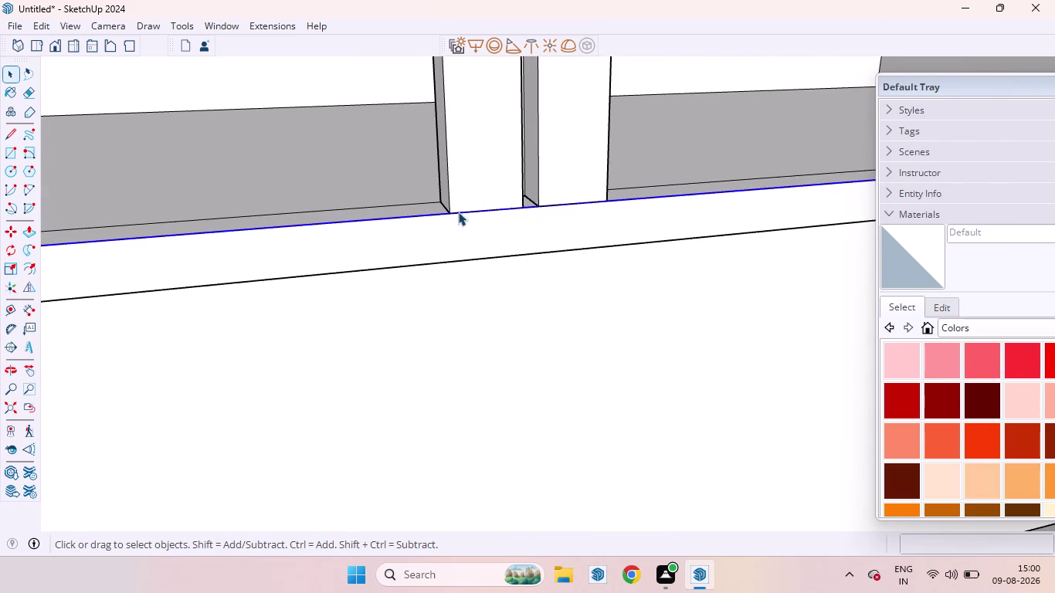
scroll(down, 3)
scroll(down, 3)
scroll(down, 3)
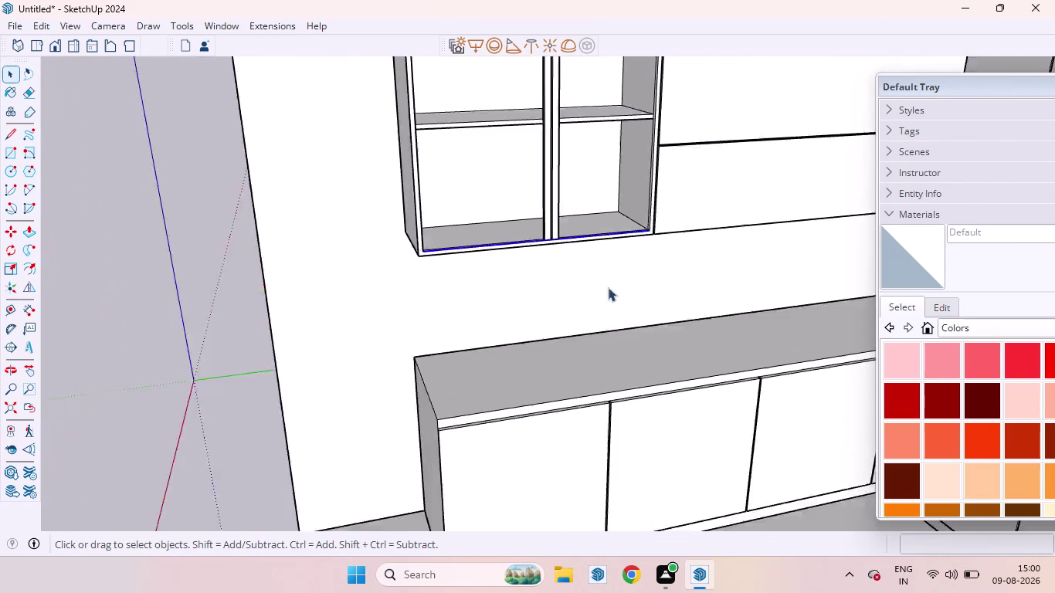
click(171, 294)
scroll(up, 3)
middle_drag(509, 258, 598, 278)
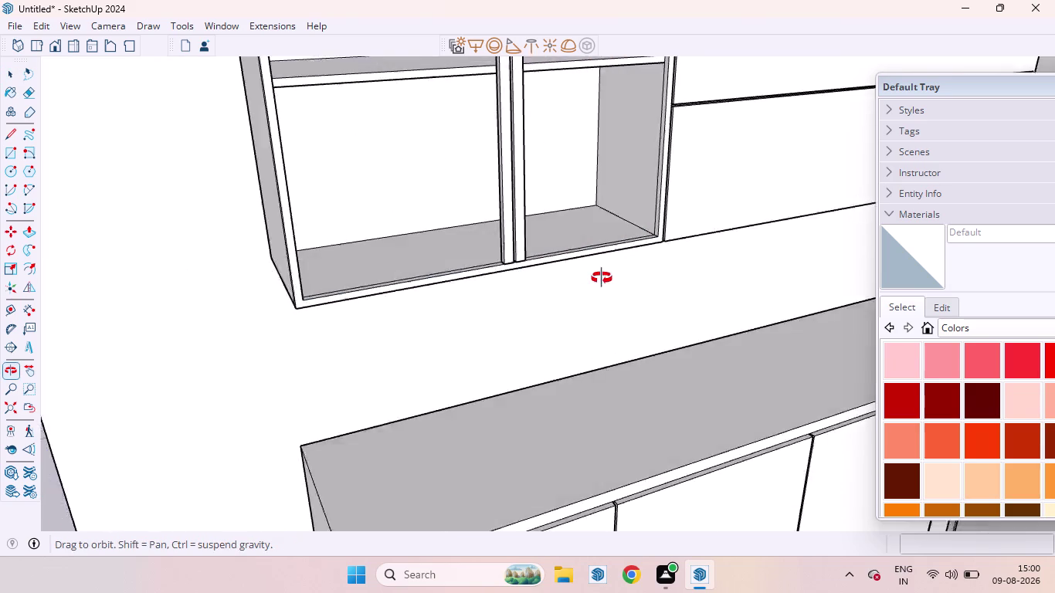
middle_drag(598, 278, 640, 203)
scroll(up, 3)
scroll(down, 3)
scroll(up, 3)
middle_drag(531, 230, 533, 230)
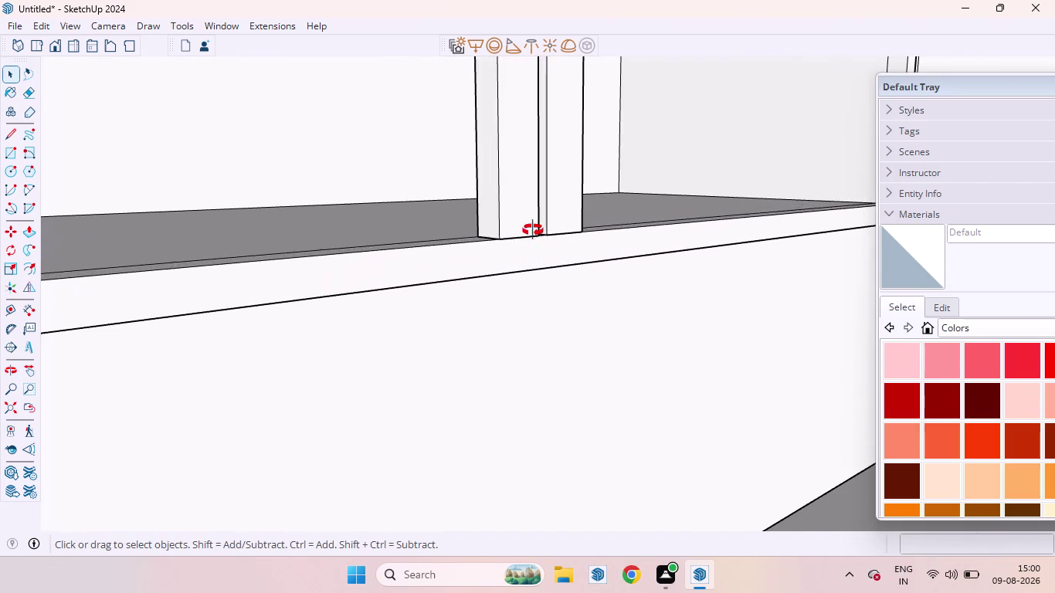
middle_drag(532, 230, 582, 332)
scroll(down, 3)
scroll(down, 3)
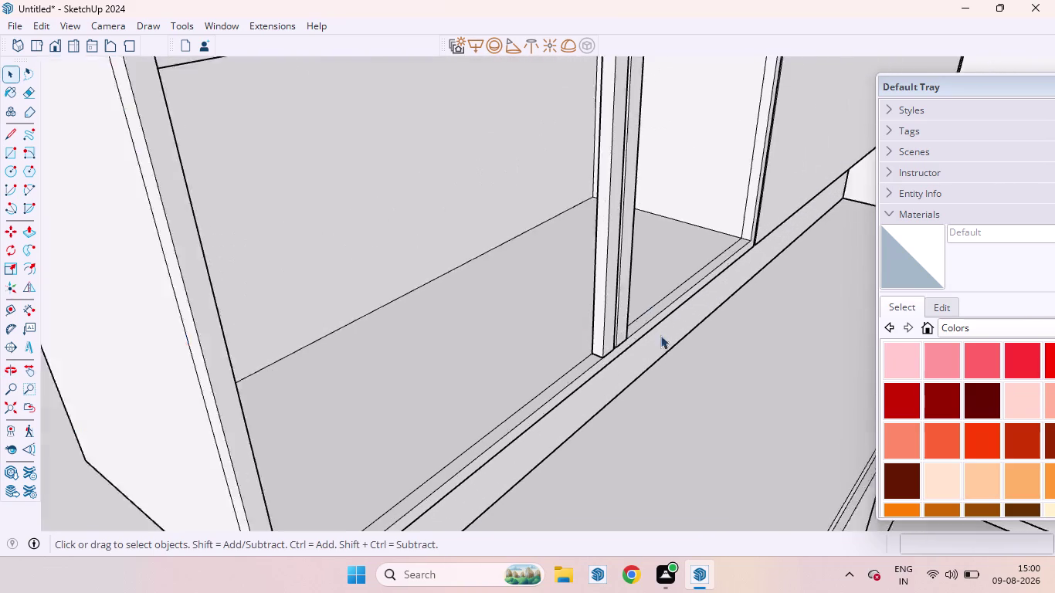
scroll(down, 3)
scroll(down, 3)
scroll(up, 3)
scroll(down, 3)
middle_drag(656, 183, 575, 275)
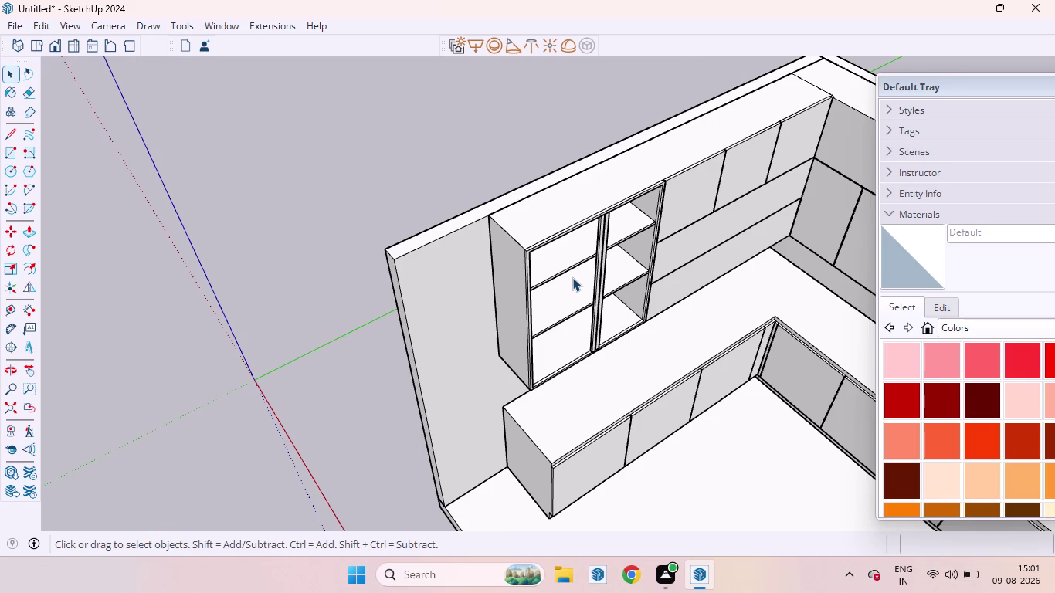
Draw a rectangle inside the first shutter frame from its top corner to its lower edge.
key(r)
scroll(up, 3)
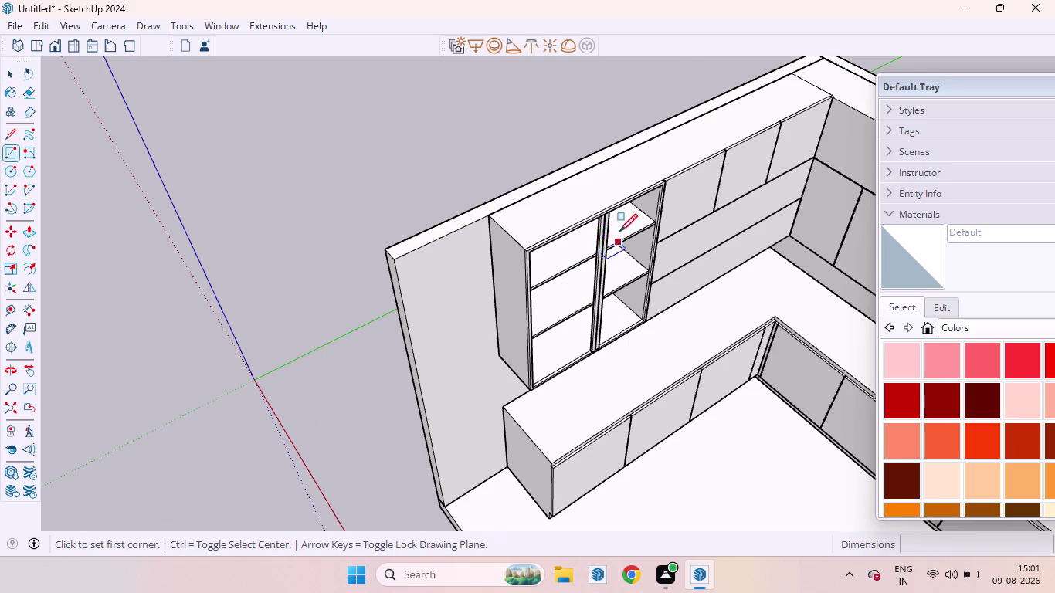
scroll(up, 3)
middle_drag(638, 249, 731, 77)
scroll(down, 3)
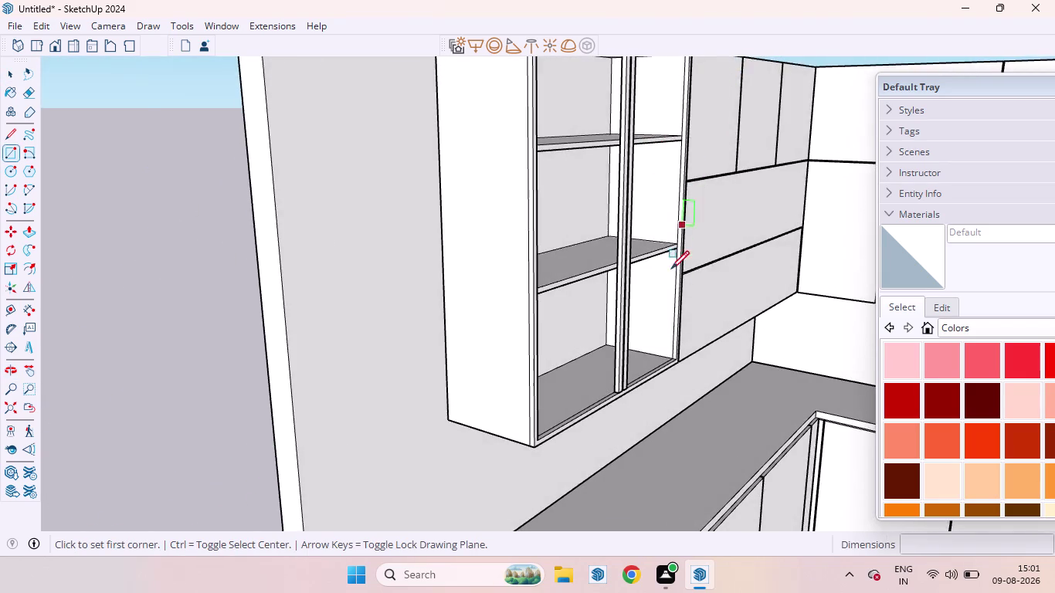
scroll(down, 3)
scroll(up, 3)
middle_drag(680, 188, 683, 139)
scroll(up, 3)
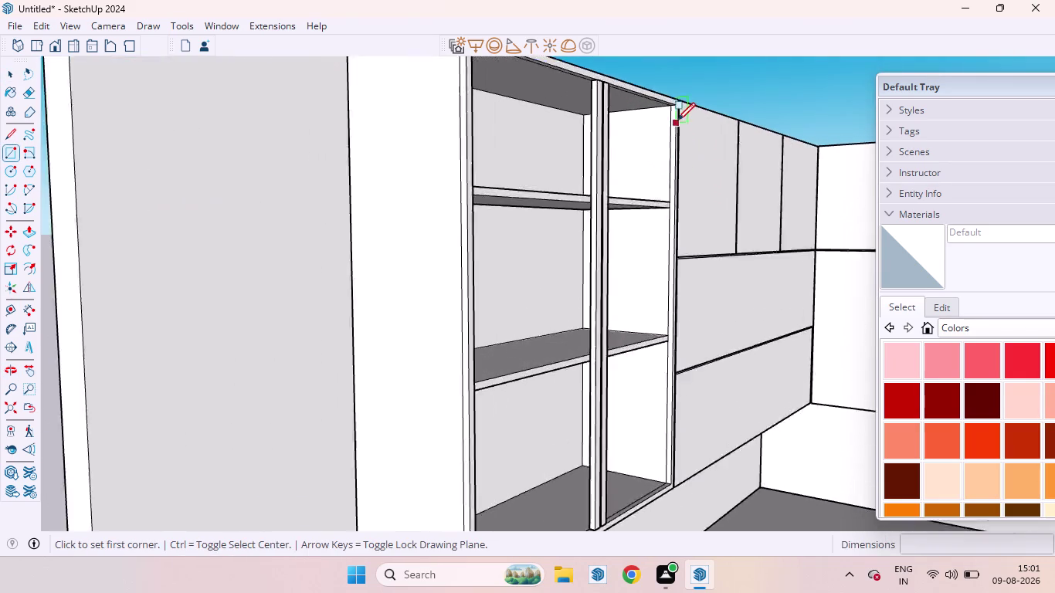
scroll(up, 3)
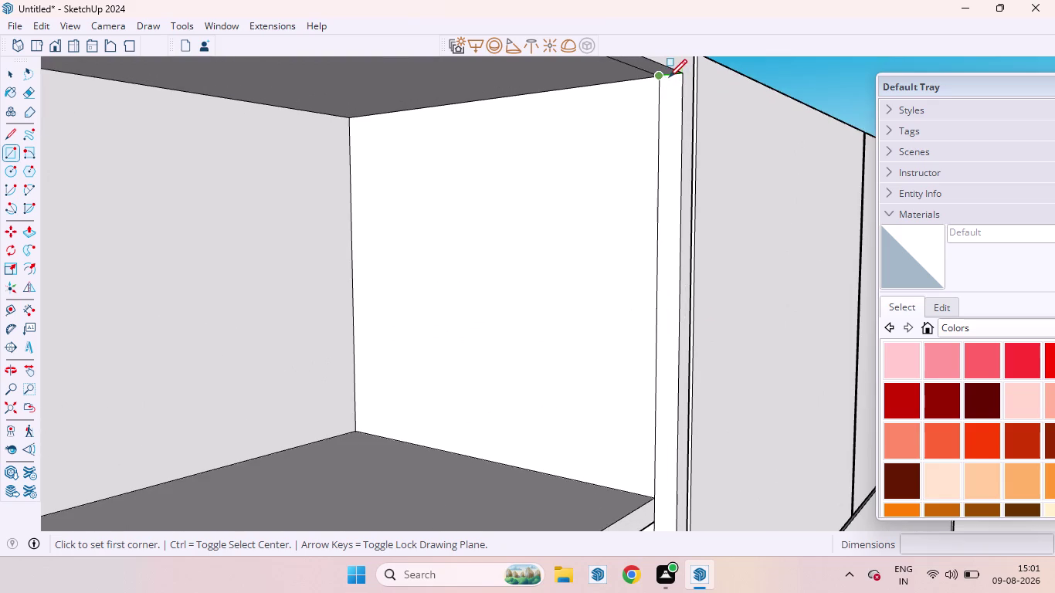
click(669, 77)
scroll(up, 3)
scroll(down, 3)
scroll(down, 3)
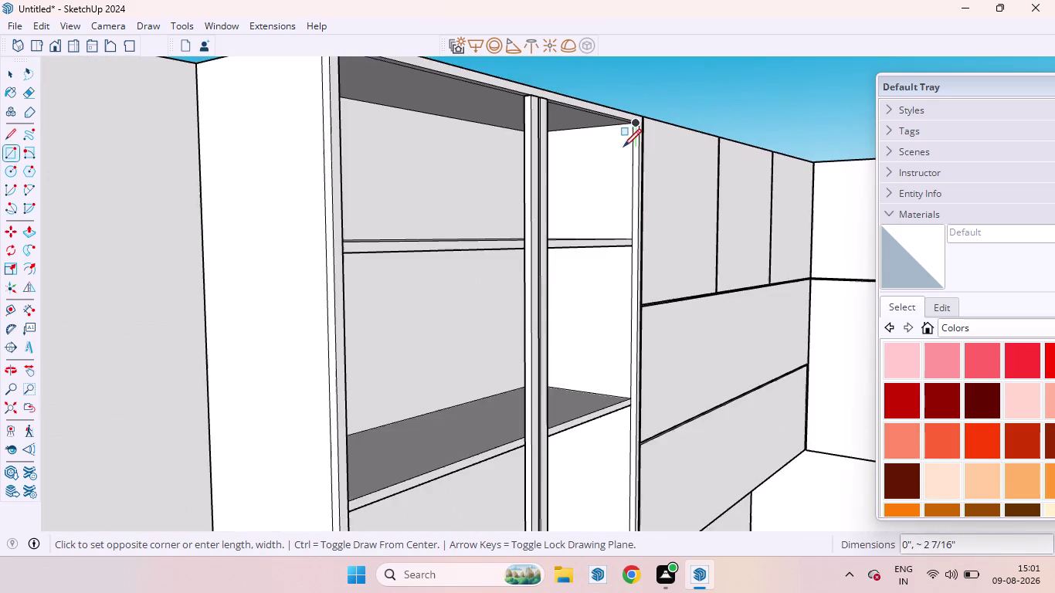
scroll(down, 3)
scroll(up, 3)
middle_drag(580, 460, 546, 482)
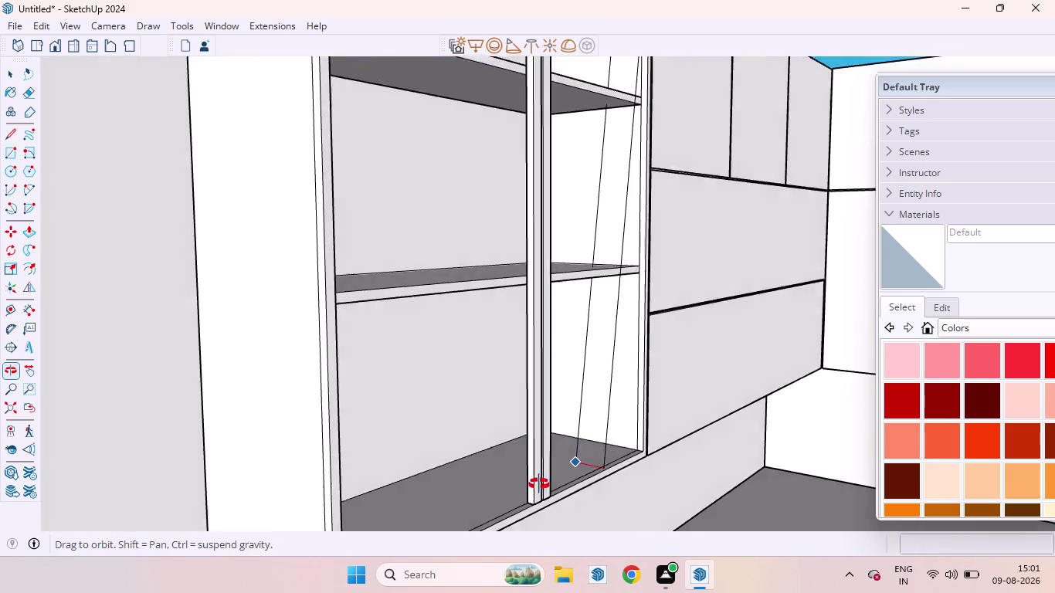
middle_drag(546, 482, 377, 395)
scroll(down, 3)
scroll(down, 3)
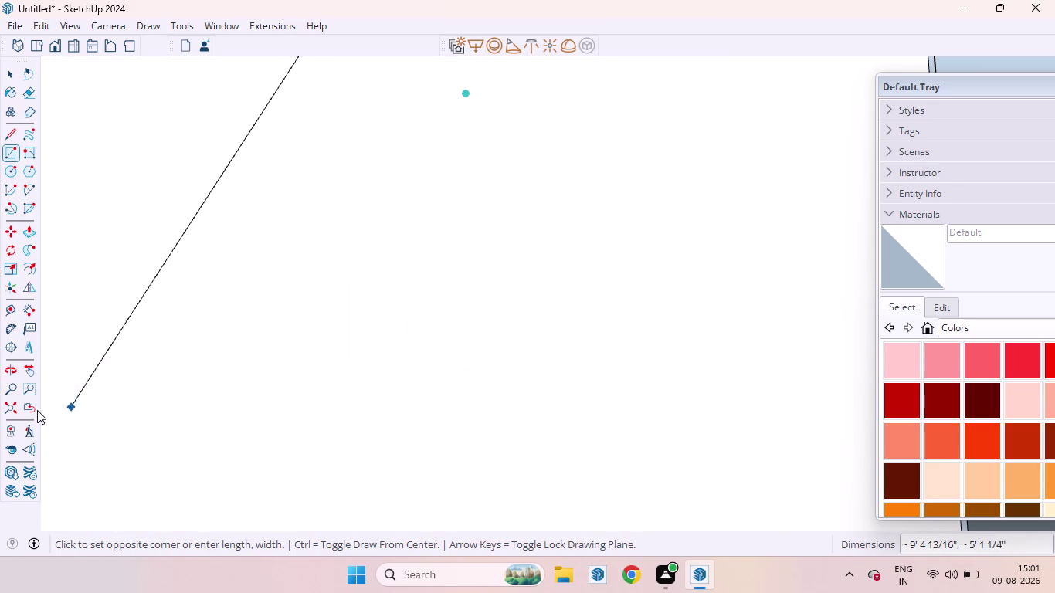
click(10, 411)
middle_drag(284, 283, 562, 592)
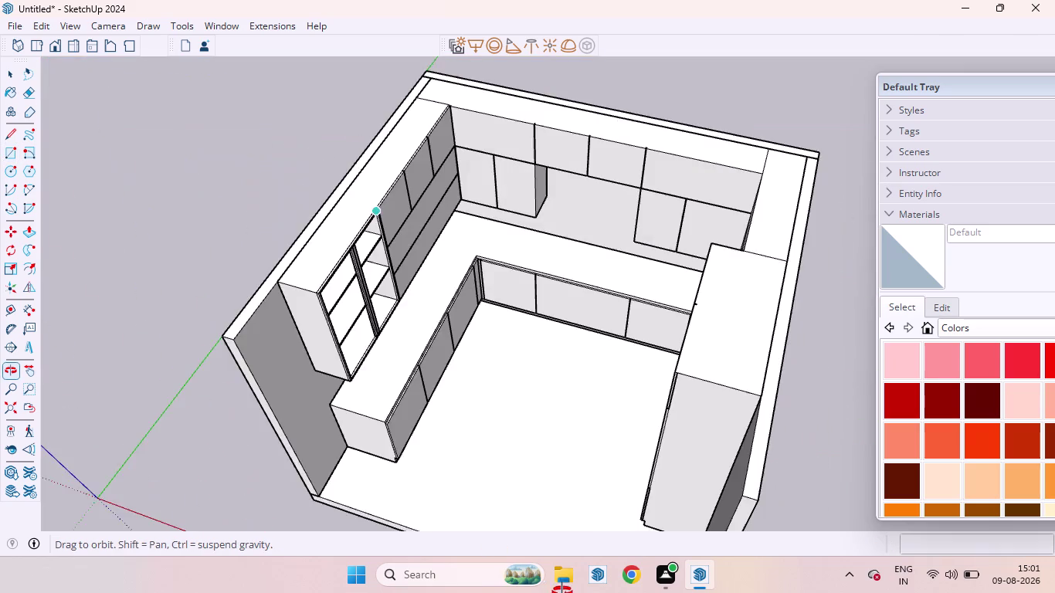
middle_drag(562, 592, 550, 569)
scroll(up, 3)
middle_drag(414, 343, 276, 402)
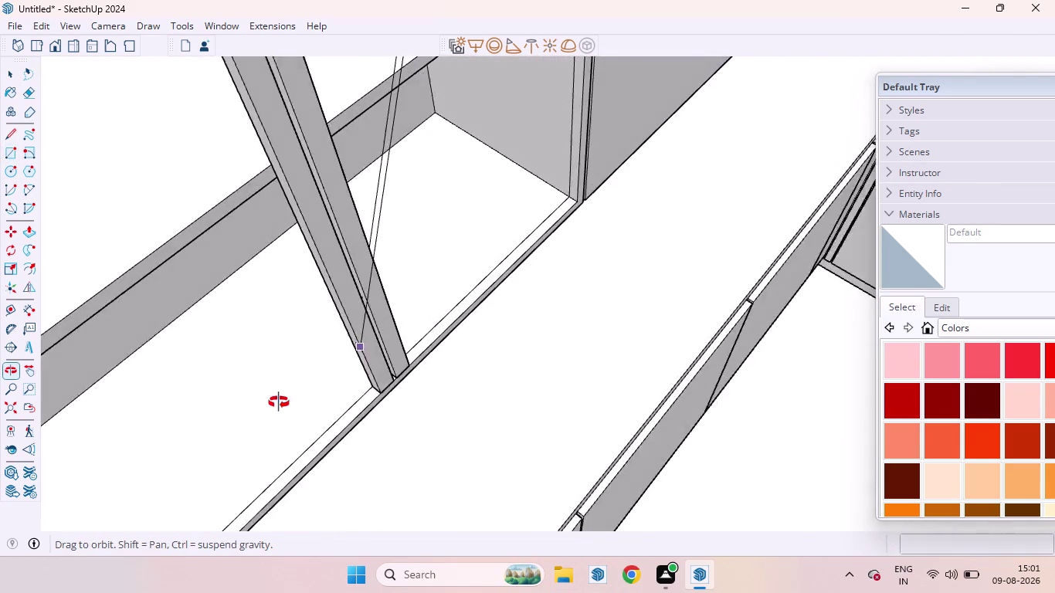
middle_drag(277, 403, 219, 423)
scroll(up, 3)
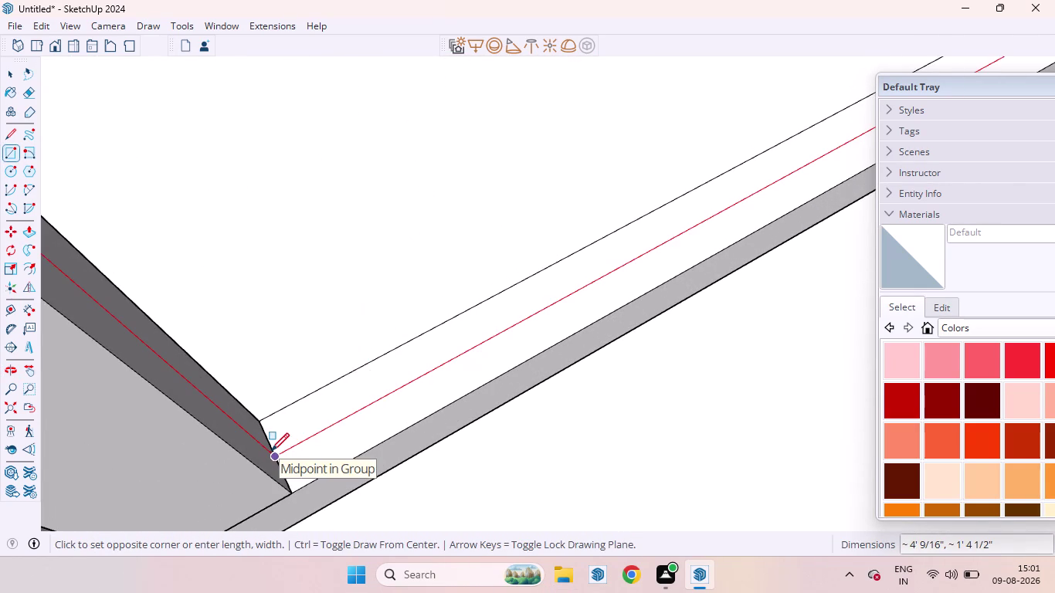
click(271, 451)
scroll(down, 3)
scroll(down, 3)
scroll(down, 3)
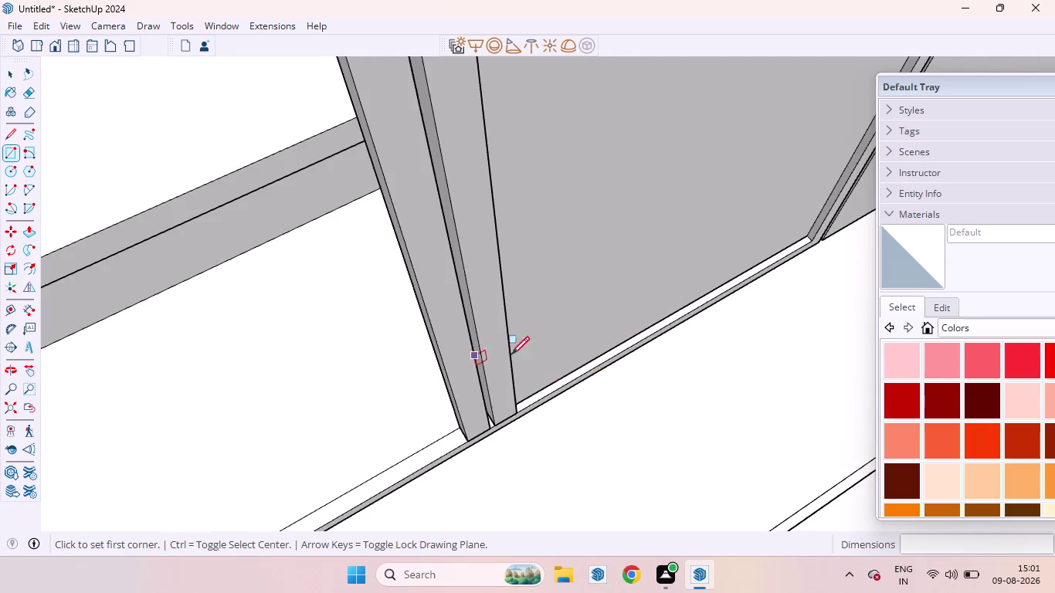
scroll(down, 3)
scroll(down, 3)
scroll(down, 3)
scroll(down, 3)
Draw a rectangle filling the other shutter frame, from its top to its bottom corner.
middle_drag(448, 379, 472, 346)
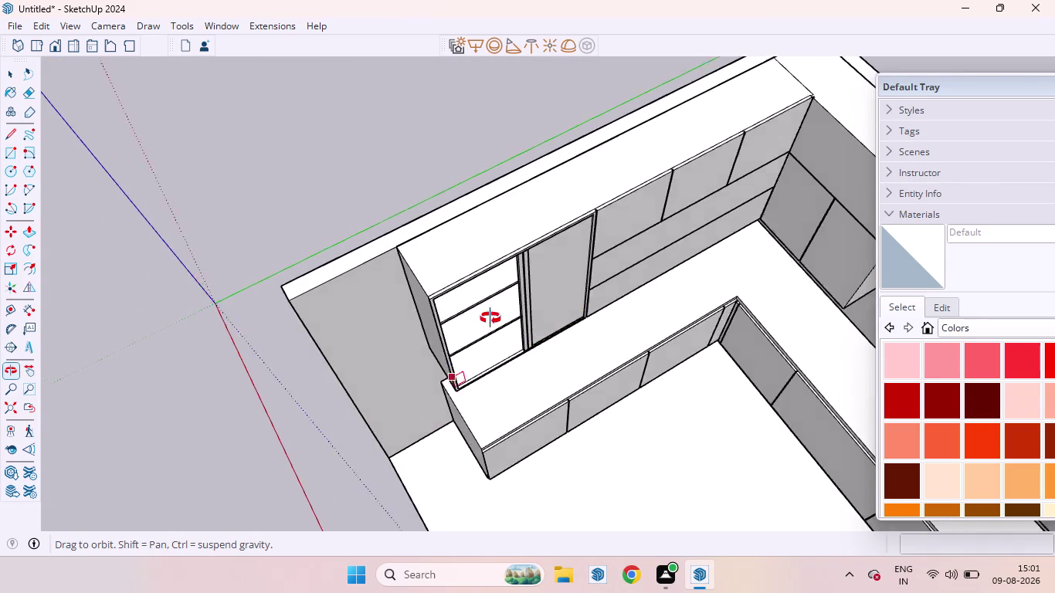
middle_drag(472, 346, 568, 133)
scroll(up, 3)
middle_drag(502, 179, 570, 118)
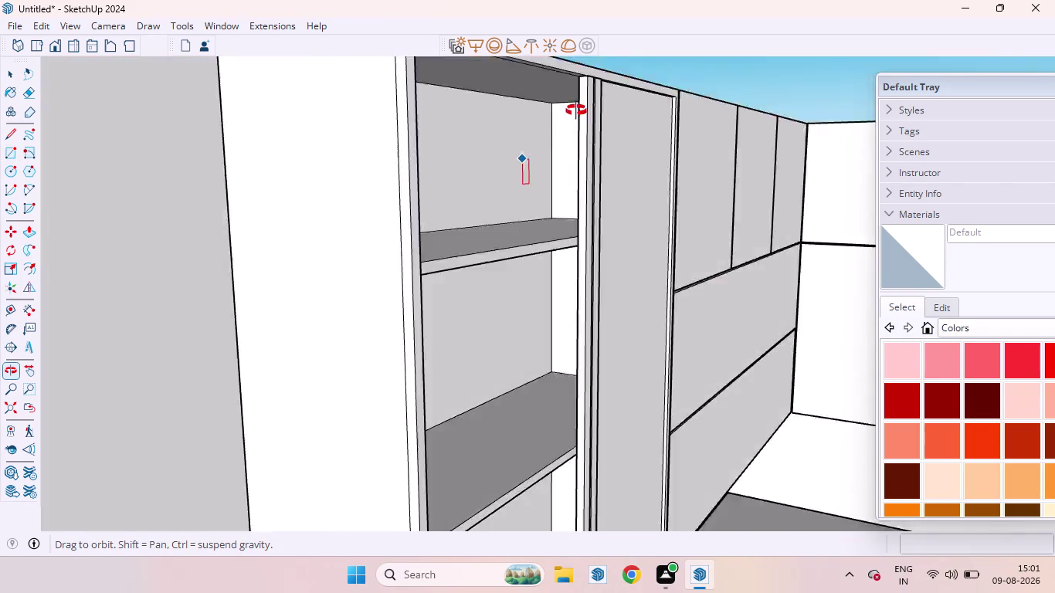
middle_drag(570, 117, 539, 175)
scroll(up, 3)
middle_drag(577, 163, 600, 113)
middle_drag(599, 113, 566, 181)
scroll(down, 3)
middle_drag(572, 232, 593, 159)
scroll(up, 3)
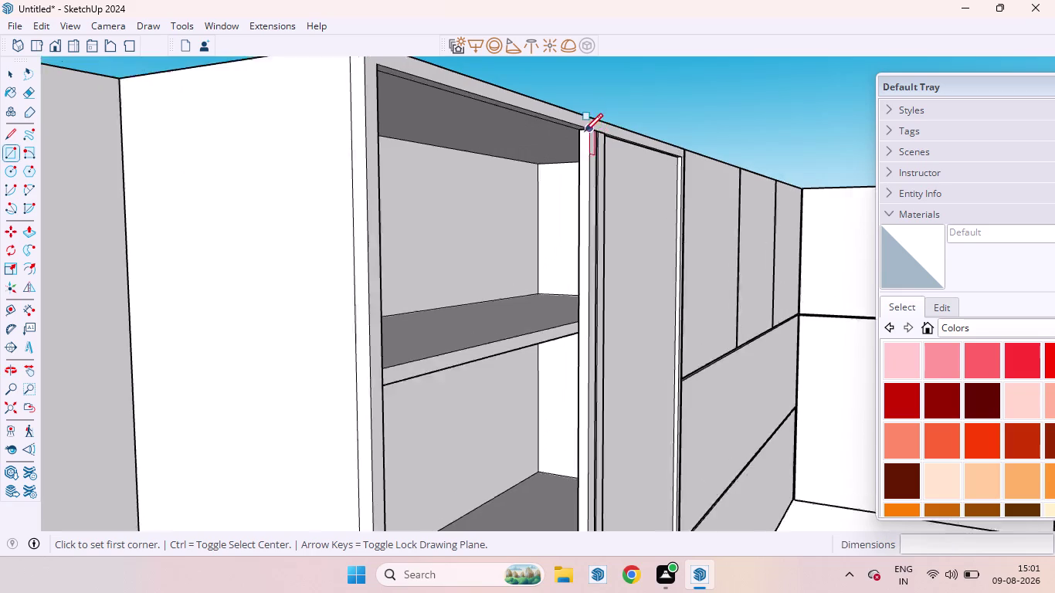
scroll(up, 3)
scroll(down, 3)
scroll(up, 3)
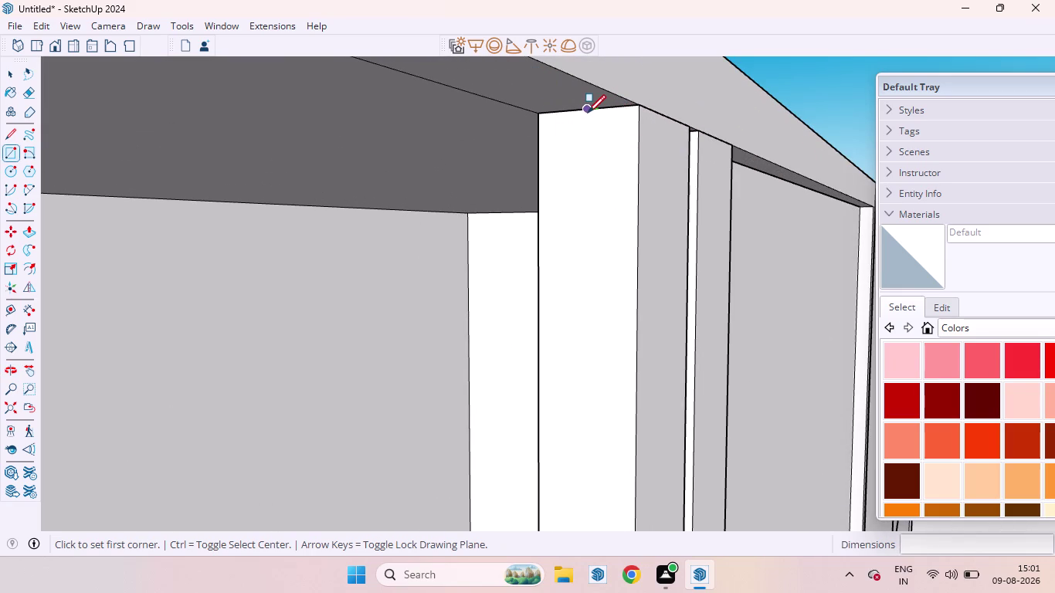
click(588, 113)
scroll(down, 3)
scroll(down, 3)
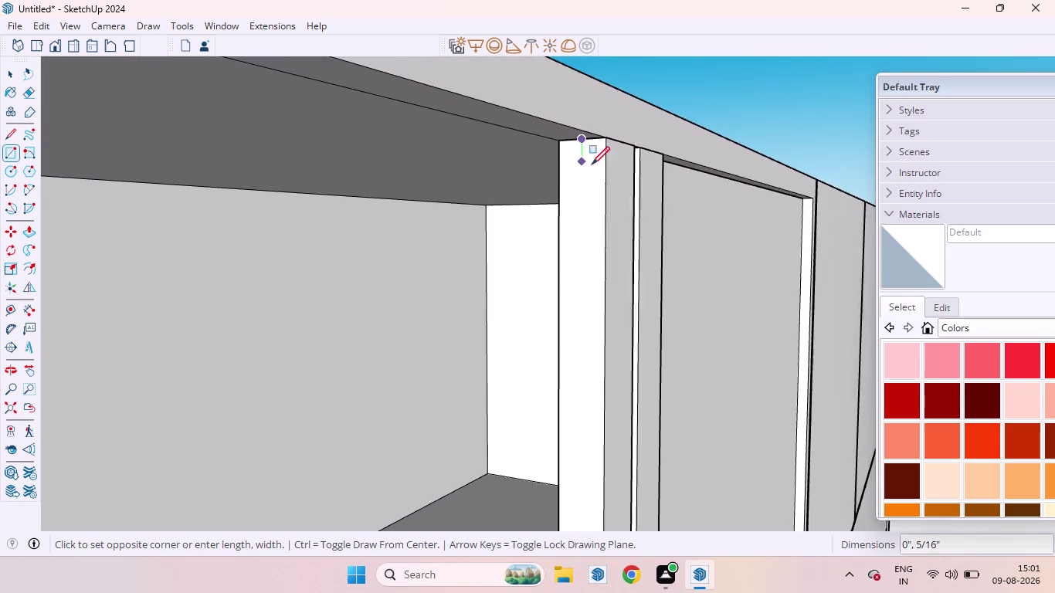
scroll(down, 3)
scroll(down, 3)
scroll(up, 3)
scroll(down, 3)
scroll(up, 3)
scroll(down, 3)
scroll(down, 3)
scroll(down, 3)
scroll(up, 3)
scroll(down, 3)
scroll(up, 3)
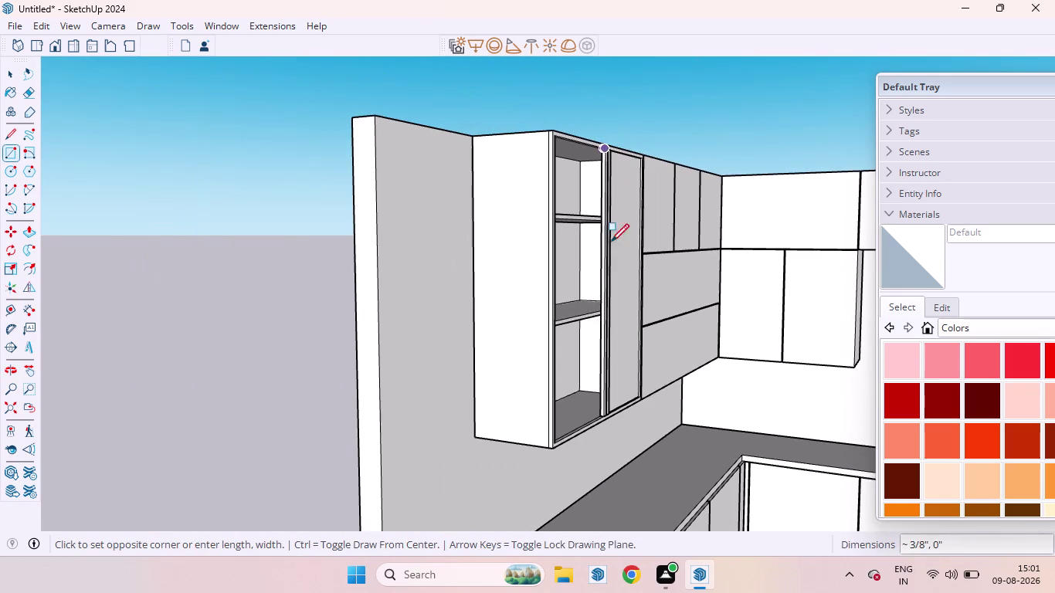
scroll(up, 3)
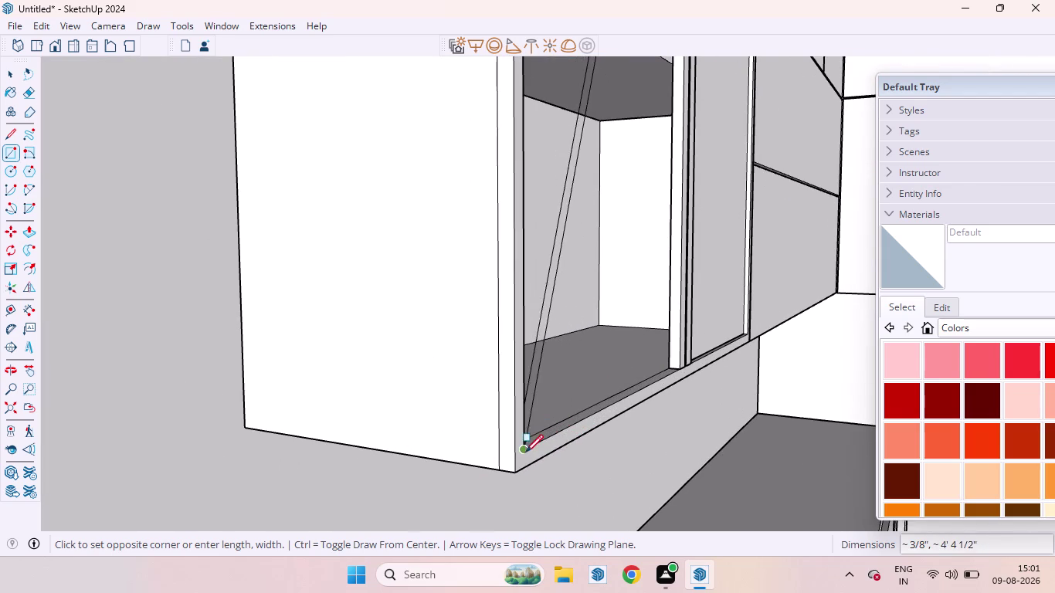
key(Right)
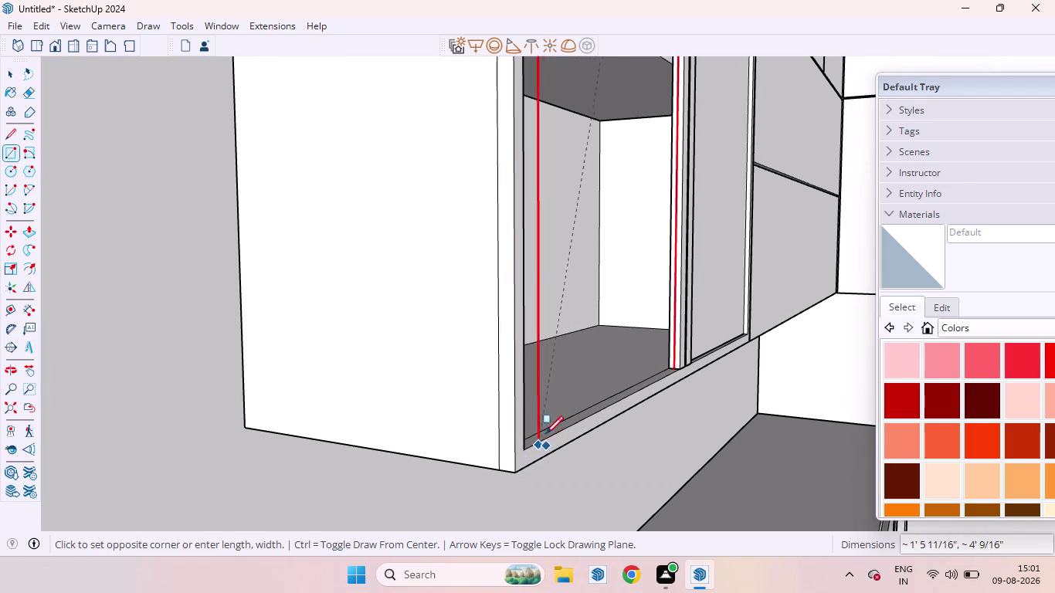
middle_drag(529, 419, 247, 478)
scroll(up, 3)
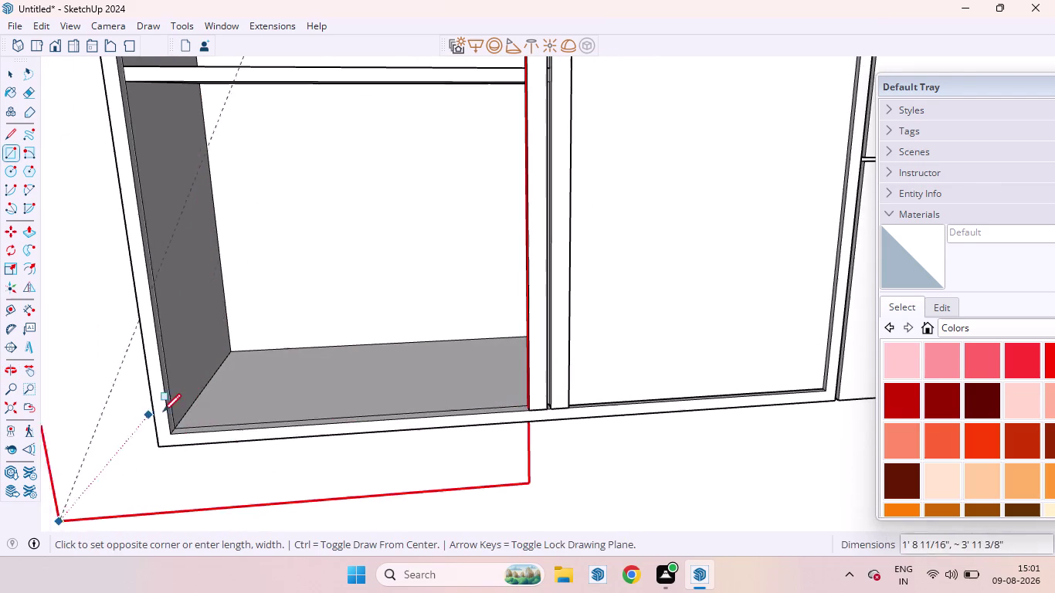
scroll(up, 3)
scroll(up, 3)
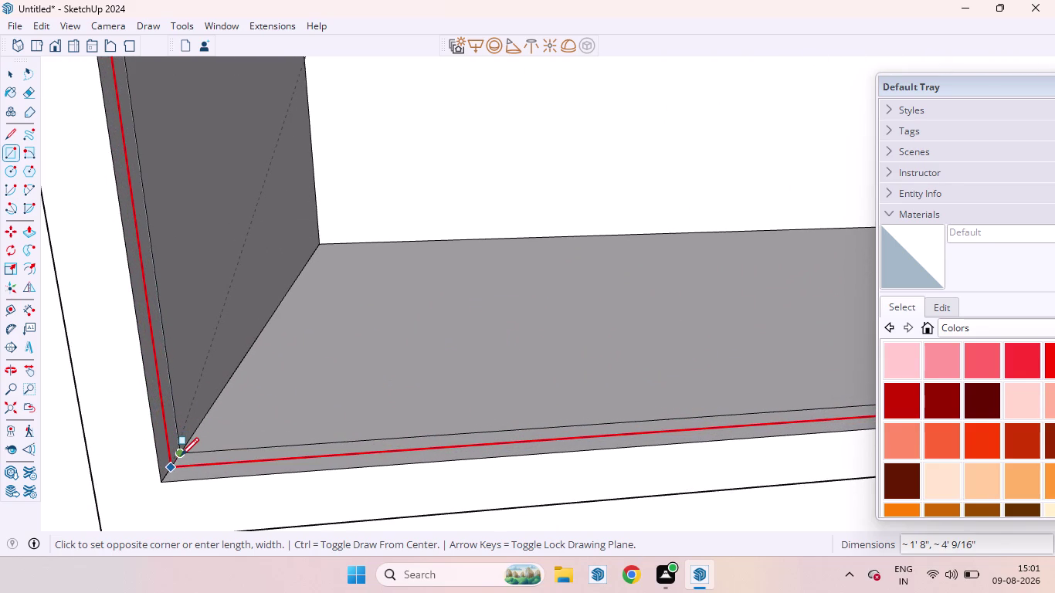
click(180, 456)
scroll(down, 3)
scroll(down, 3)
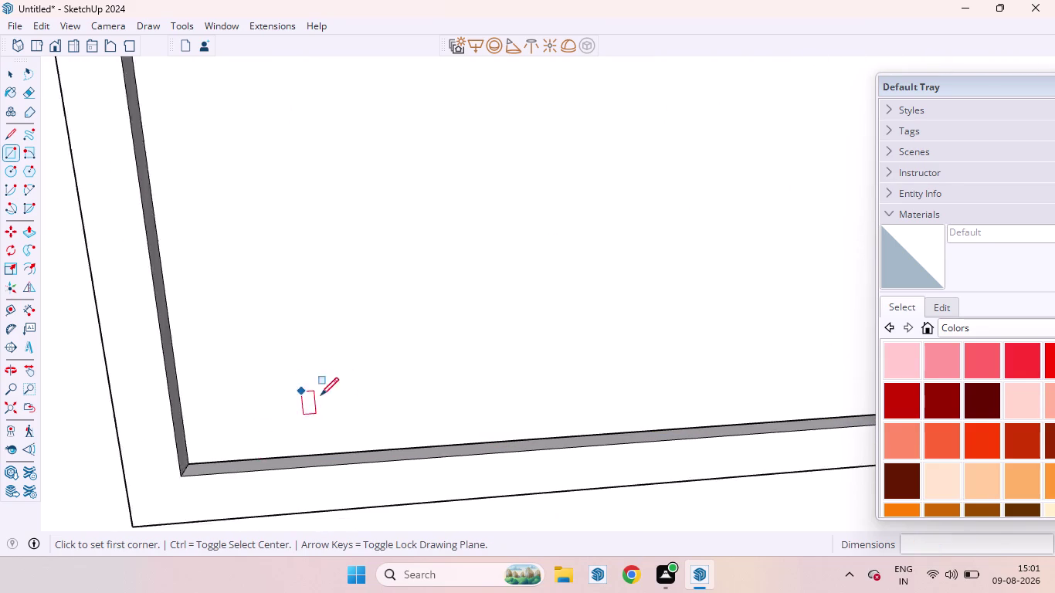
scroll(down, 3)
scroll(down, 3)
scroll(down, 3)
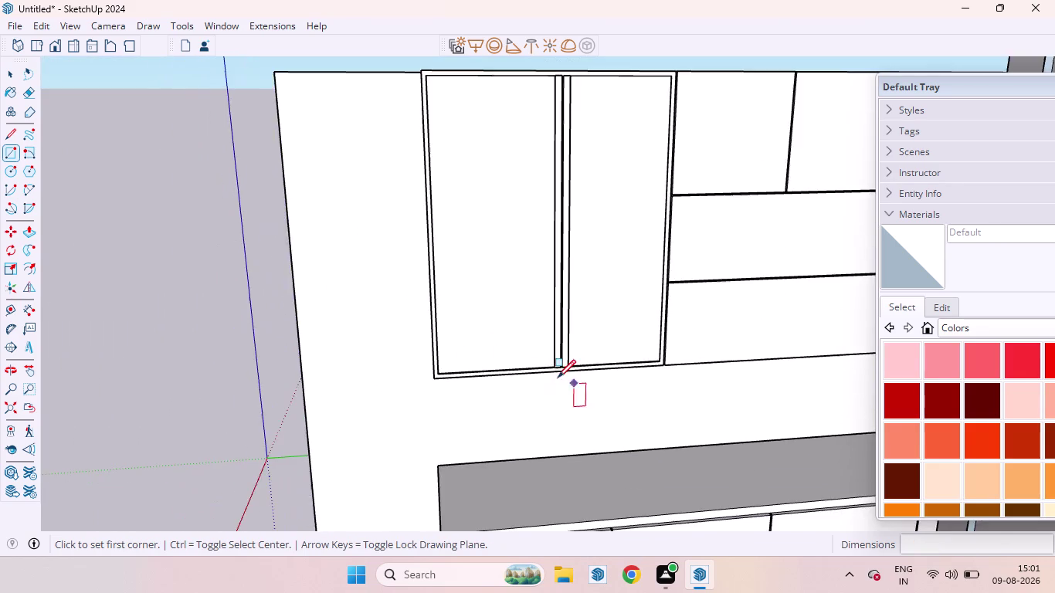
scroll(down, 3)
key(space)
scroll(down, 3)
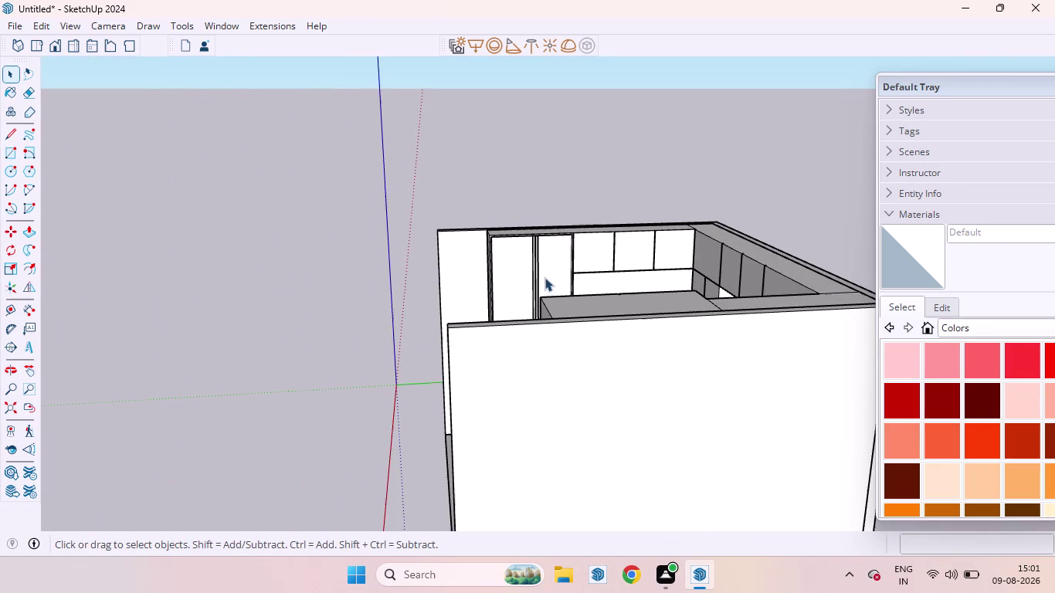
Paint both wall-unit shutter panels with Translucent Glass Gray from the Glass and Mirrors collection.
click(509, 283)
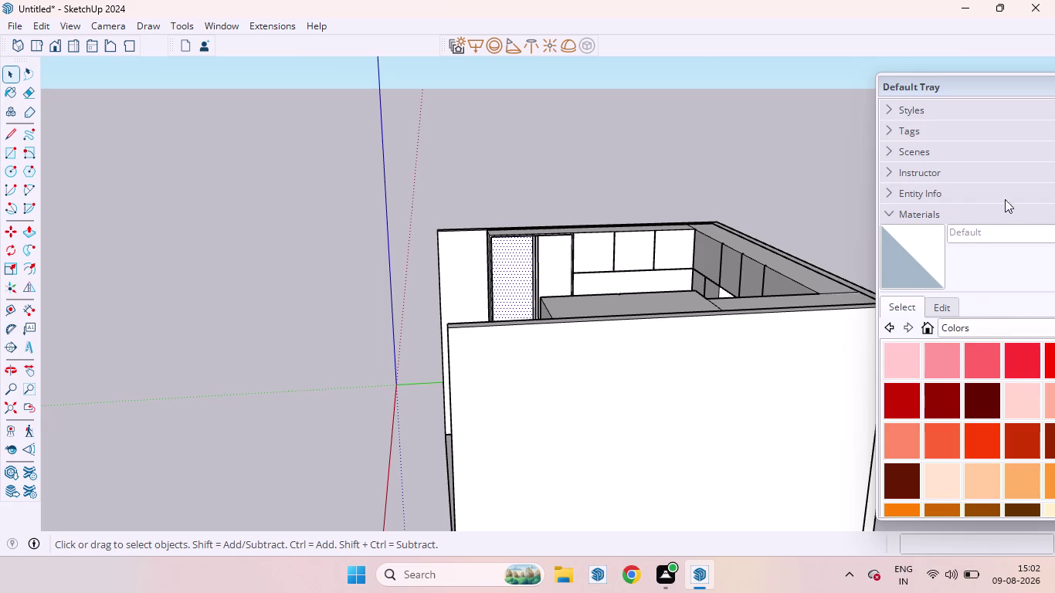
drag(957, 87, 856, 82)
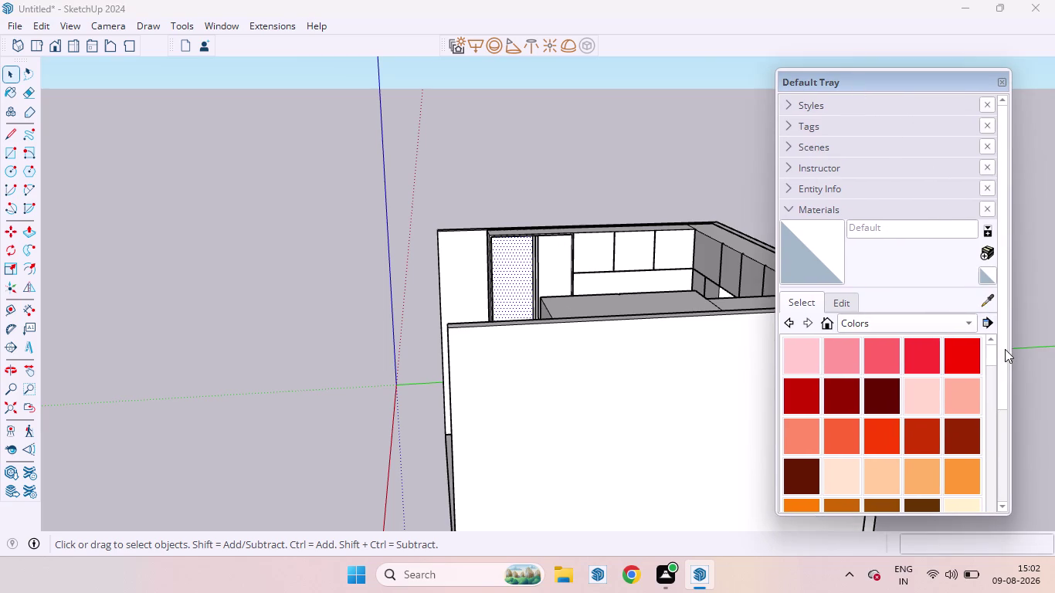
click(971, 326)
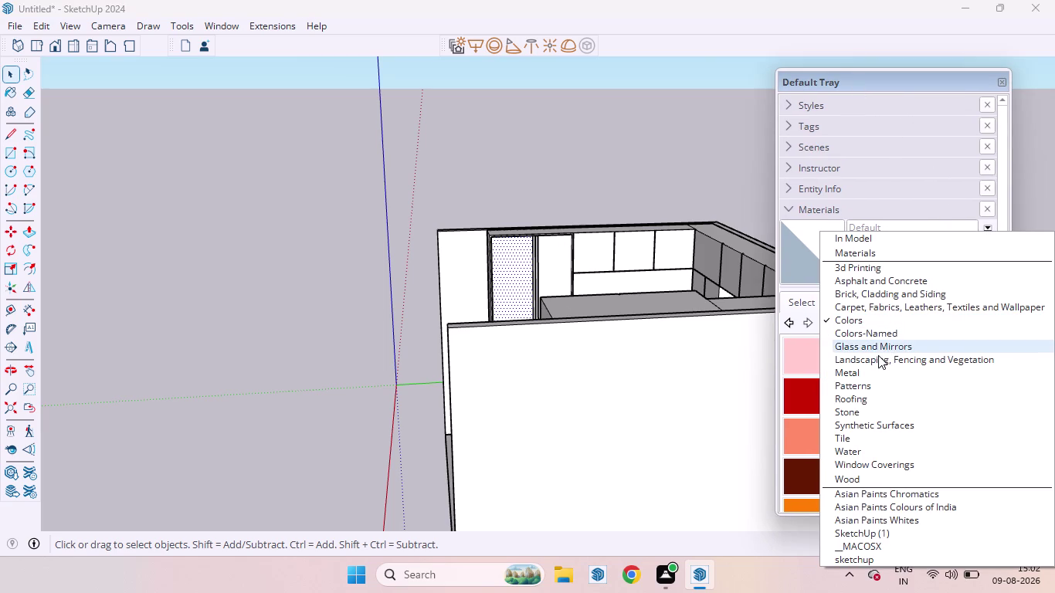
click(872, 352)
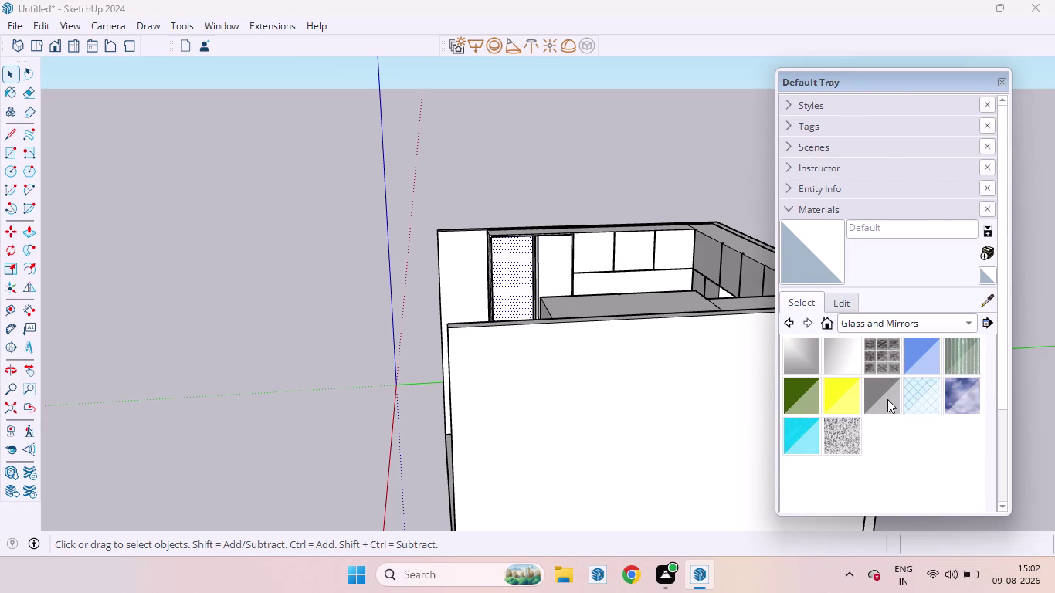
click(887, 400)
click(525, 286)
click(538, 272)
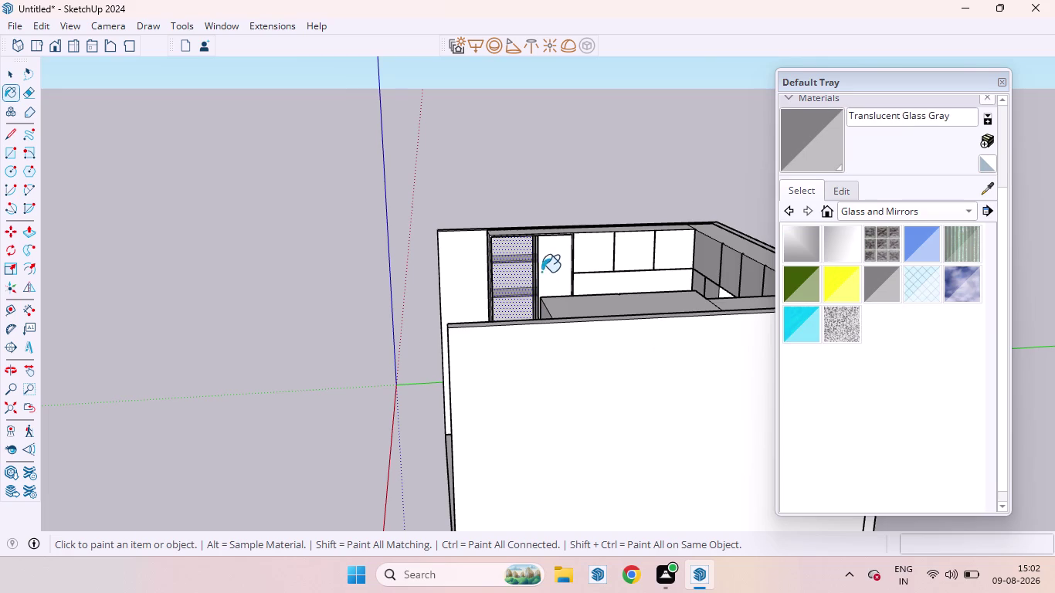
key(ctrl+z)
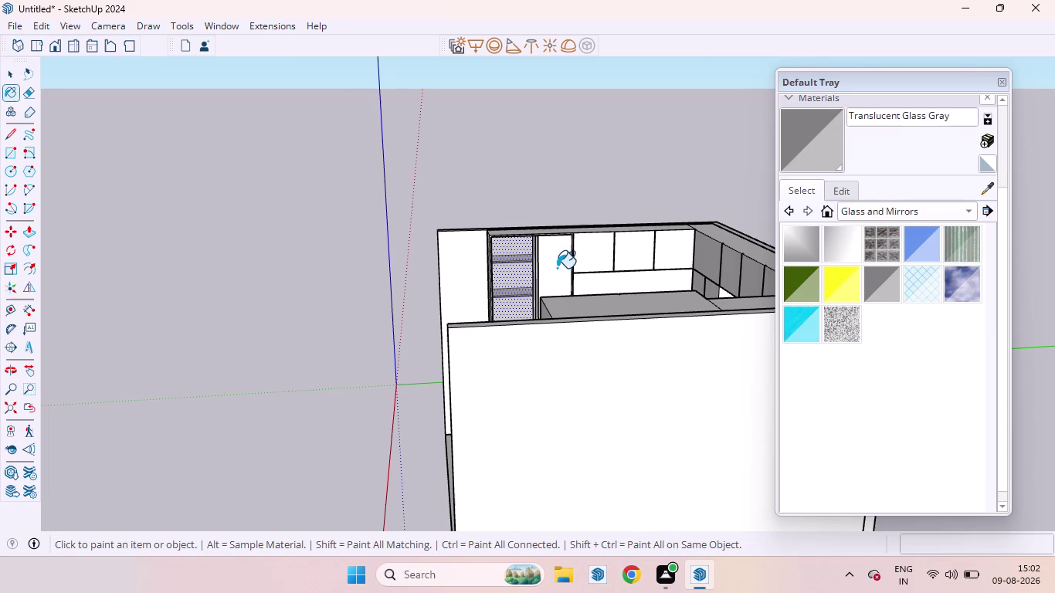
click(557, 268)
Clear the selection and orbit to face the new glass shutters.
key(space)
click(543, 193)
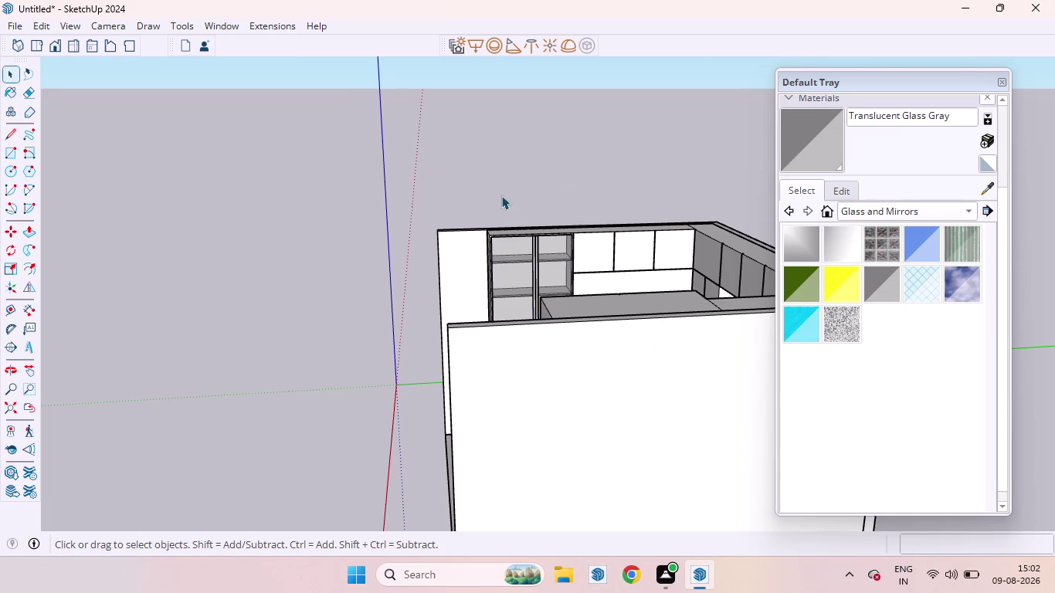
scroll(down, 3)
middle_drag(420, 230, 754, 223)
scroll(up, 3)
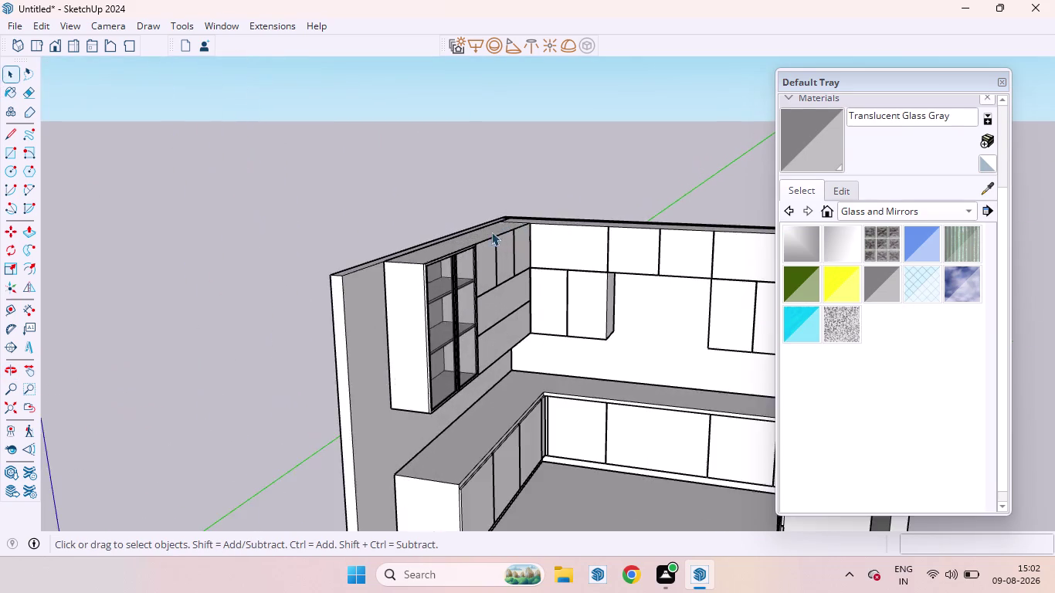
scroll(up, 3)
scroll(down, 3)
middle_drag(502, 336, 391, 344)
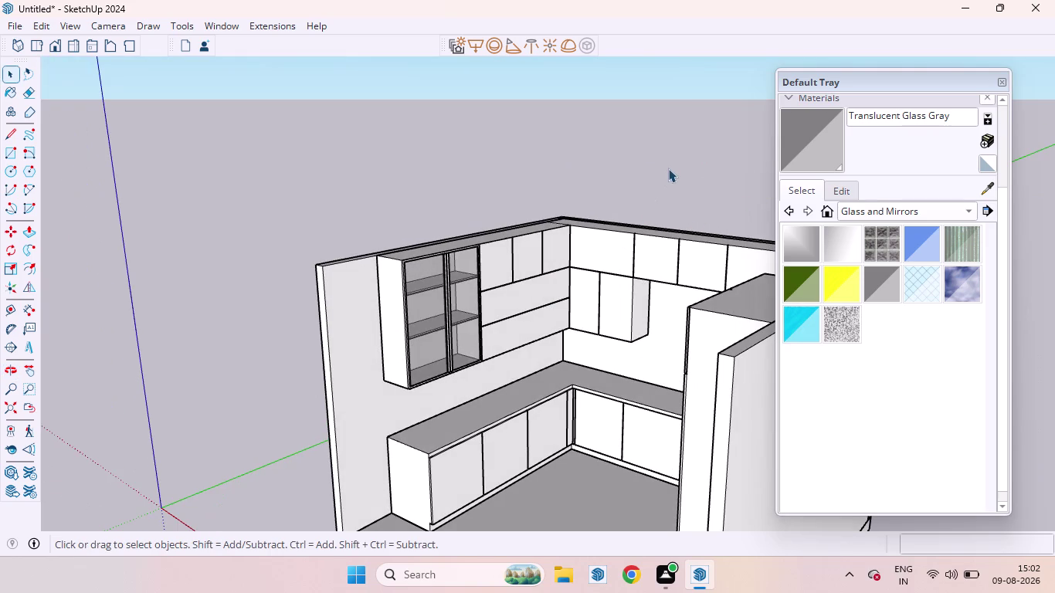
key(space)
scroll(up, 3)
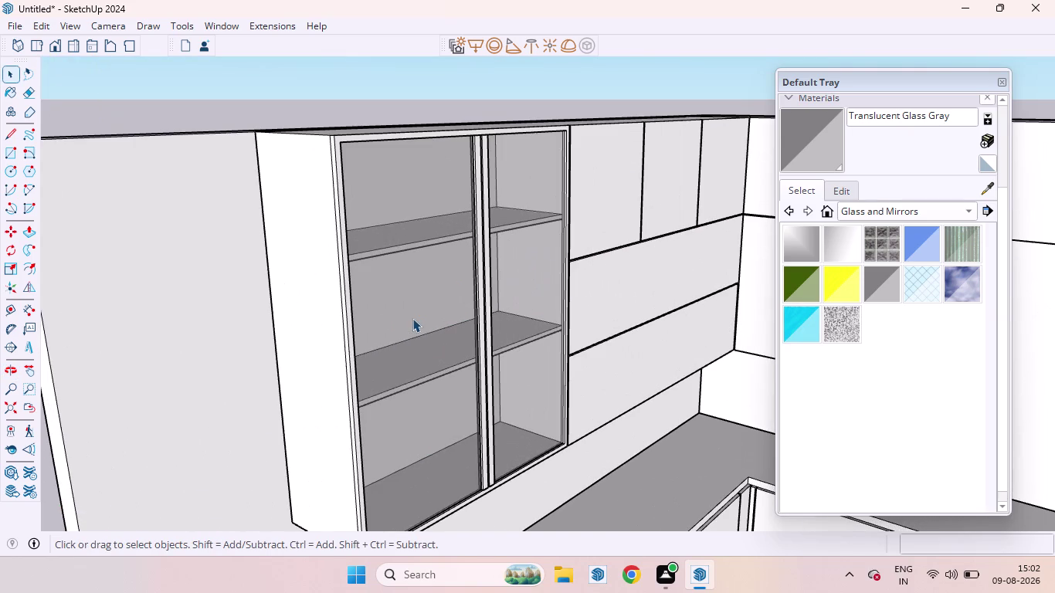
Push/pull the left and right glass shutter panes to a 6 mm thickness.
click(413, 318)
key(p)
click(412, 318)
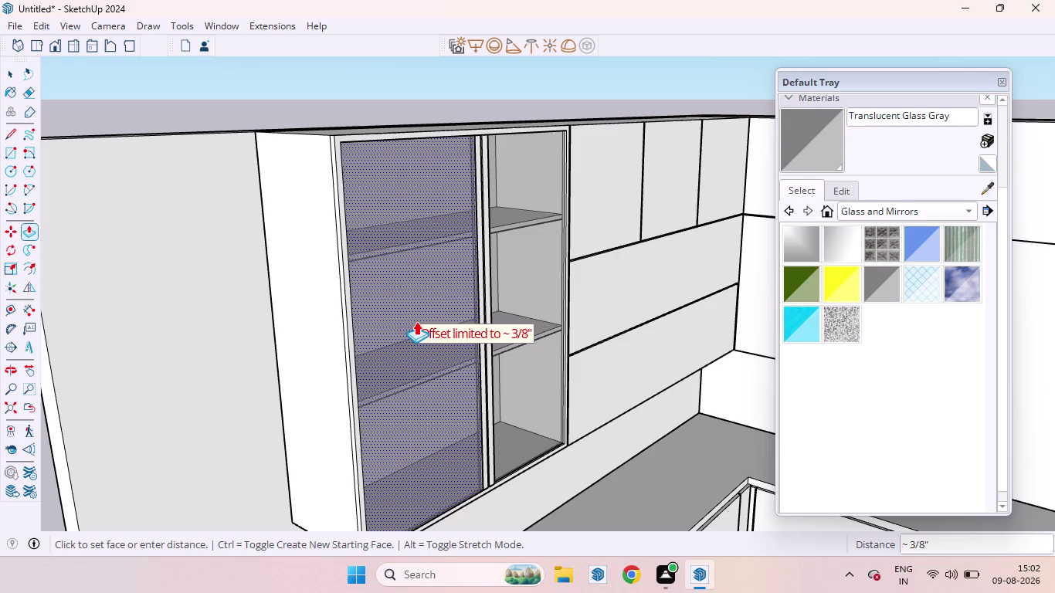
text(6MM)
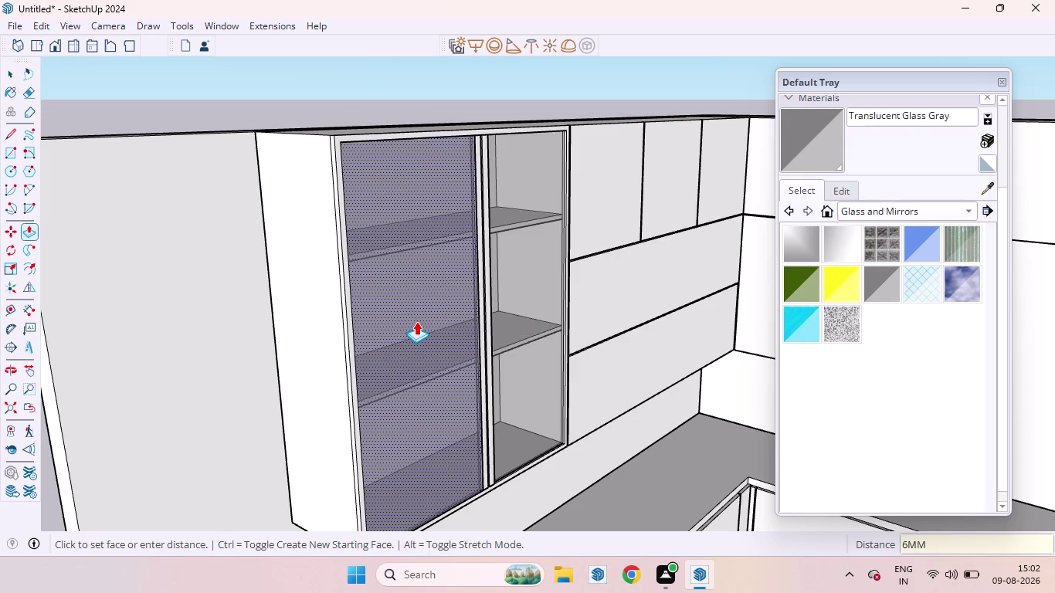
key(Return)
double_click(530, 291)
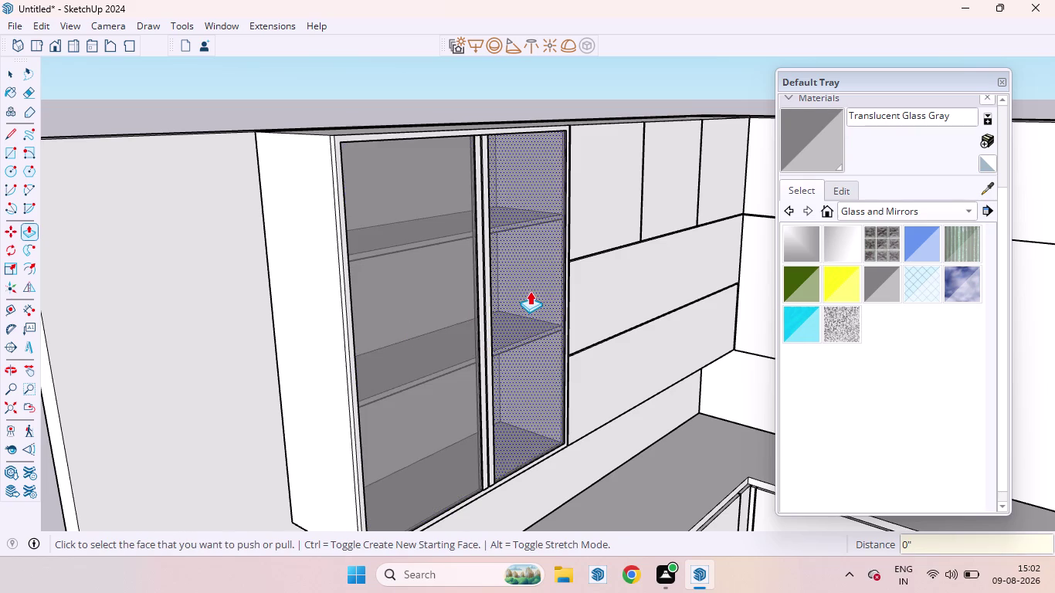
key(space)
Hide the Materials panel, then zoom out and orbit around the whole kitchen.
scroll(down, 3)
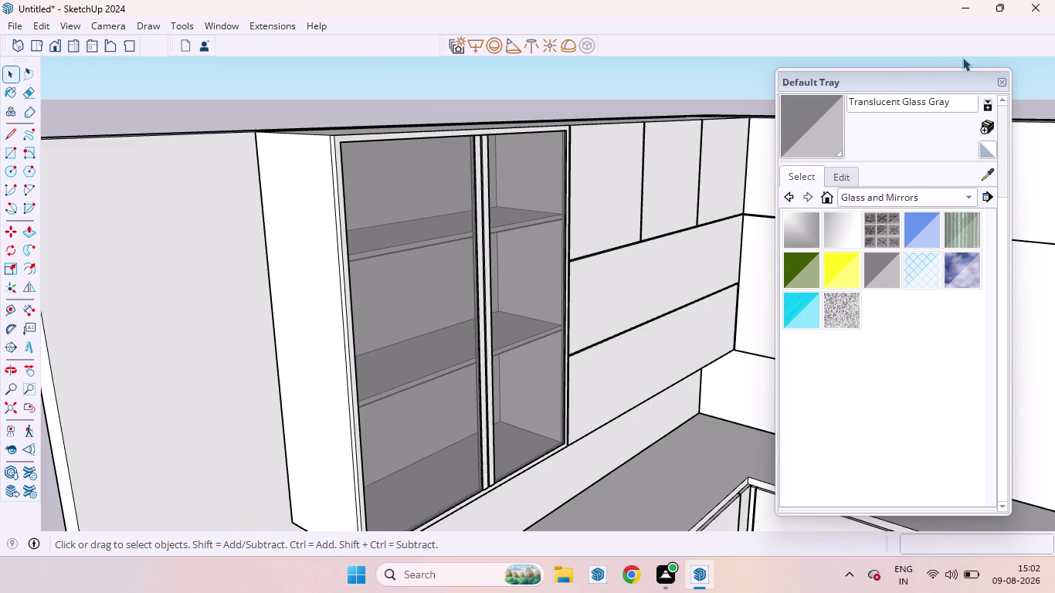
click(1004, 81)
scroll(down, 3)
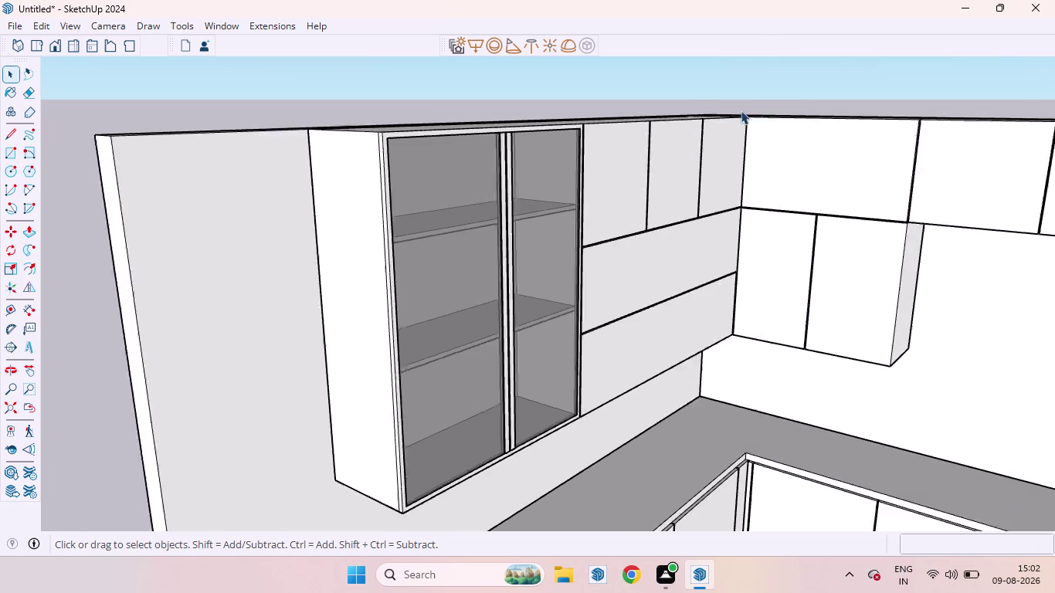
scroll(down, 3)
scroll(down, 3)
click(550, 239)
scroll(up, 3)
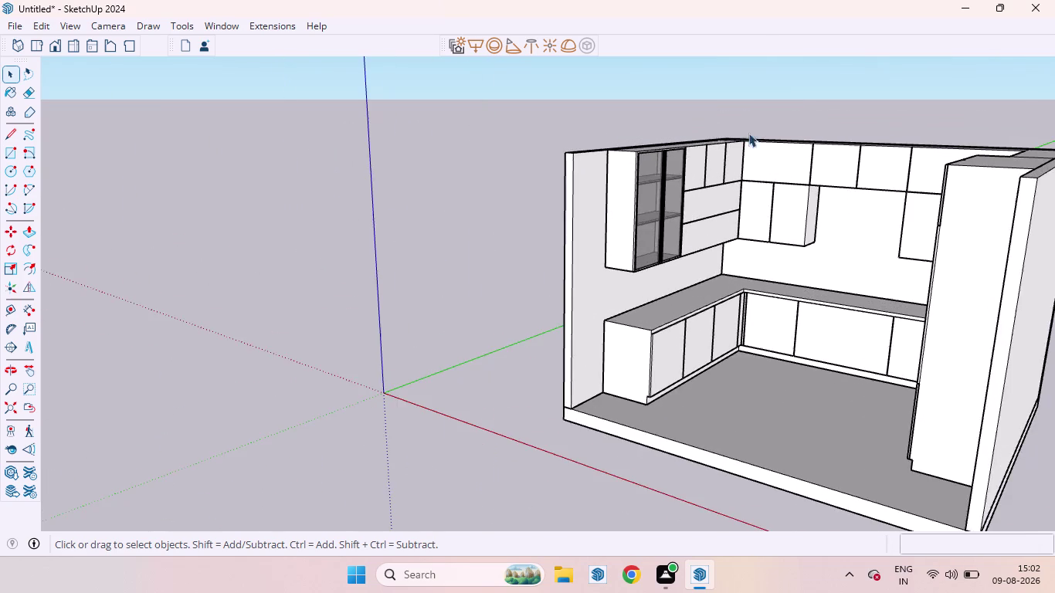
middle_drag(780, 170, 886, 152)
scroll(up, 3)
middle_drag(707, 188, 709, 228)
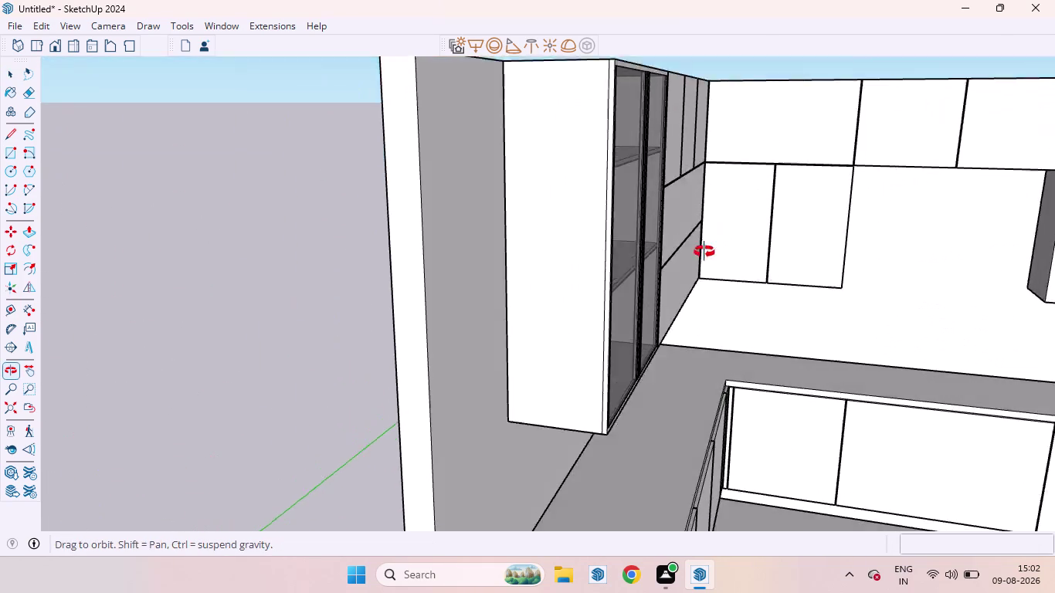
middle_drag(708, 227, 688, 280)
scroll(down, 3)
scroll(up, 3)
scroll(down, 3)
scroll(down, 3)
scroll(up, 3)
scroll(down, 3)
scroll(up, 3)
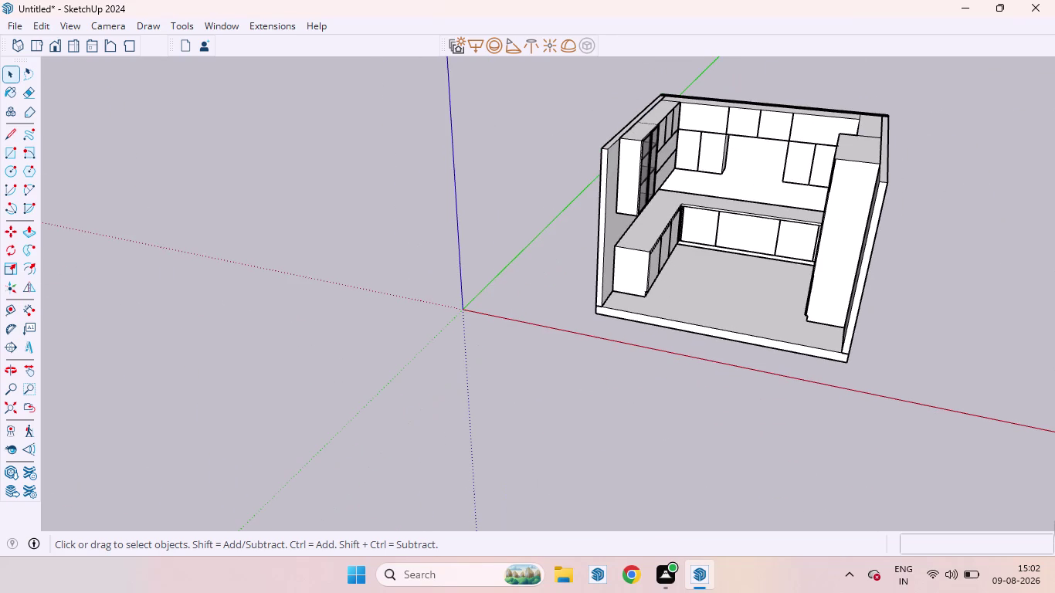
click(224, 22)
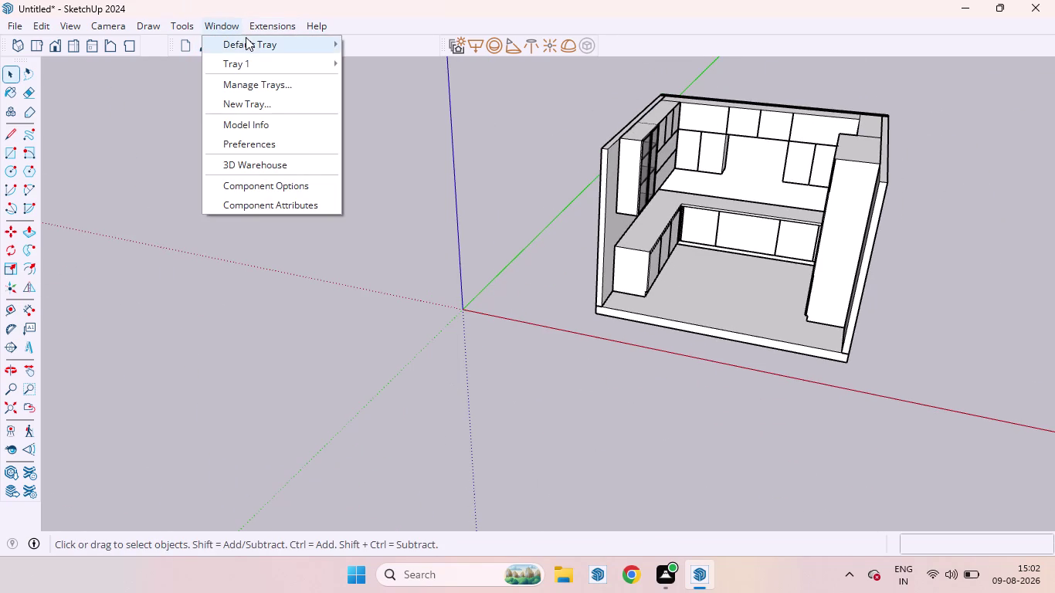
Show Materials via Window > Default Tray, switch to the Colors library and select the black swatch.
click(246, 37)
click(375, 46)
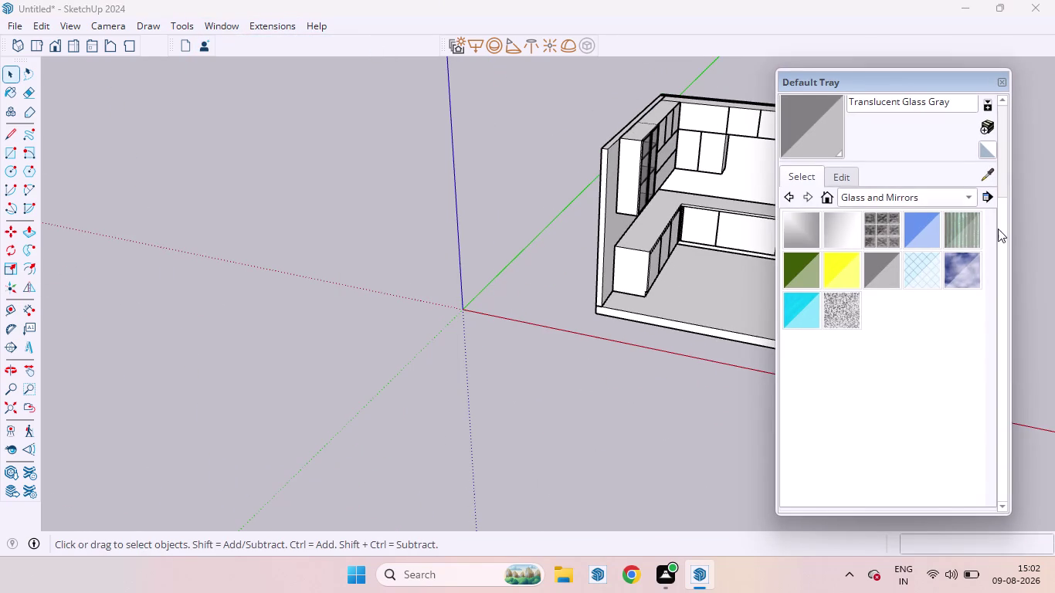
click(972, 197)
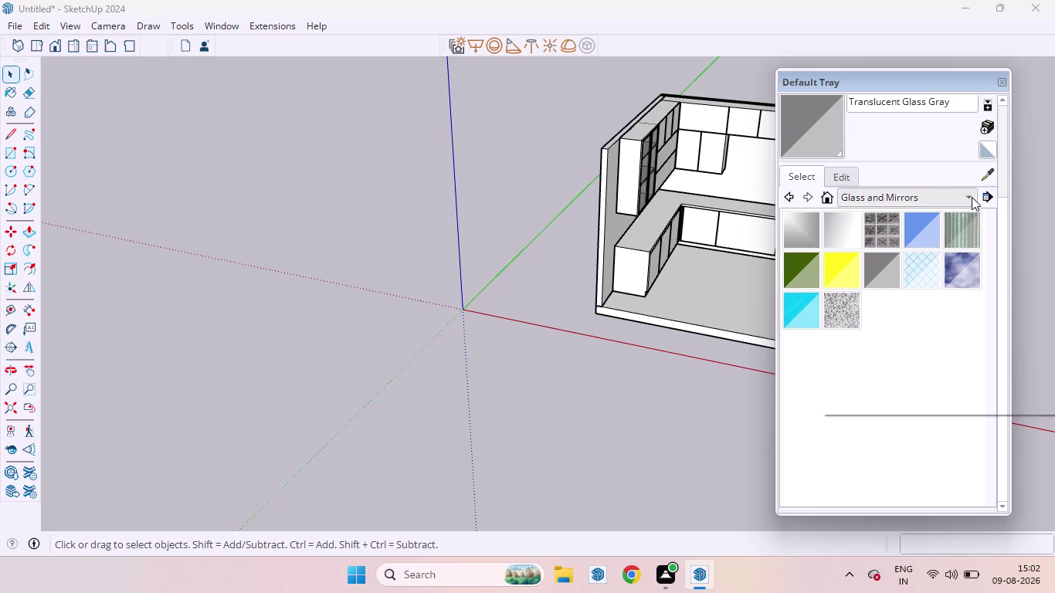
click(851, 171)
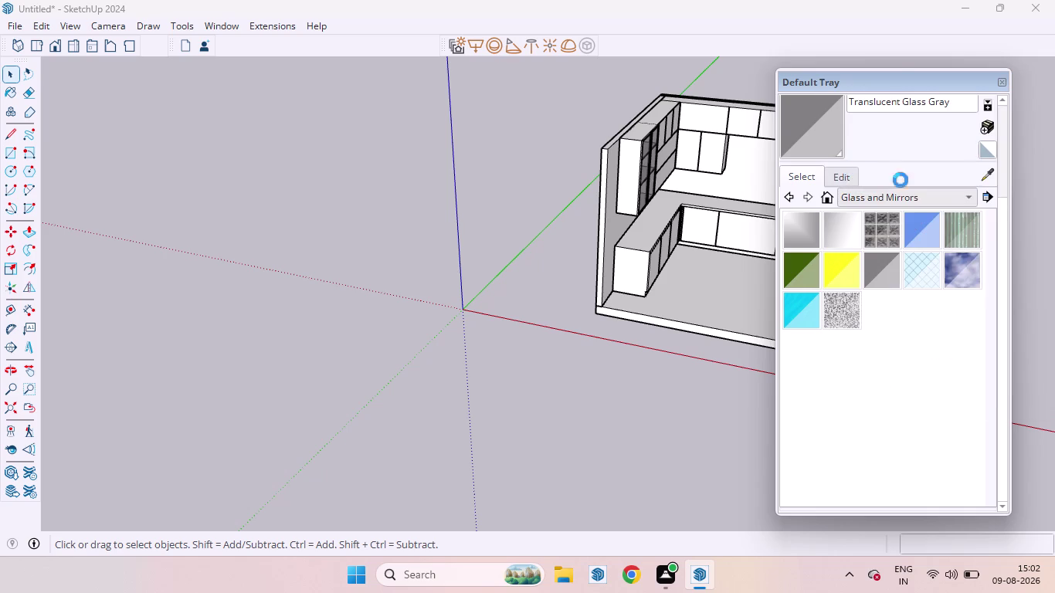
scroll(down, 3)
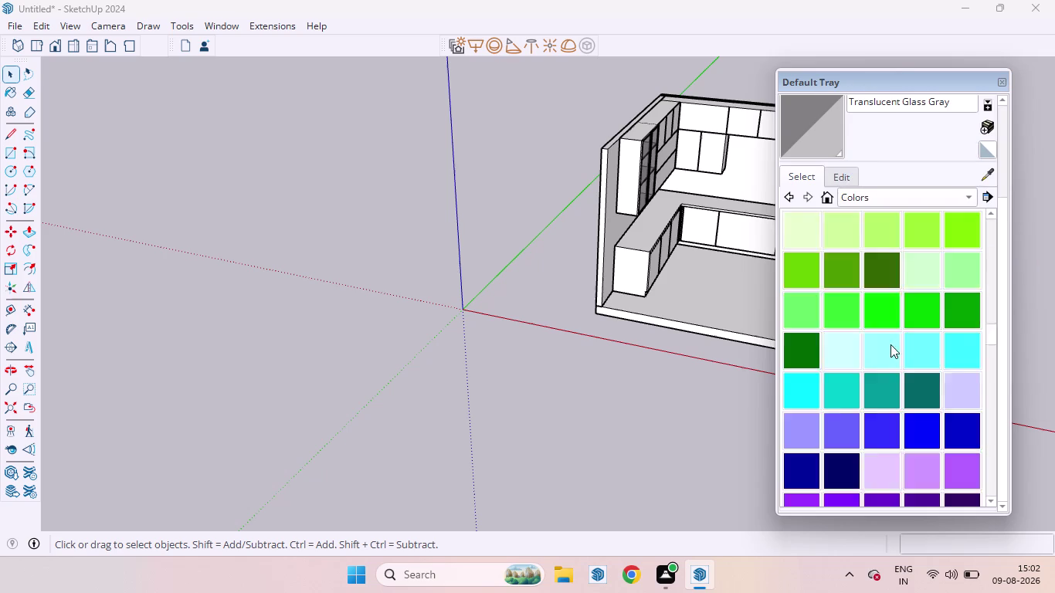
scroll(down, 3)
click(801, 217)
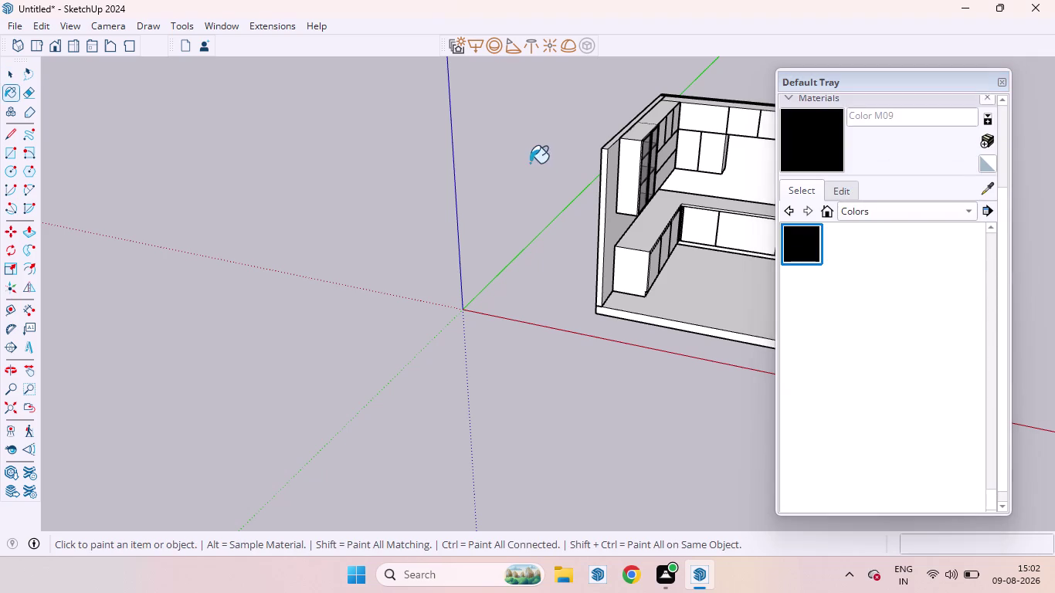
Paint the shutter frame's outer edge, adjacent faces and inner strip black.
scroll(up, 3)
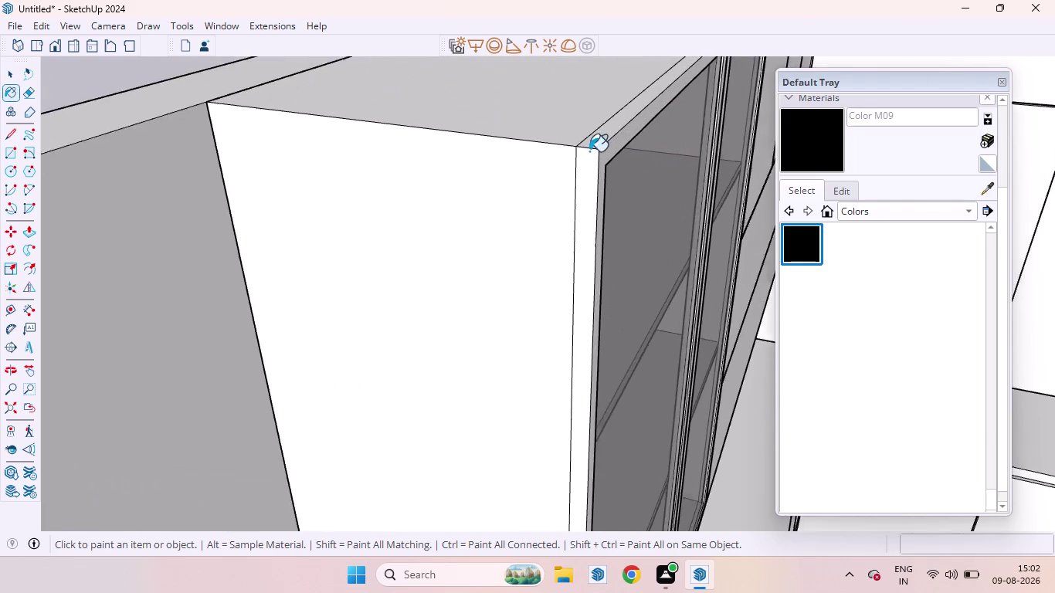
scroll(up, 3)
click(614, 136)
click(636, 142)
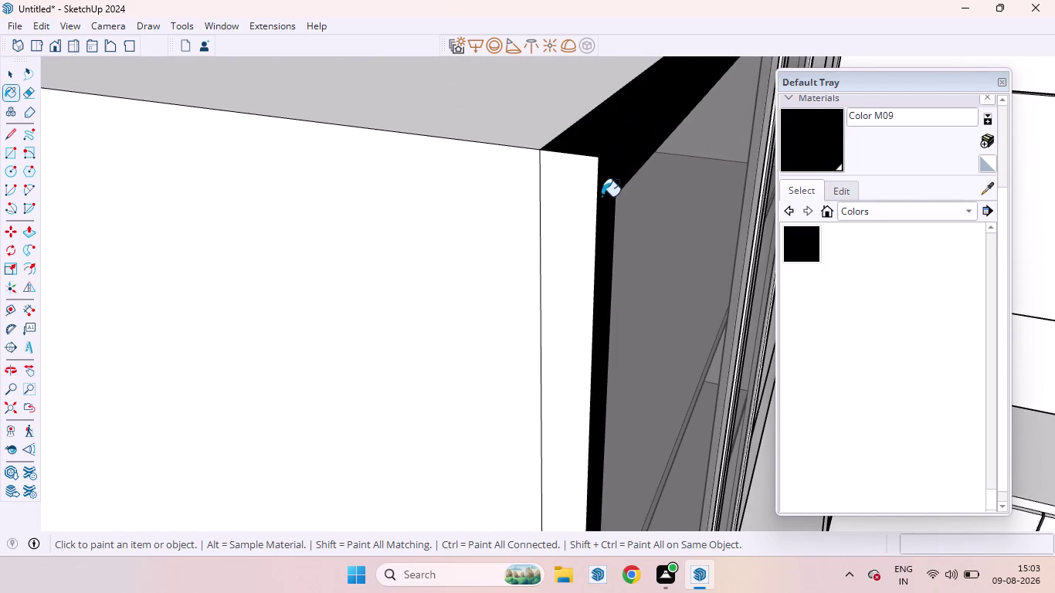
click(585, 209)
scroll(down, 3)
scroll(down, 3)
scroll(up, 3)
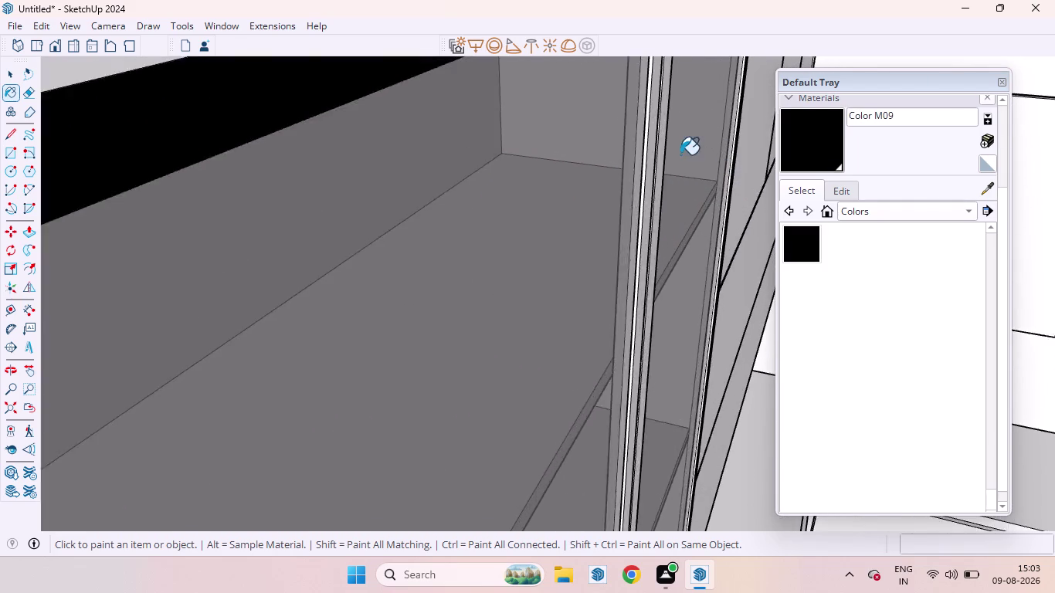
scroll(up, 3)
scroll(up, 3)
click(638, 166)
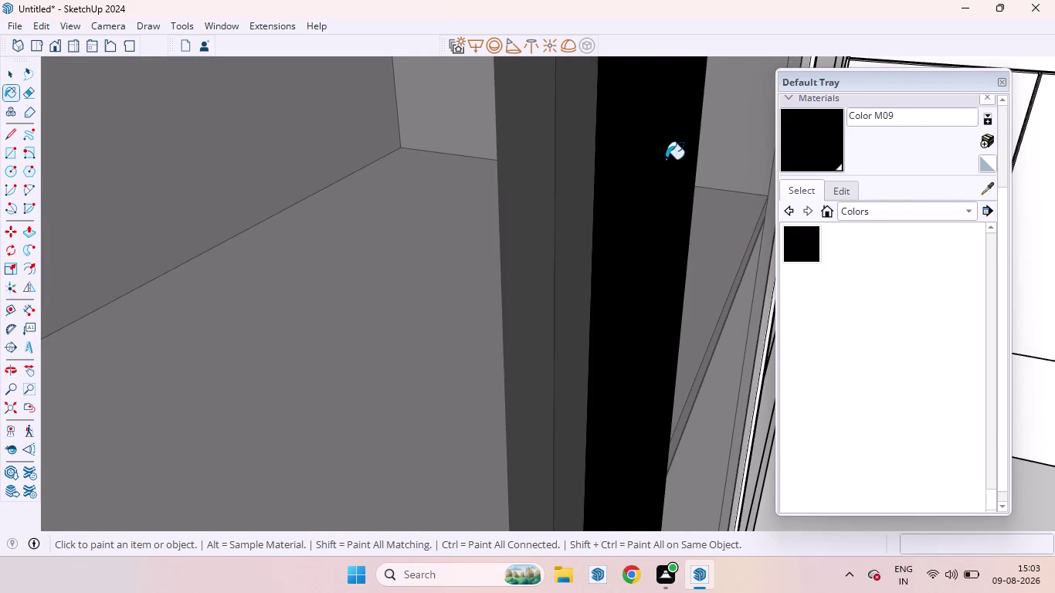
scroll(down, 3)
scroll(down, 3)
scroll(down, 3)
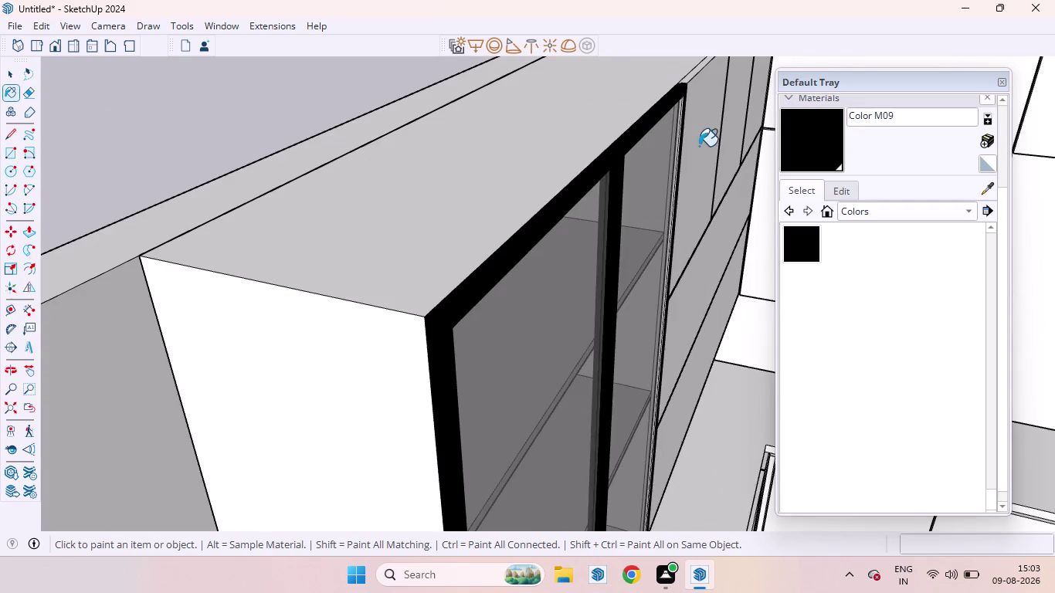
scroll(up, 3)
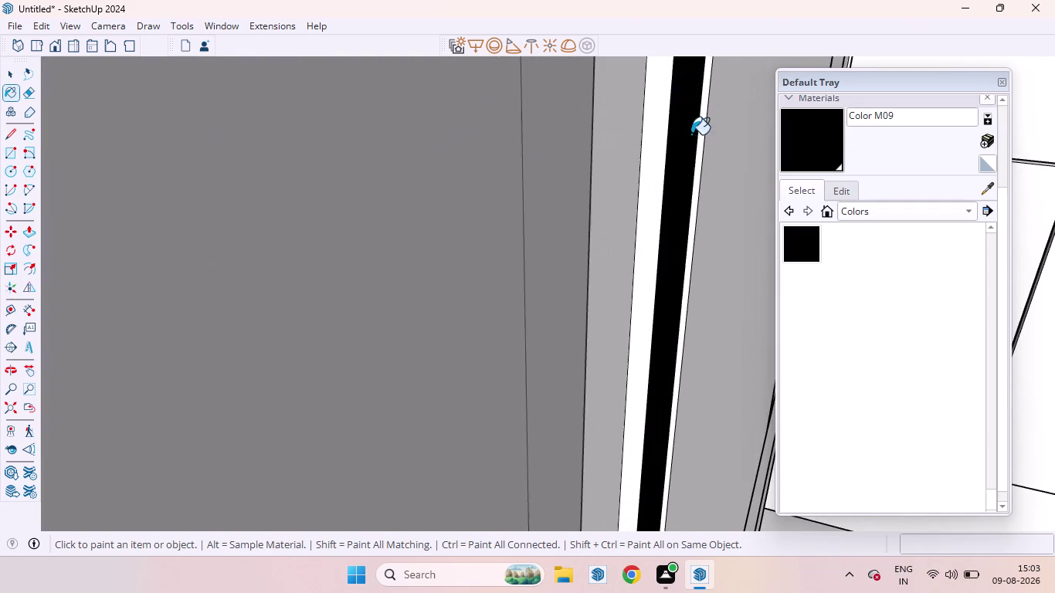
scroll(down, 3)
scroll(up, 3)
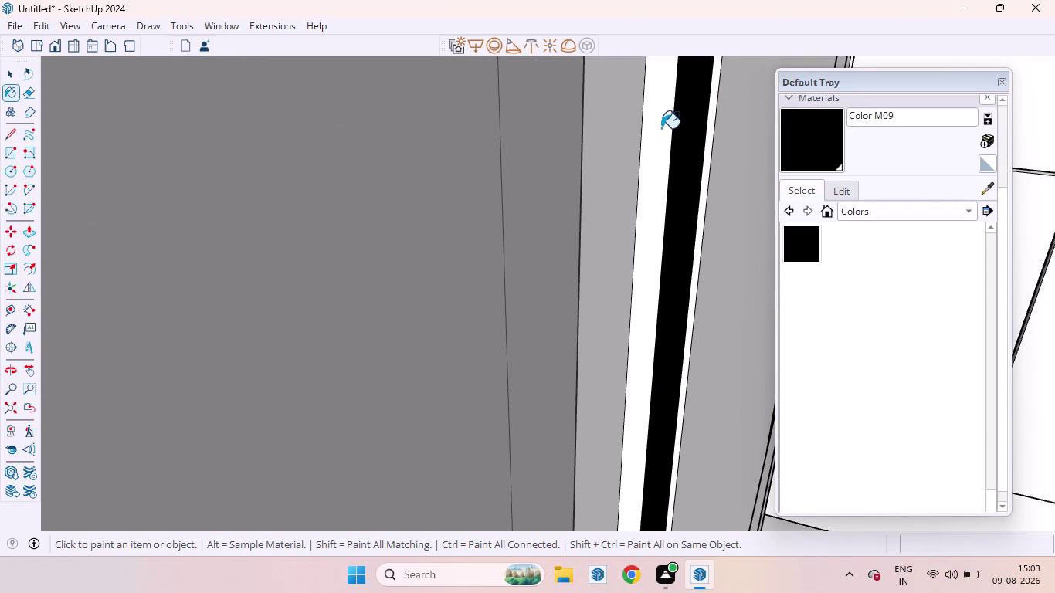
Paint the centre frame strip and the bottom frame rail black.
click(661, 128)
scroll(down, 3)
scroll(down, 3)
scroll(up, 3)
scroll(down, 3)
scroll(down, 3)
scroll(down, 3)
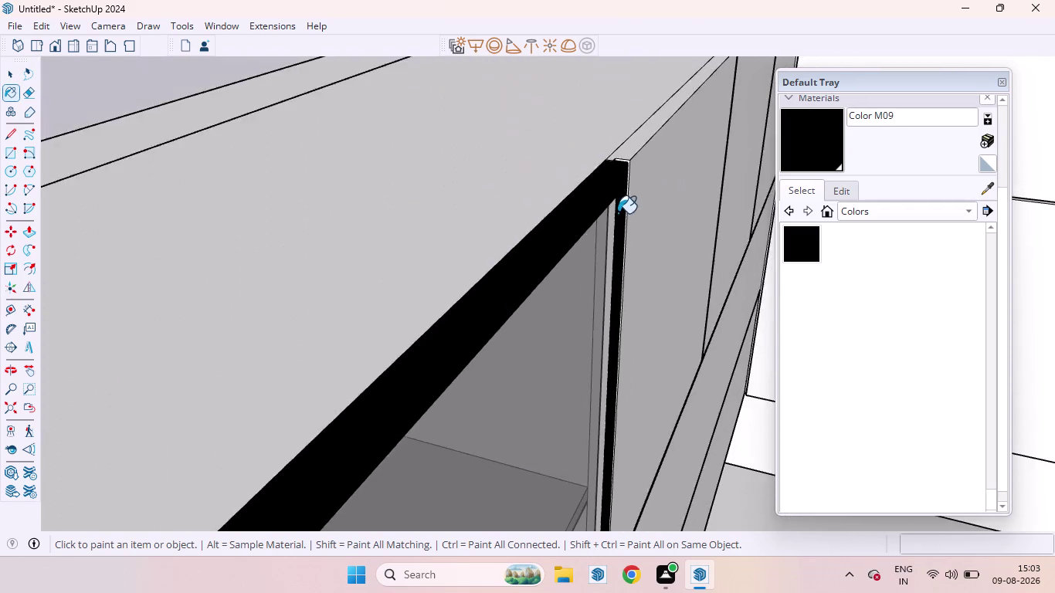
scroll(down, 3)
scroll(down, 3)
scroll(down, 3)
scroll(down, 3)
scroll(up, 3)
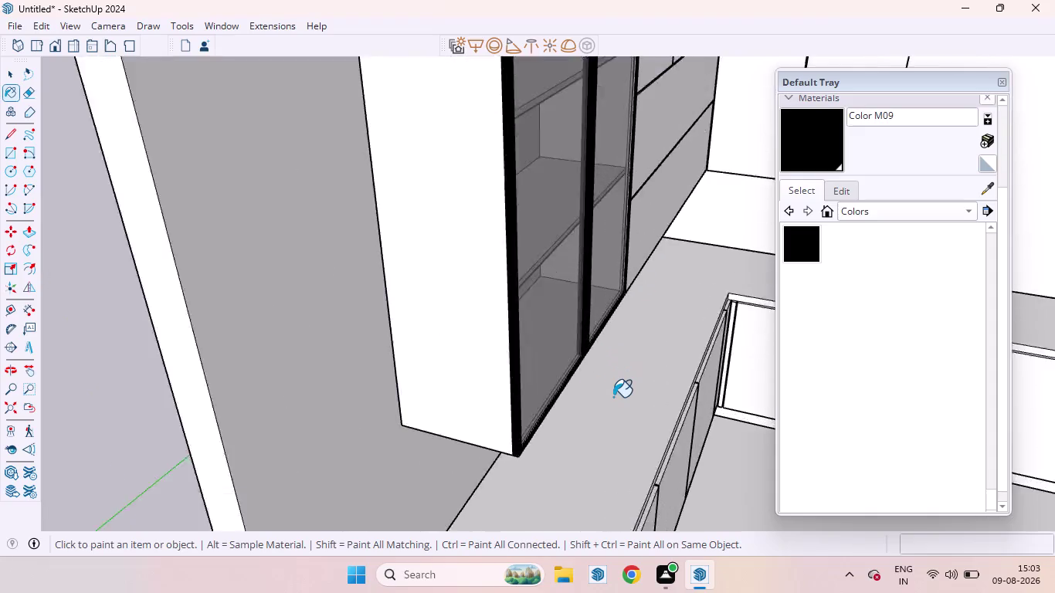
scroll(up, 3)
scroll(up, 3)
scroll(up, 3)
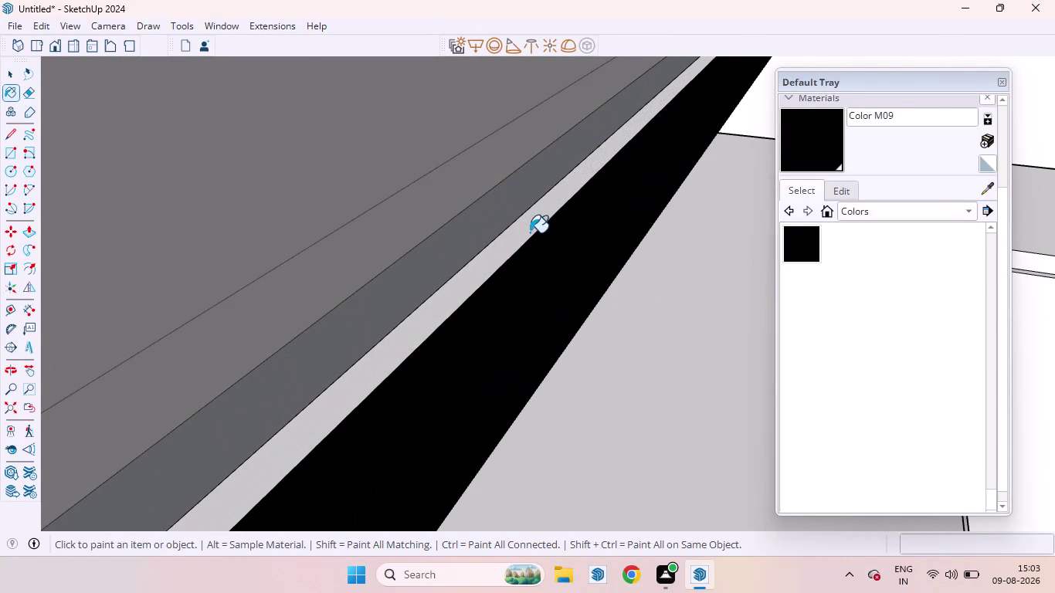
click(520, 234)
scroll(down, 3)
scroll(down, 3)
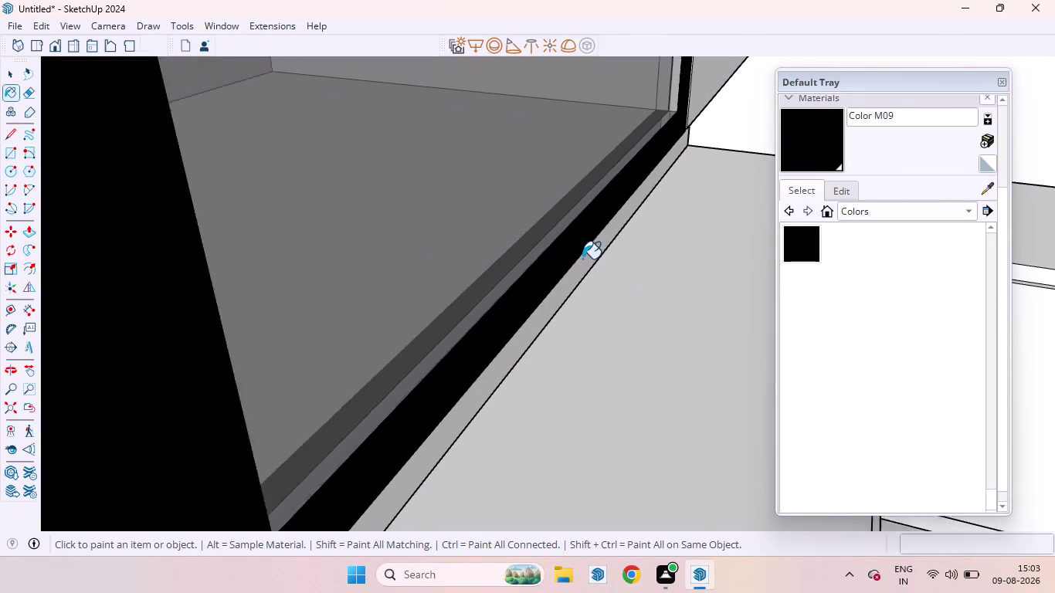
scroll(up, 3)
scroll(down, 3)
scroll(down, 3)
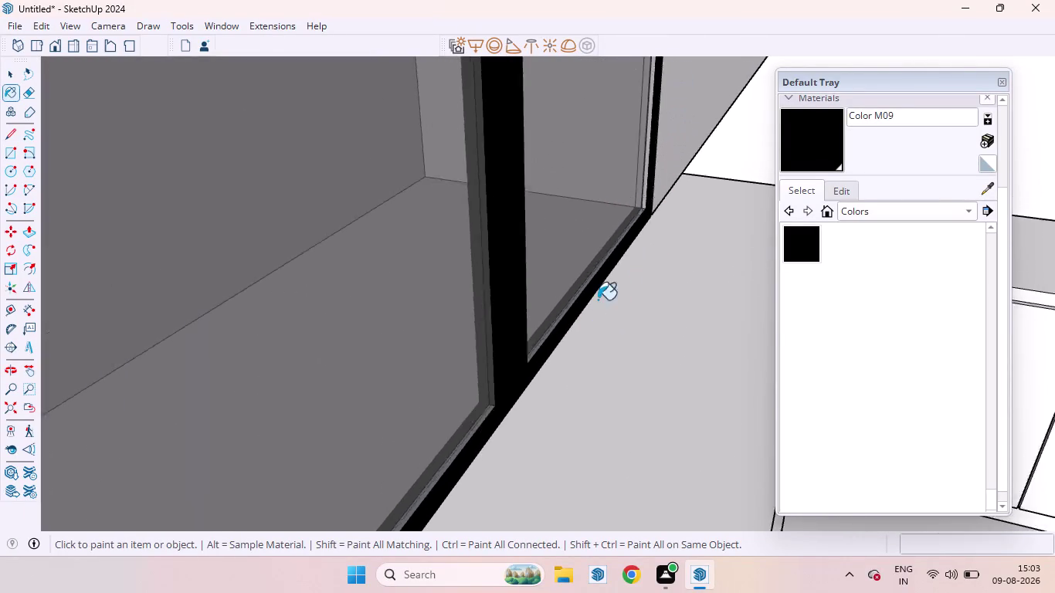
scroll(down, 3)
scroll(down, 3)
scroll(down, 3)
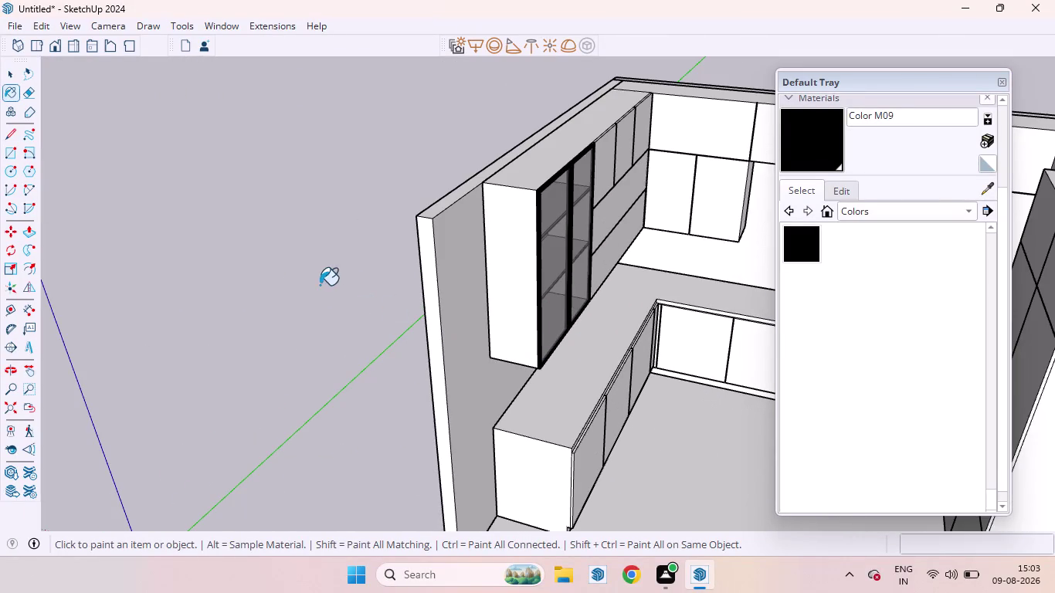
Orbit to view the black-framed wall unit.
key(space)
key(space)
click(309, 260)
middle_drag(500, 244, 254, 211)
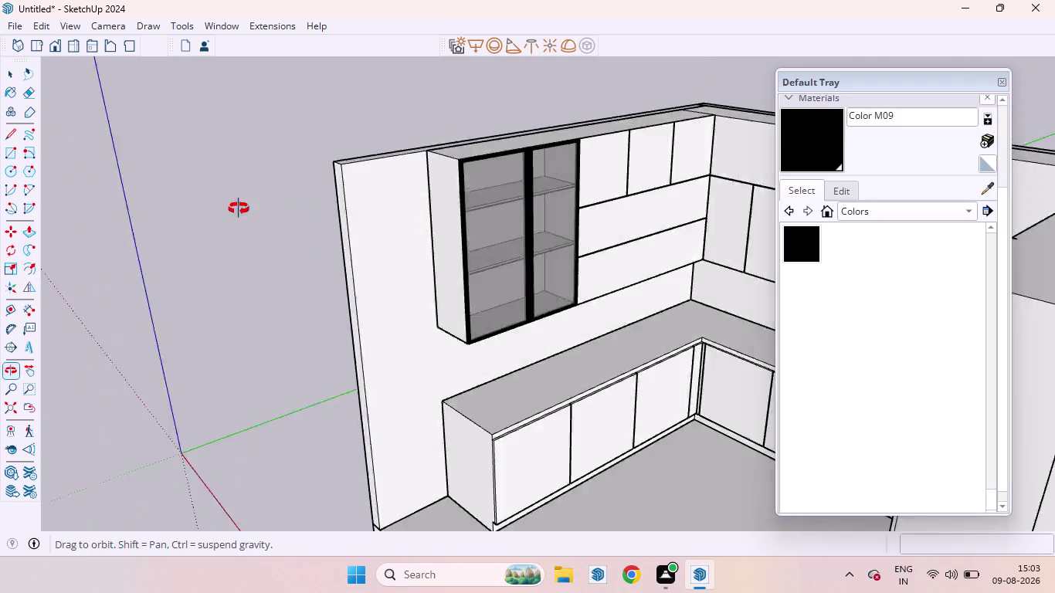
middle_drag(253, 210, 267, 162)
scroll(up, 3)
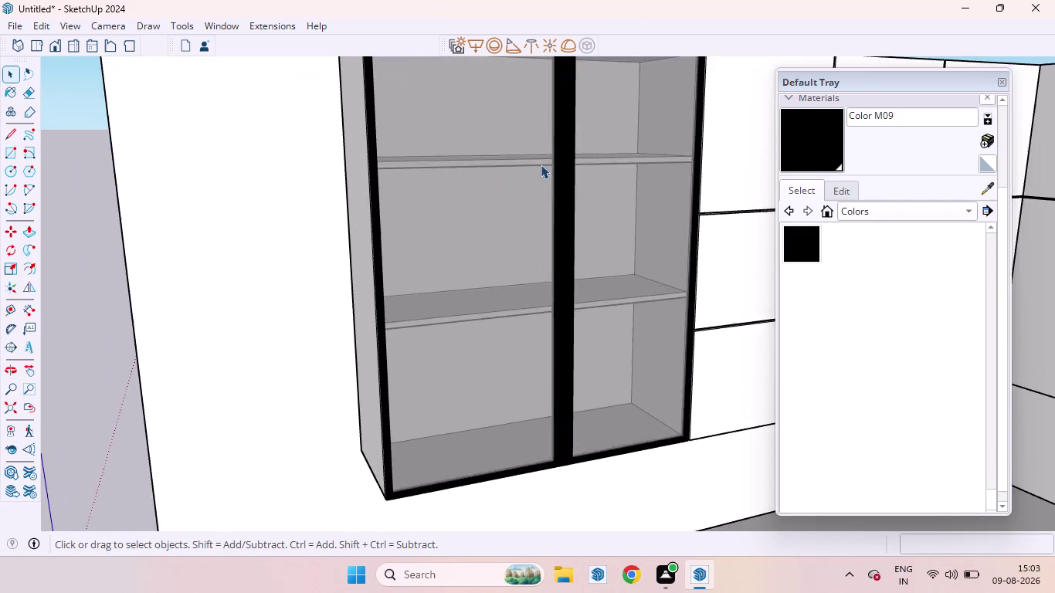
scroll(up, 3)
scroll(down, 3)
middle_drag(577, 69, 552, 165)
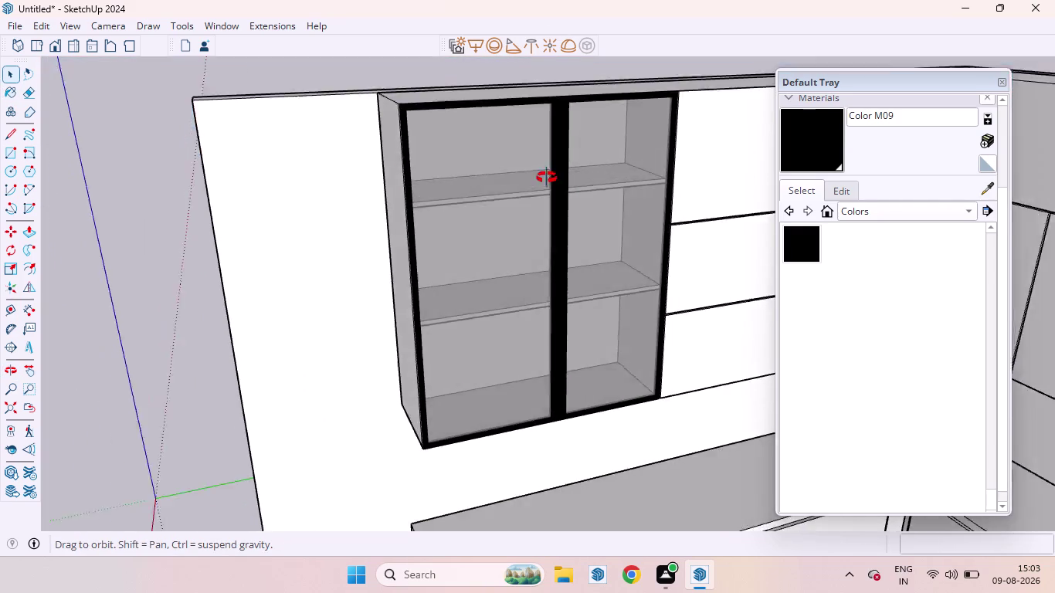
middle_drag(552, 165, 533, 196)
scroll(up, 3)
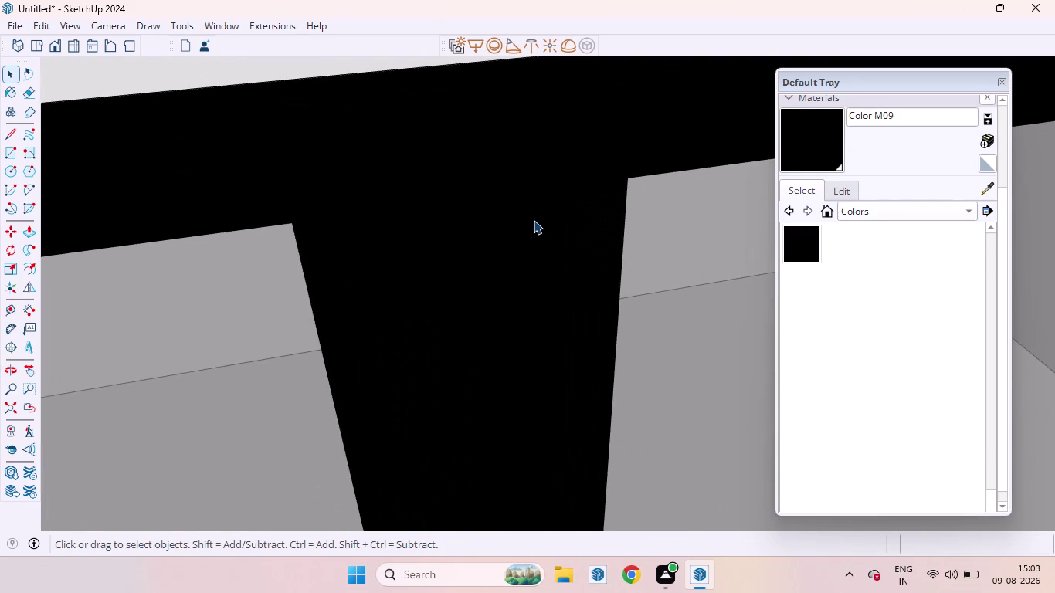
middle_drag(499, 149, 734, 193)
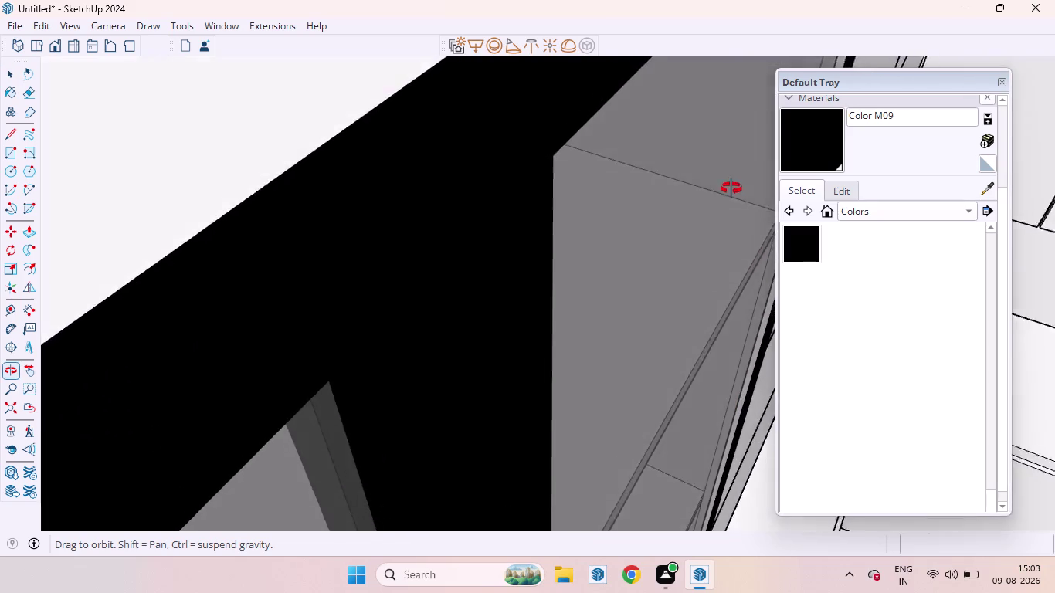
middle_drag(733, 192, 629, 332)
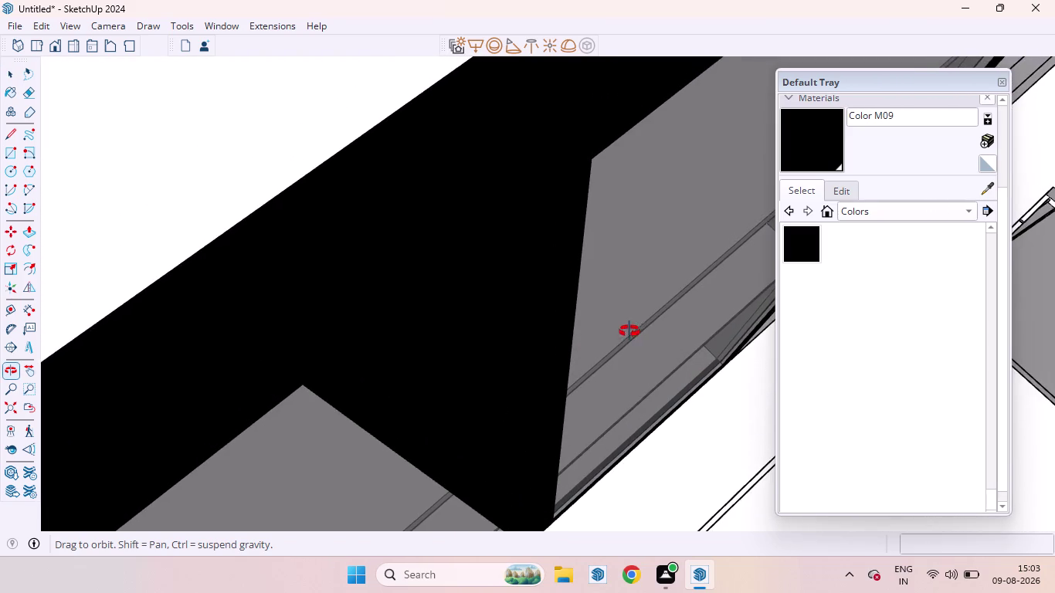
middle_drag(629, 331, 622, 336)
scroll(up, 3)
scroll(down, 3)
key(ctrl+z)
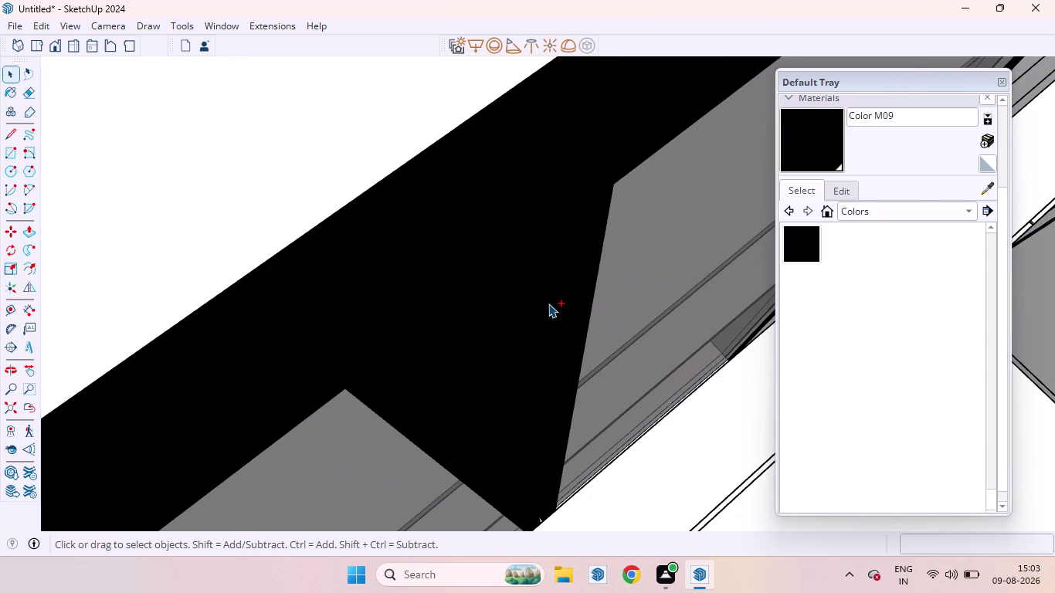
key(ctrl+z)
key(ctrl+z)
scroll(up, 3)
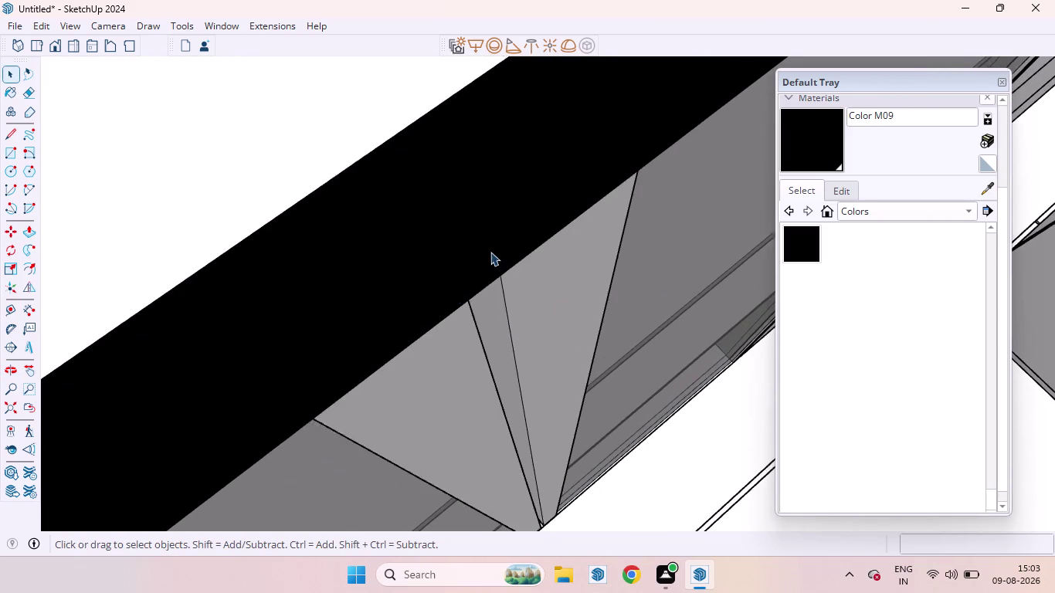
scroll(up, 3)
middle_drag(502, 304, 468, 151)
scroll(down, 3)
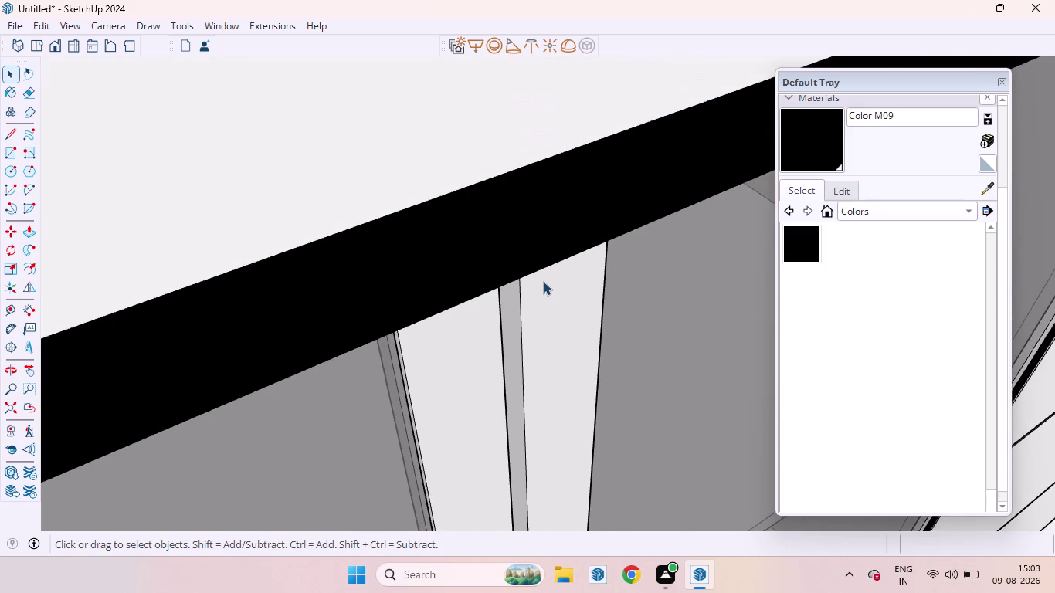
scroll(down, 3)
middle_drag(544, 340, 417, 299)
scroll(up, 3)
Select the left glass-door frame strip and pick the black Color M09 material.
middle_drag(526, 325, 473, 304)
triple_click(429, 306)
click(429, 307)
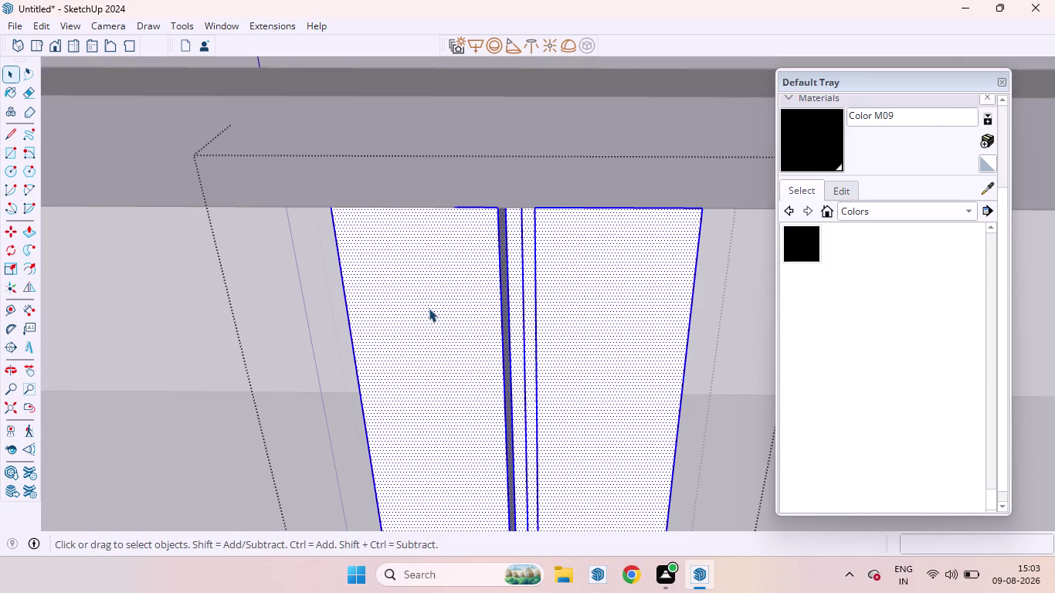
triple_click(427, 310)
click(412, 313)
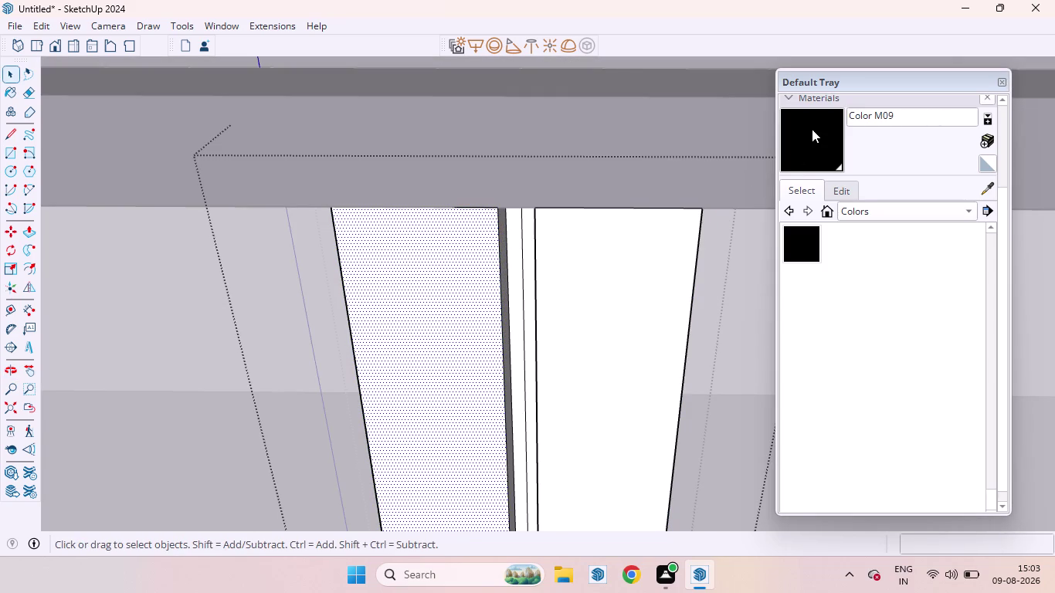
click(812, 129)
Paint the left, right and neighbouring door frame strips black.
click(467, 329)
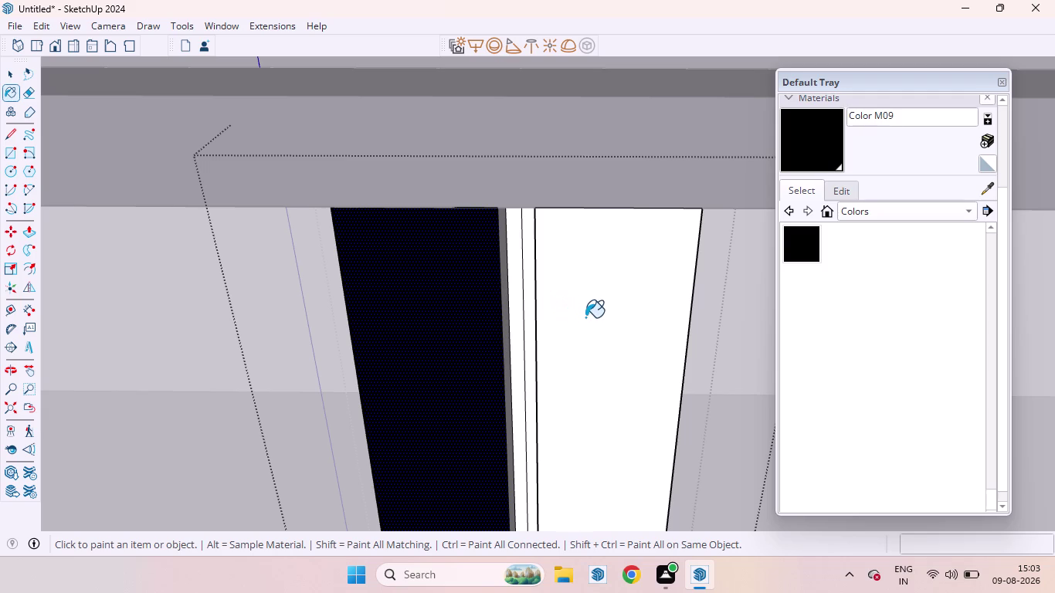
click(597, 318)
scroll(up, 3)
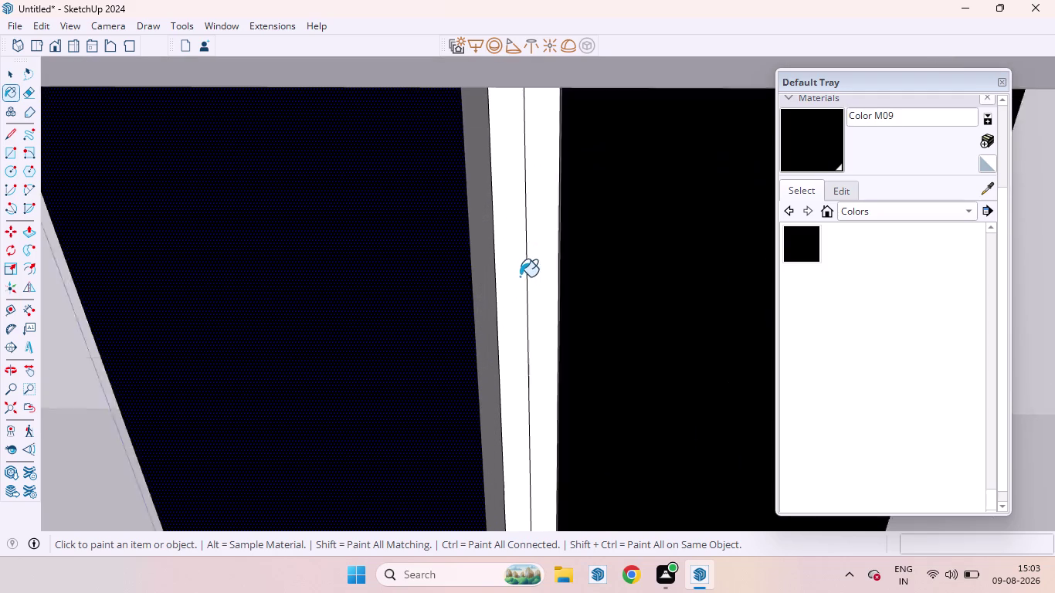
scroll(up, 3)
middle_drag(519, 281, 455, 305)
scroll(up, 3)
click(423, 288)
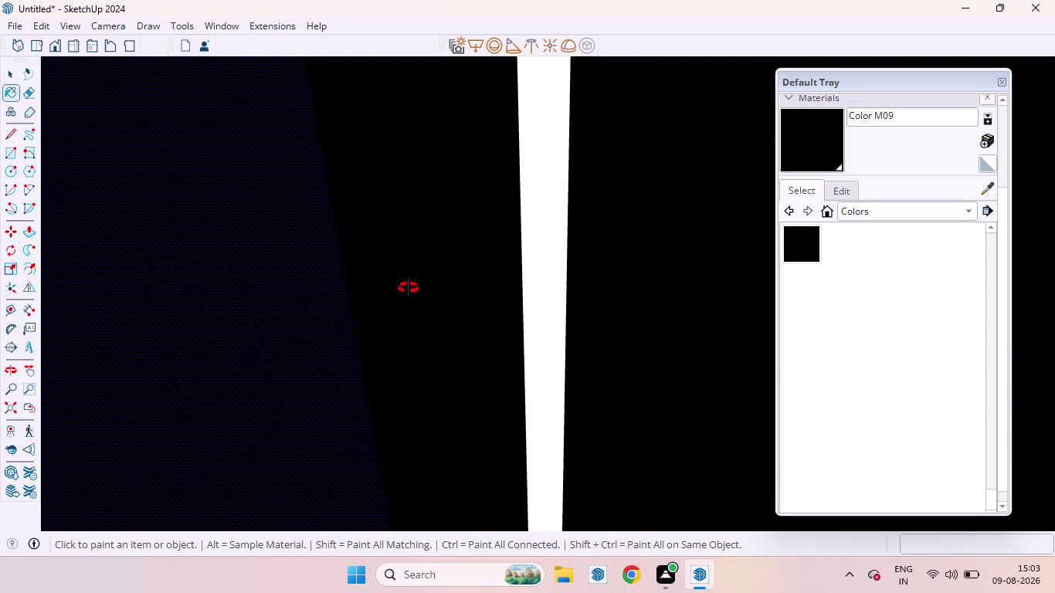
middle_drag(406, 287, 612, 366)
click(570, 325)
scroll(down, 3)
scroll(down, 3)
scroll(down, 3)
scroll(down, 3)
scroll(up, 3)
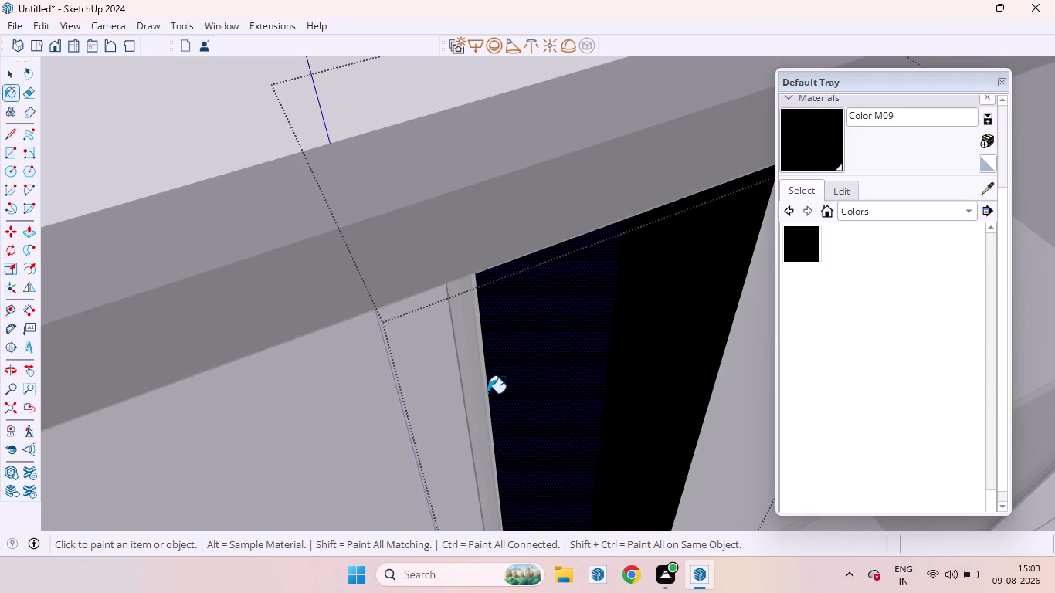
Paint the remaining top-corner and side door strips black, then return to Select.
middle_drag(494, 392, 633, 260)
scroll(up, 3)
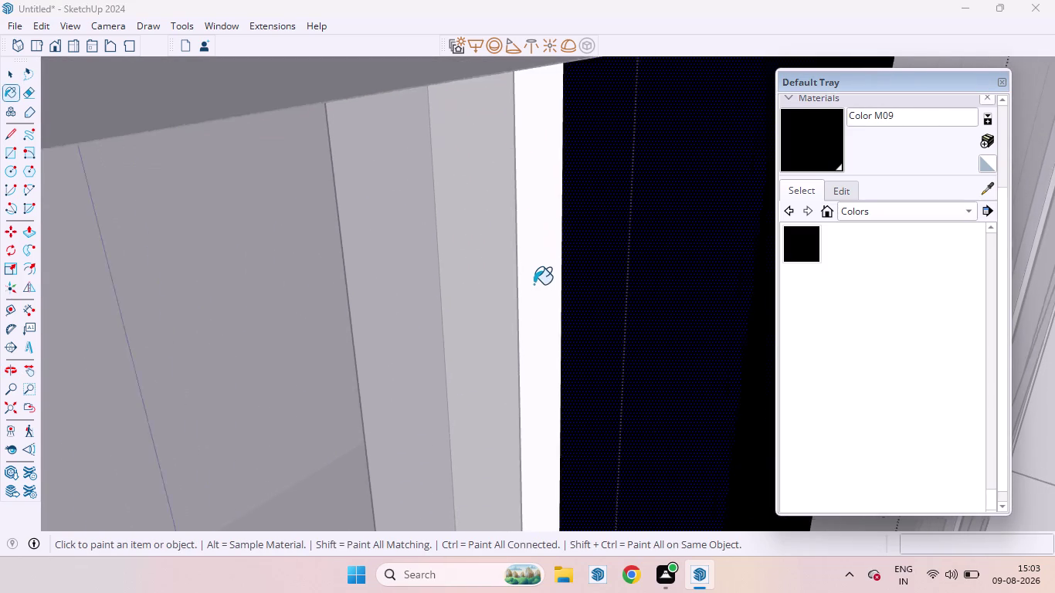
scroll(up, 3)
click(550, 279)
scroll(down, 3)
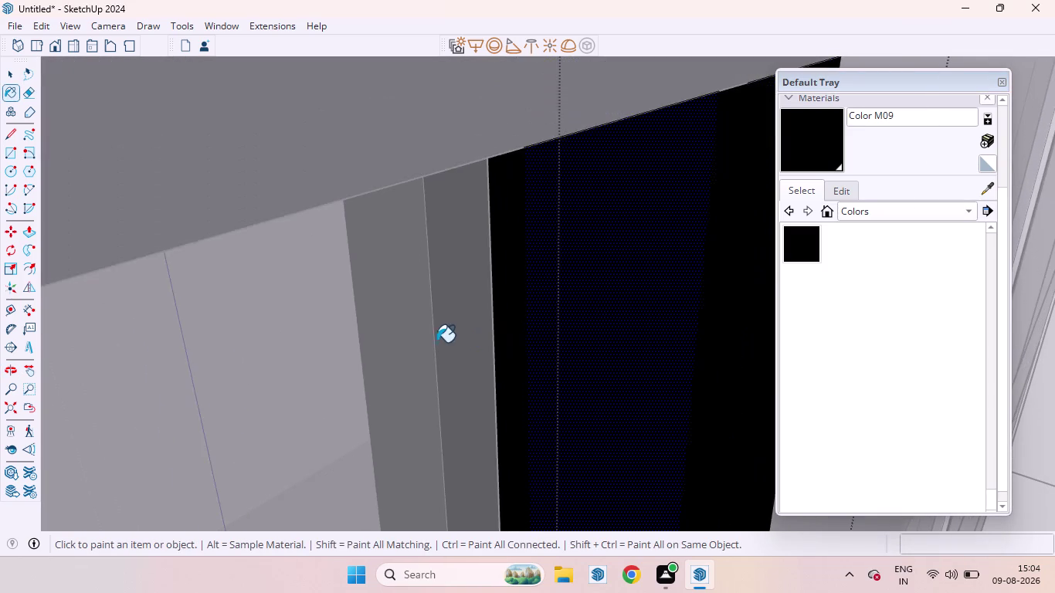
scroll(down, 3)
middle_drag(637, 325, 317, 281)
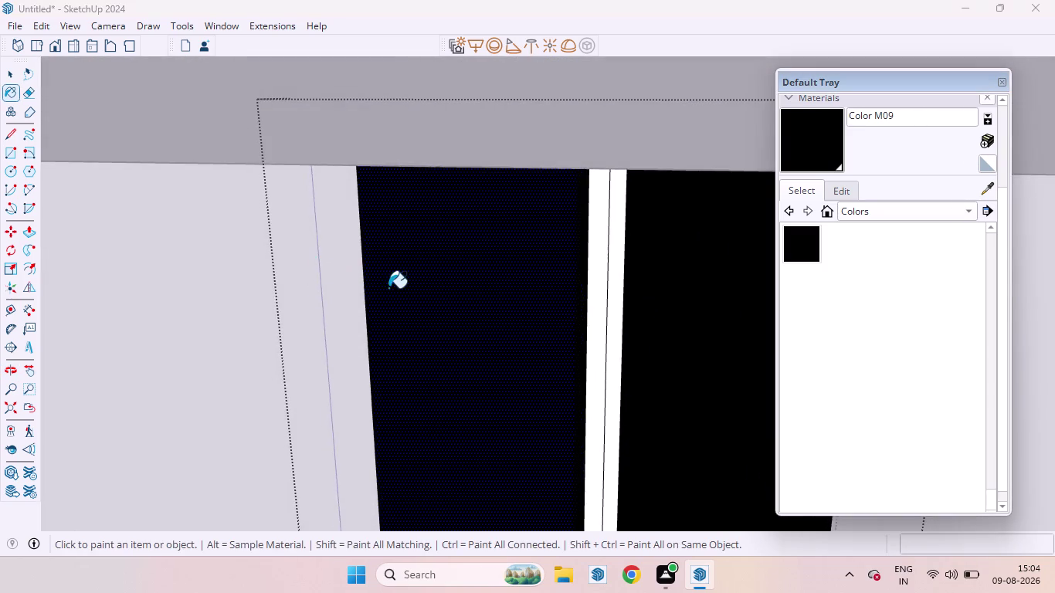
scroll(down, 3)
scroll(down, 3)
scroll(down, 3)
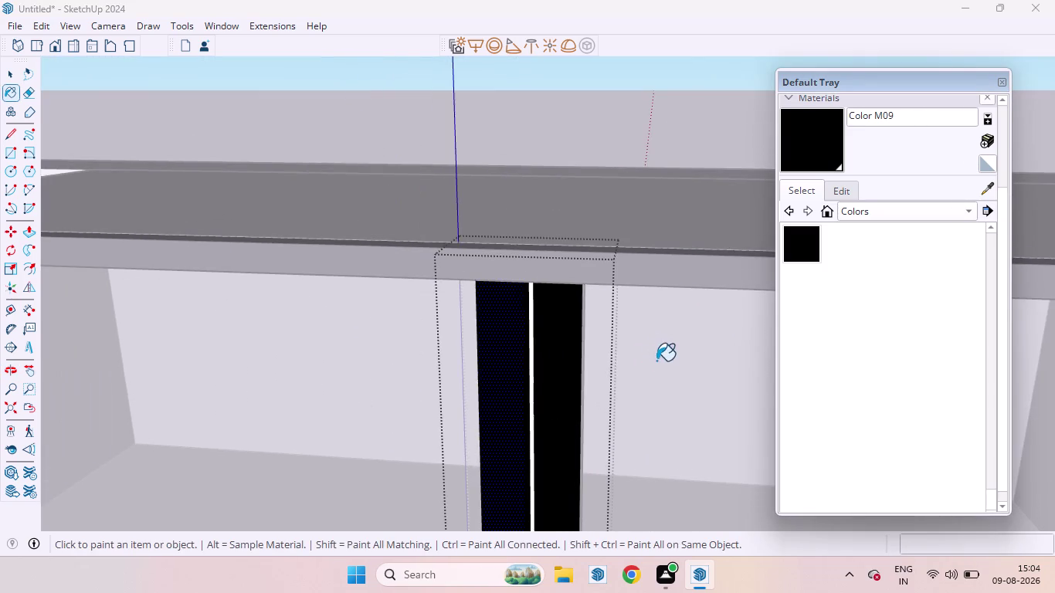
middle_drag(656, 361, 527, 358)
scroll(up, 3)
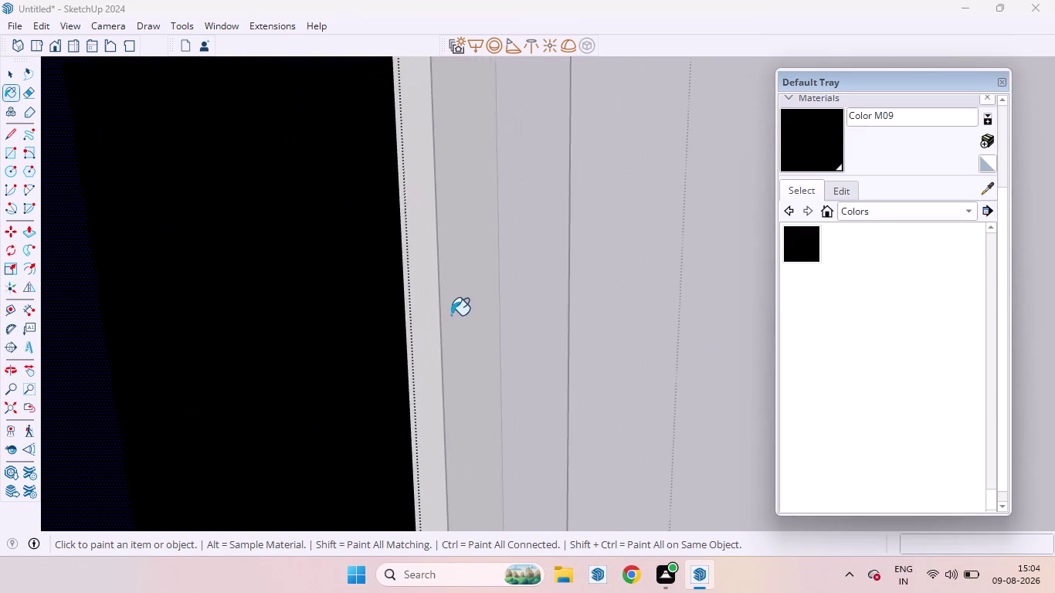
click(408, 304)
scroll(down, 3)
scroll(down, 3)
scroll(down, 3)
scroll(up, 3)
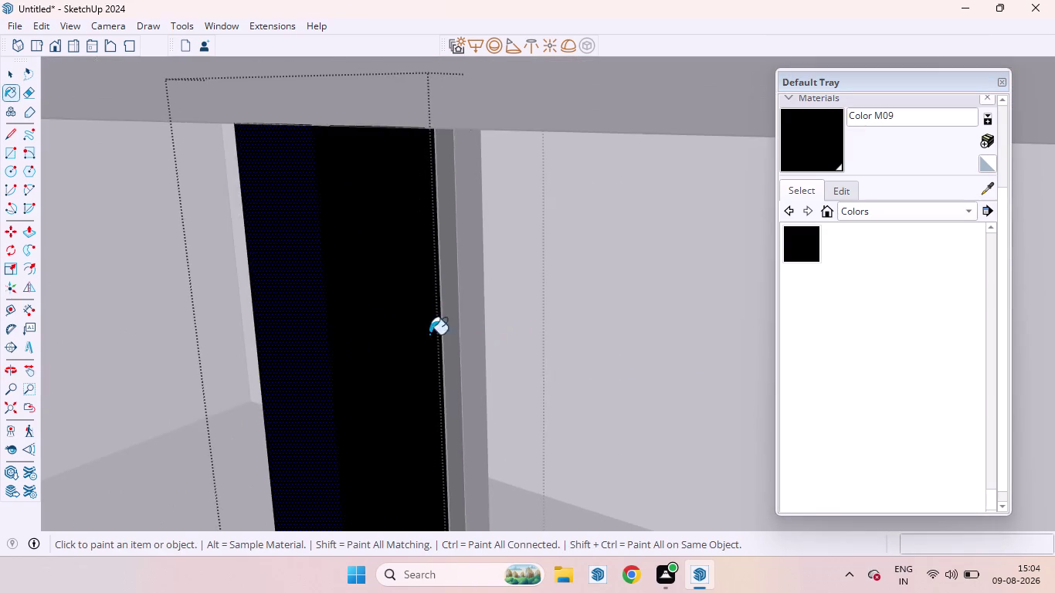
scroll(down, 3)
scroll(up, 3)
scroll(down, 3)
middle_drag(423, 346, 586, 344)
scroll(up, 3)
scroll(down, 3)
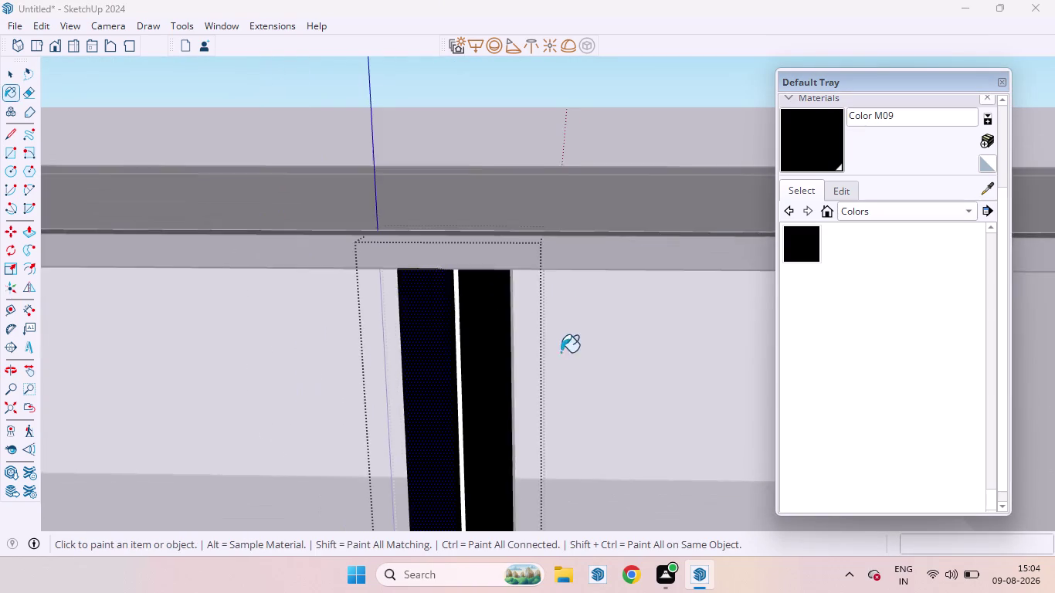
scroll(down, 3)
scroll(down, 3)
key(space)
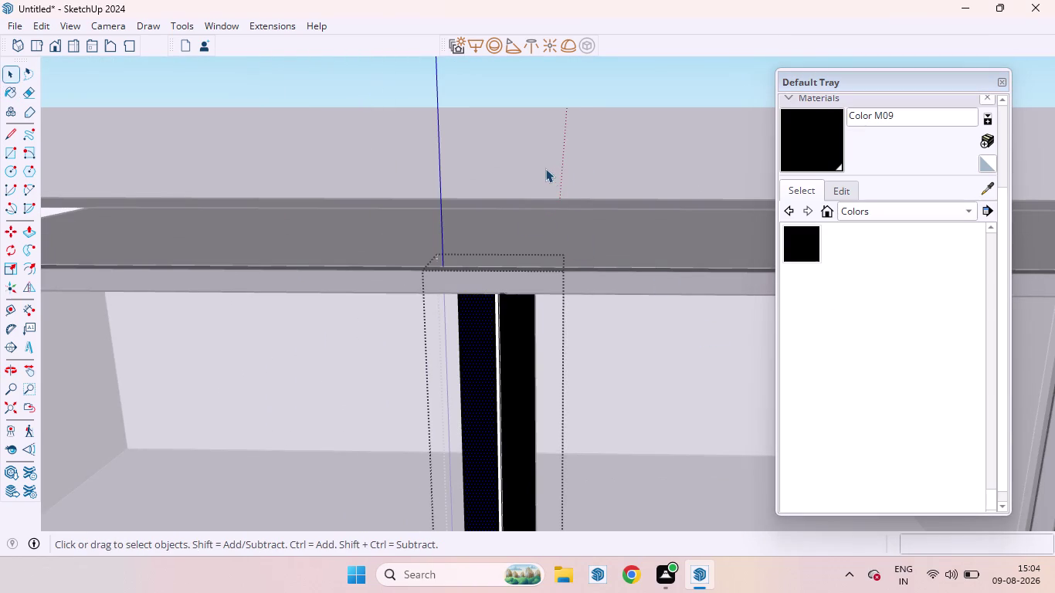
Push/Pull a face of the door frame strip between the shutters slightly outward.
click(545, 169)
scroll(down, 3)
scroll(down, 3)
scroll(down, 3)
scroll(down, 3)
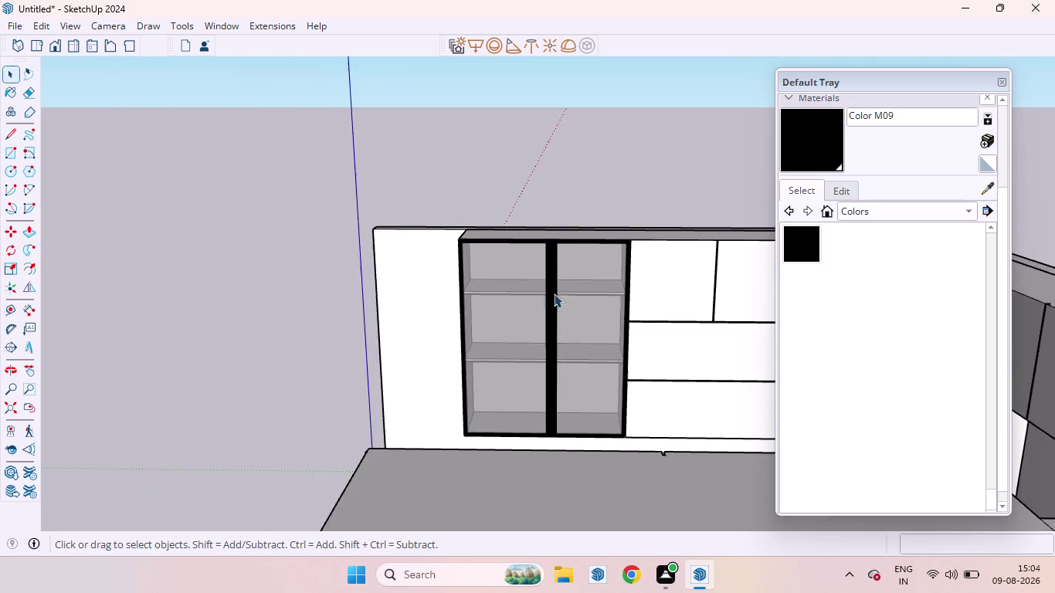
scroll(up, 3)
scroll(down, 3)
scroll(up, 3)
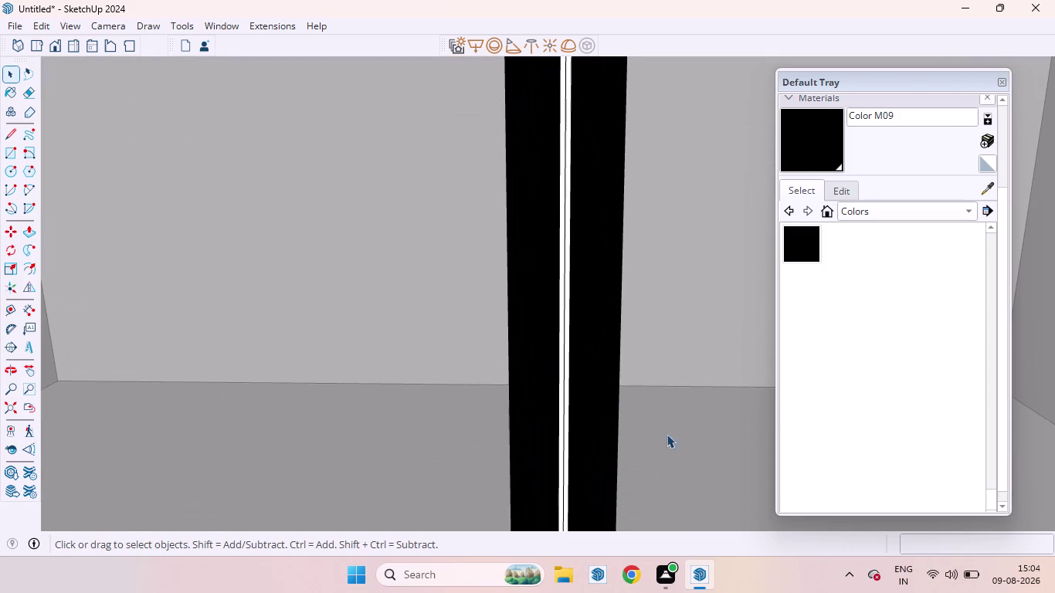
scroll(up, 3)
middle_drag(577, 321, 671, 391)
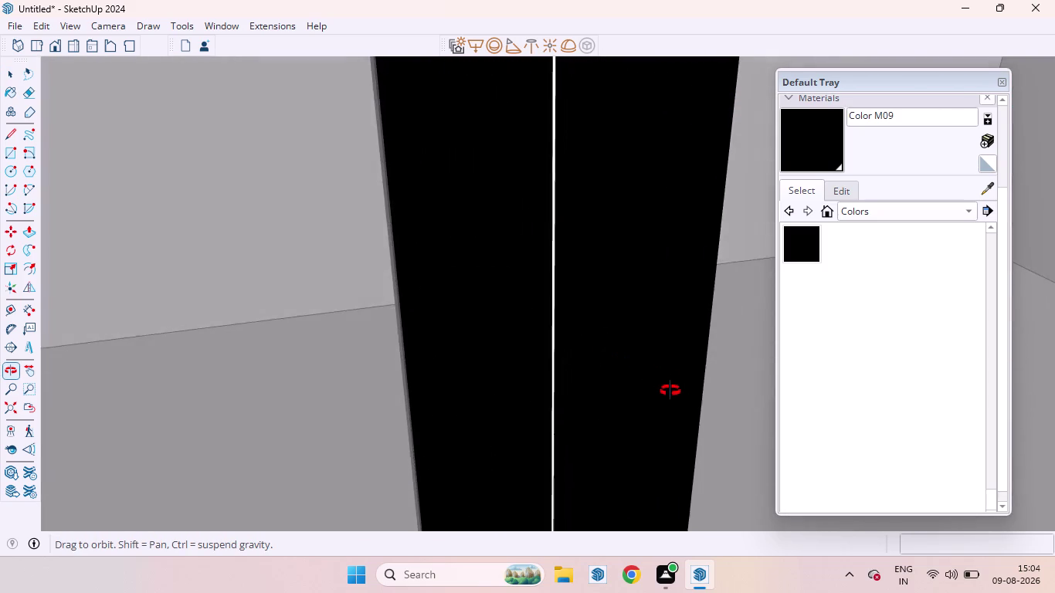
middle_drag(670, 390, 661, 390)
scroll(up, 3)
middle_drag(573, 321, 492, 362)
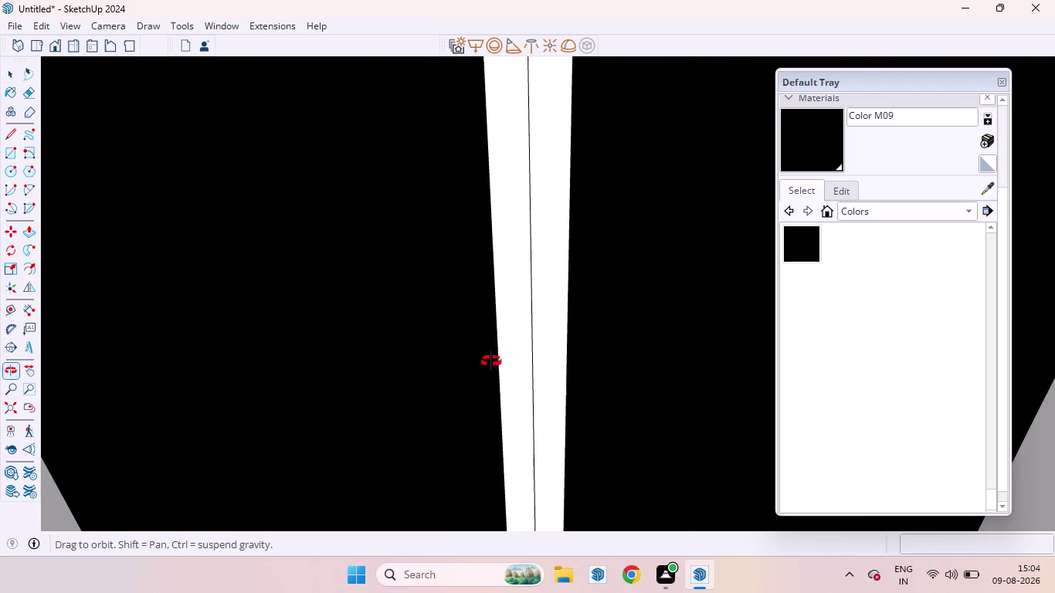
middle_drag(493, 361, 576, 381)
click(580, 321)
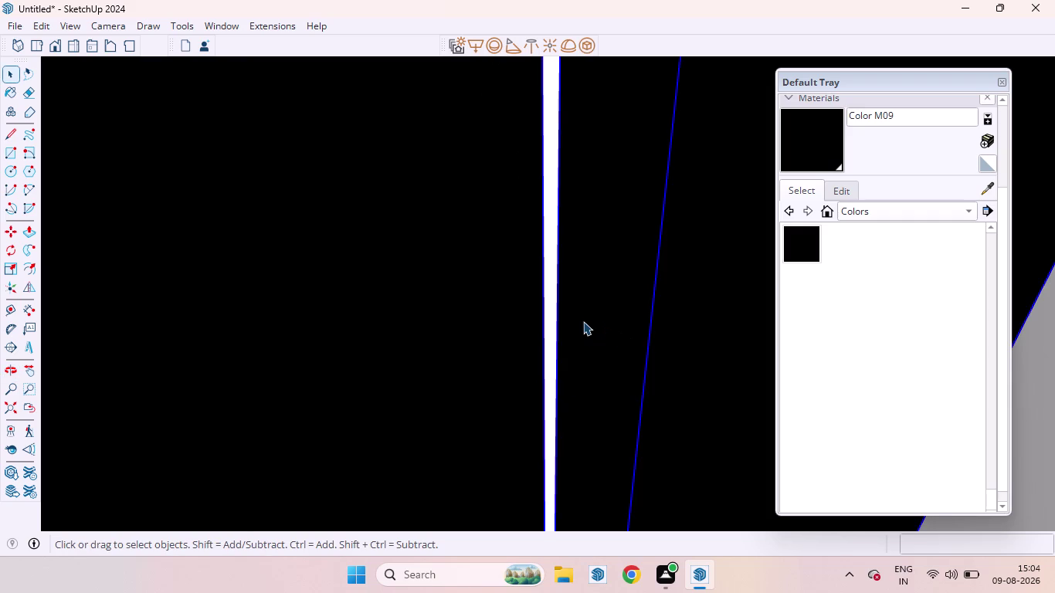
double_click(583, 321)
click(593, 331)
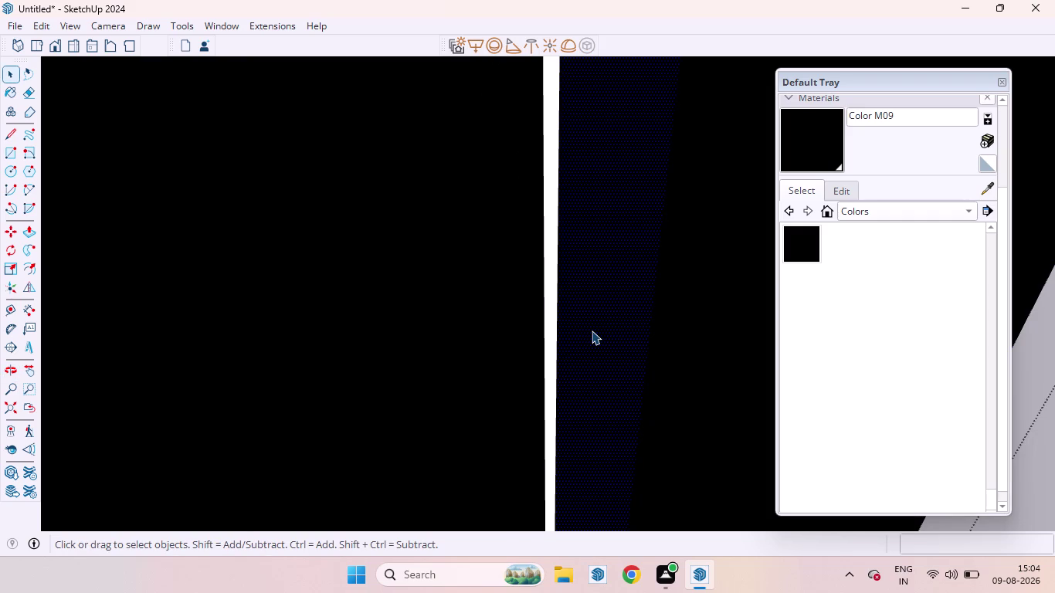
key(p)
drag(591, 331, 606, 330)
click(606, 330)
key(space)
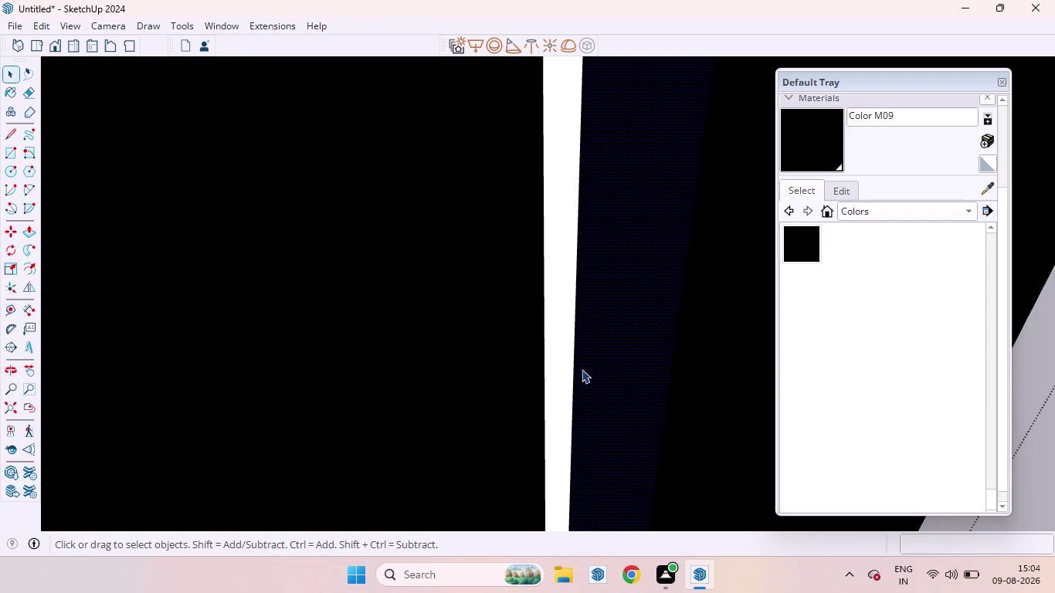
scroll(down, 3)
scroll(down, 3)
scroll(down, 3)
scroll(down, 3)
scroll(up, 3)
scroll(down, 3)
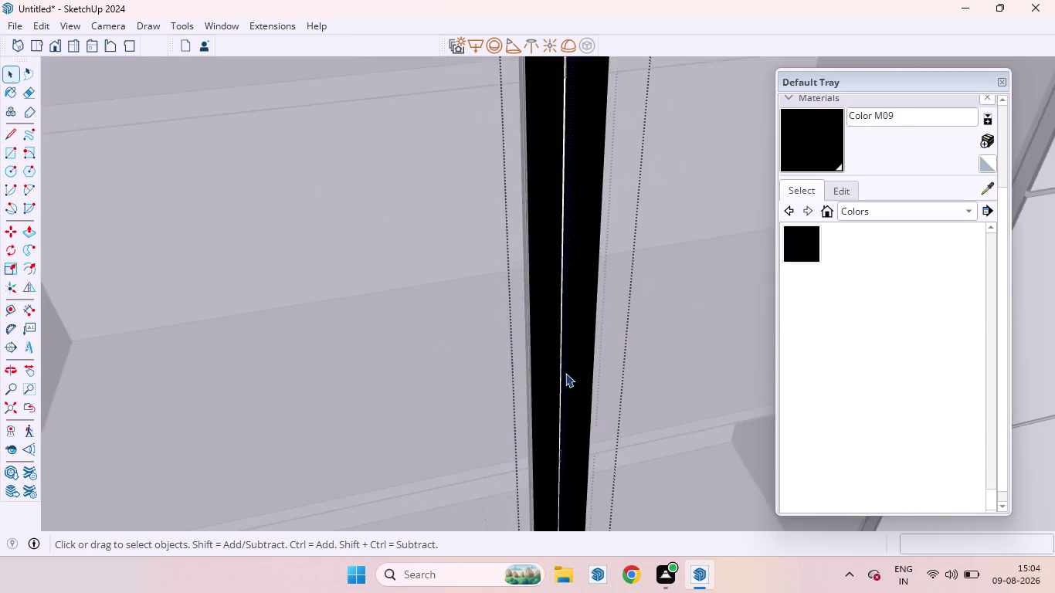
scroll(down, 3)
scroll(down, 3)
scroll(down, 3)
scroll(up, 3)
scroll(down, 3)
click(217, 387)
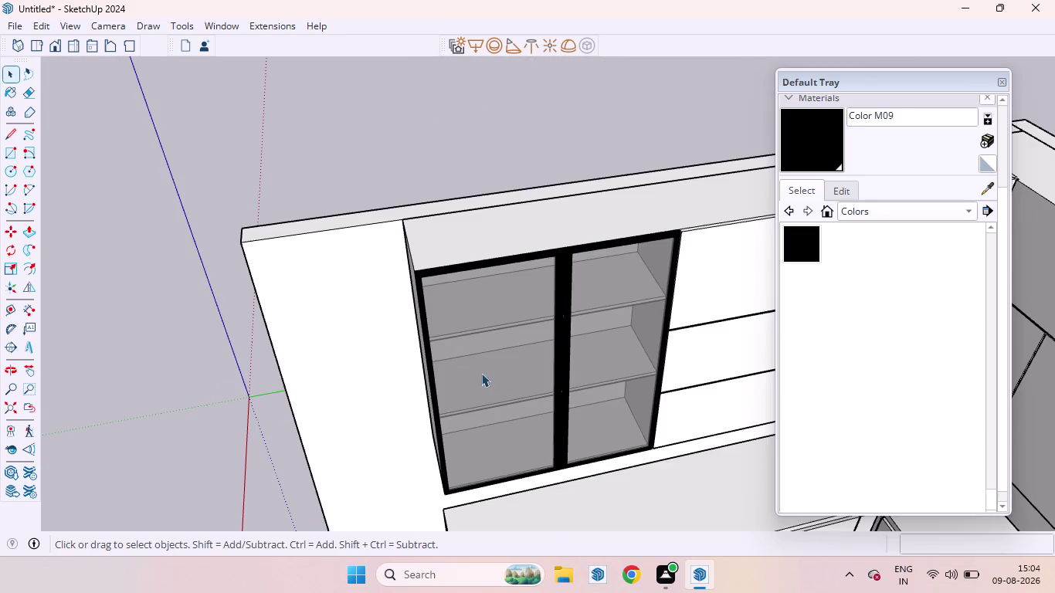
Push the centre stile's inner face by the previous distance, then zoom to extents.
middle_drag(555, 401, 695, 254)
scroll(up, 3)
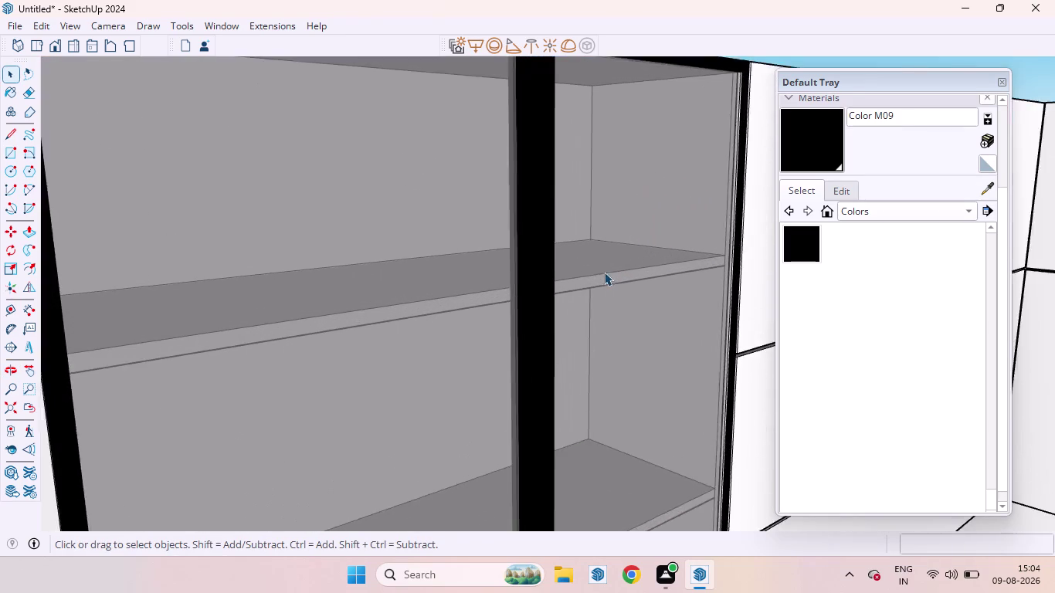
scroll(up, 3)
middle_drag(618, 305, 406, 325)
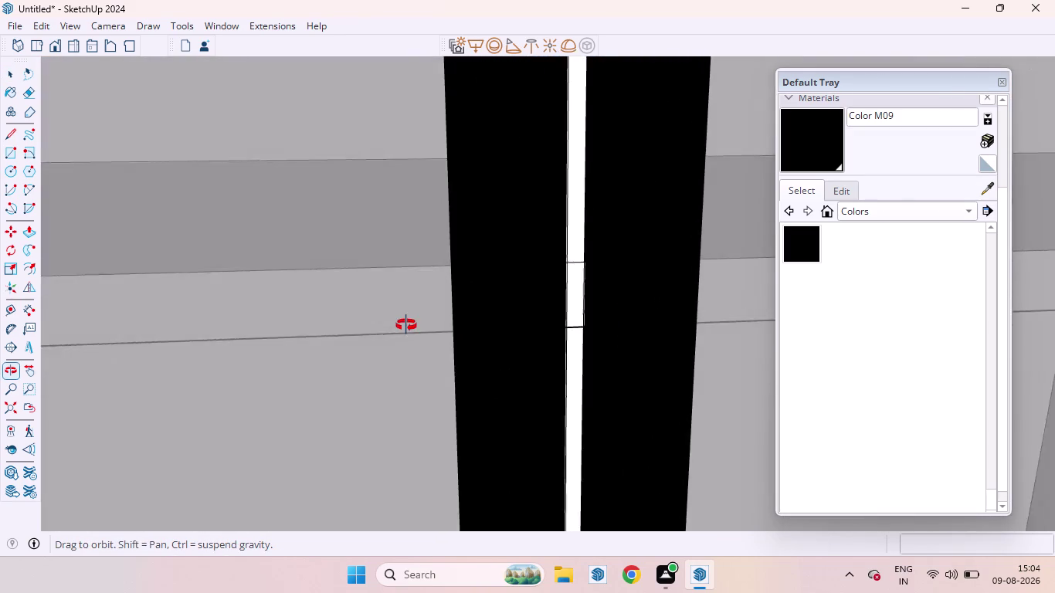
middle_drag(407, 325, 294, 336)
scroll(up, 3)
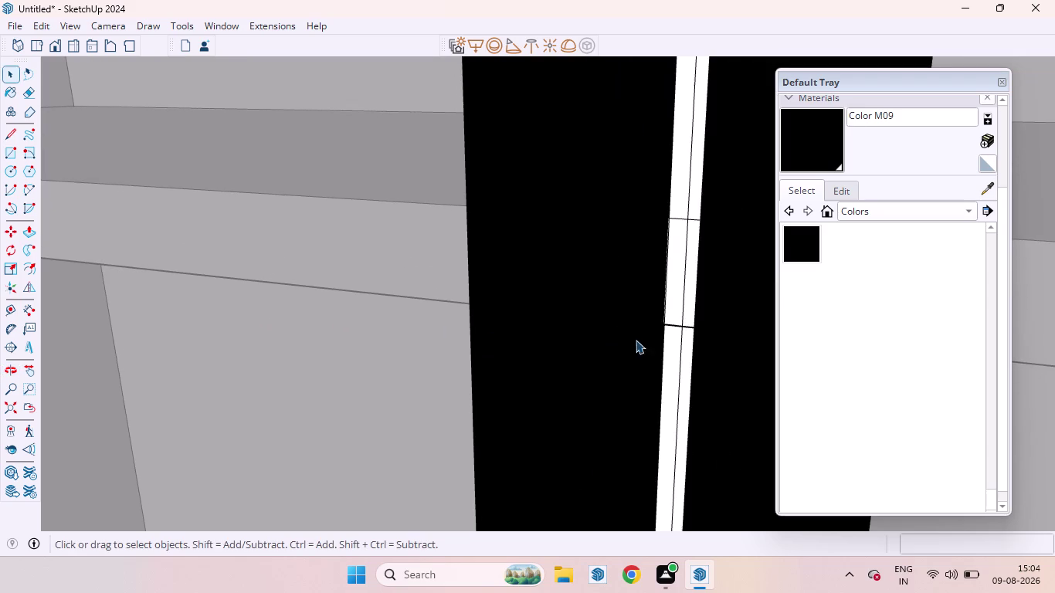
middle_drag(658, 342, 598, 350)
scroll(up, 3)
click(644, 339)
triple_click(644, 339)
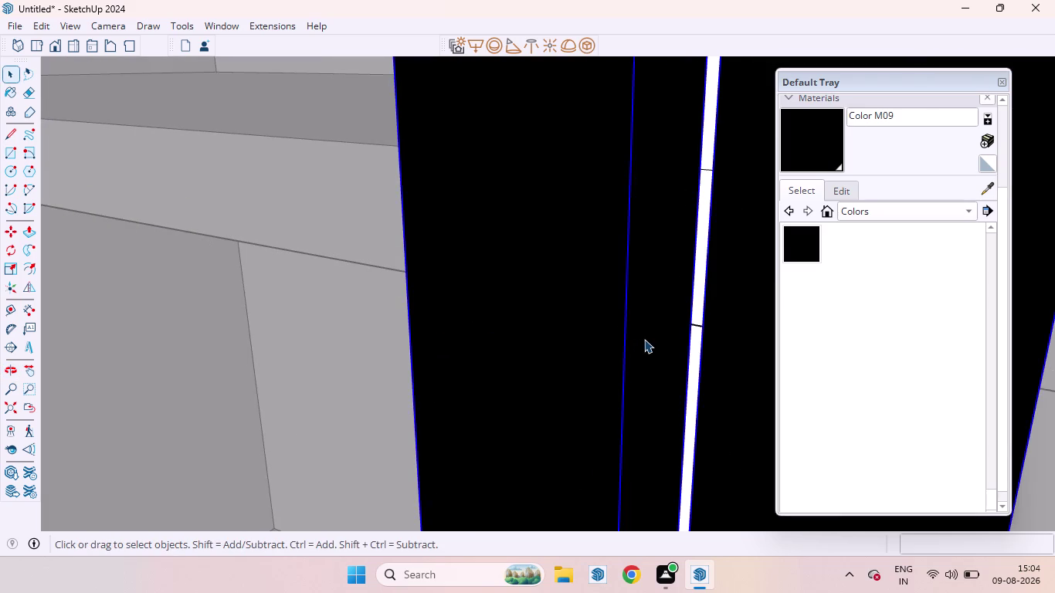
click(644, 339)
click(645, 360)
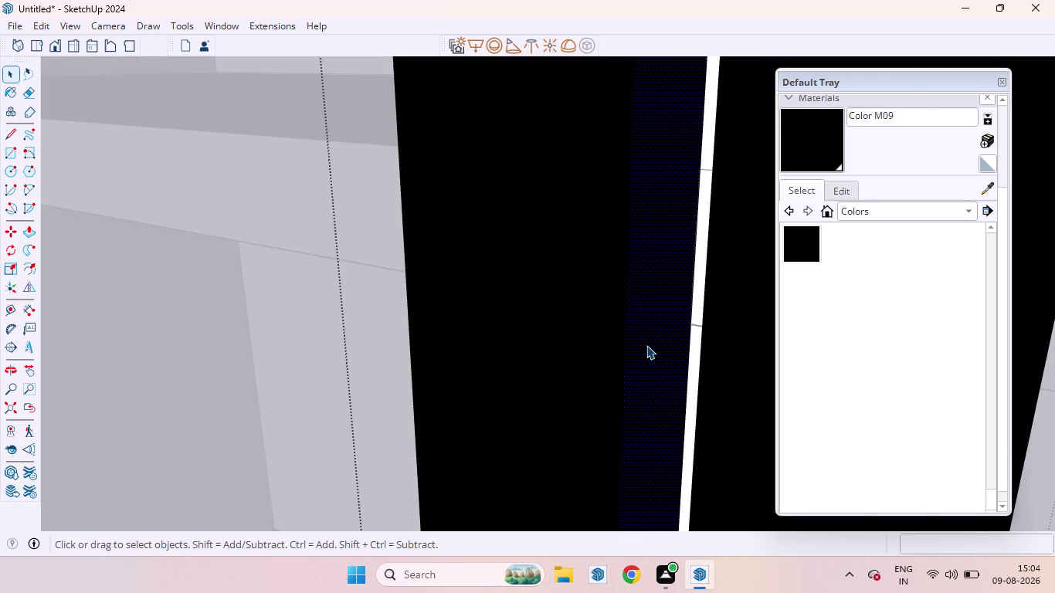
key(p)
double_click(647, 340)
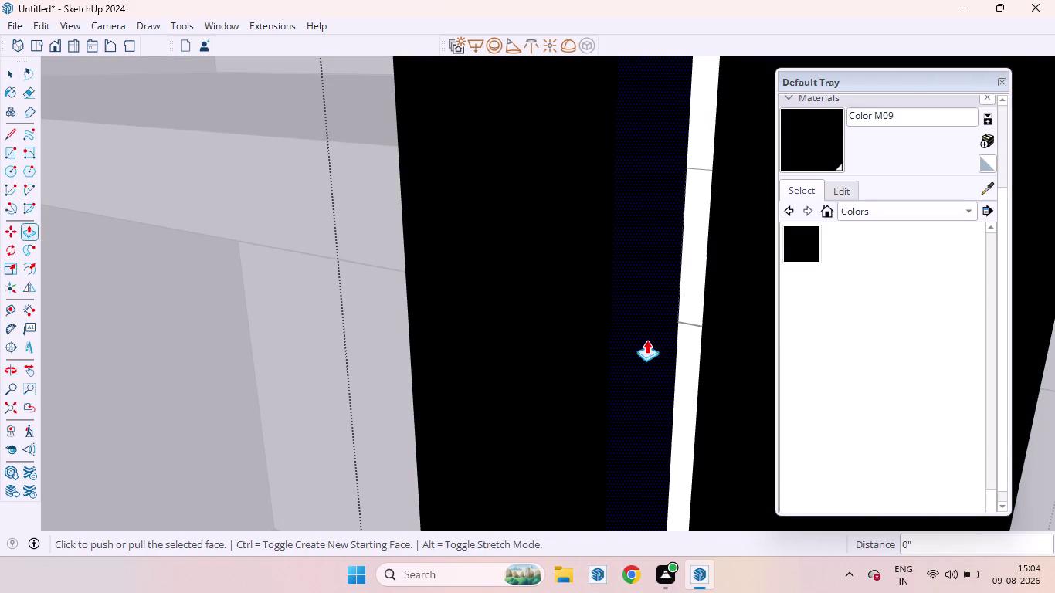
scroll(down, 3)
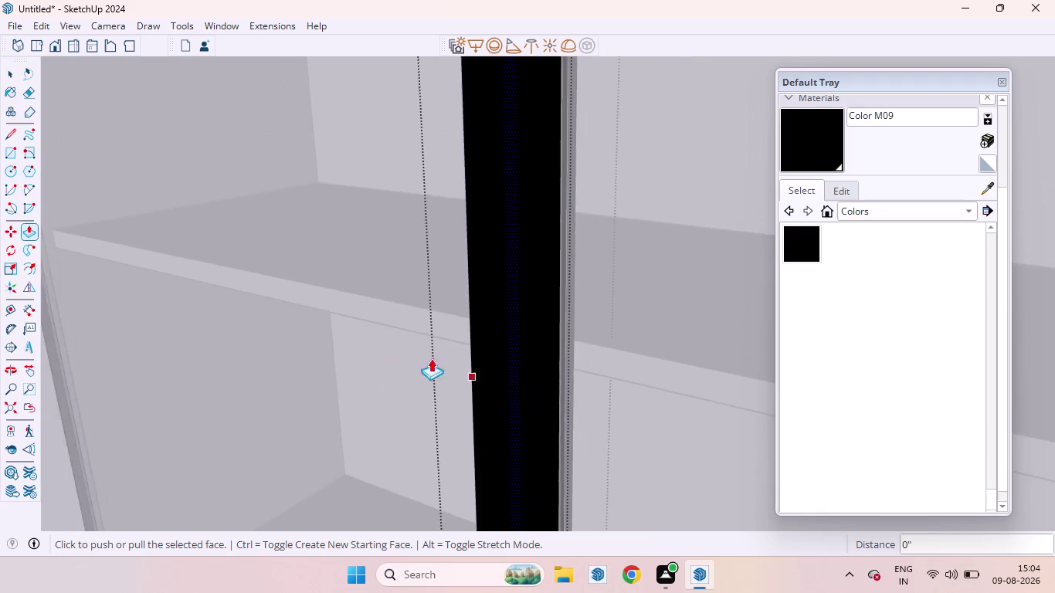
scroll(down, 3)
scroll(down, 3)
click(12, 394)
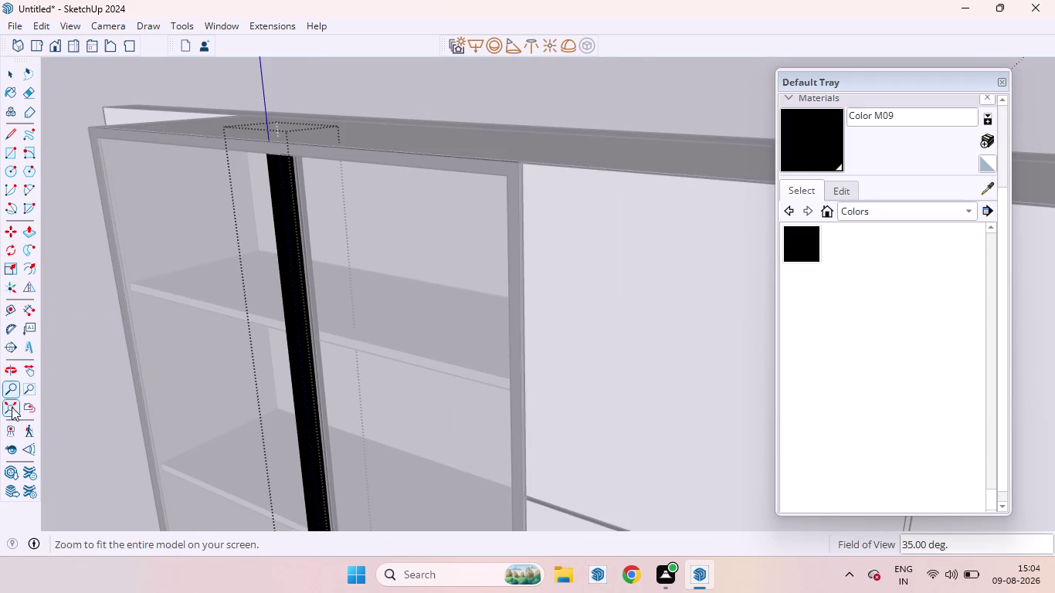
click(11, 407)
Draw two lines down the black bottom rail beneath the stile gap, splitting off its face.
click(17, 405)
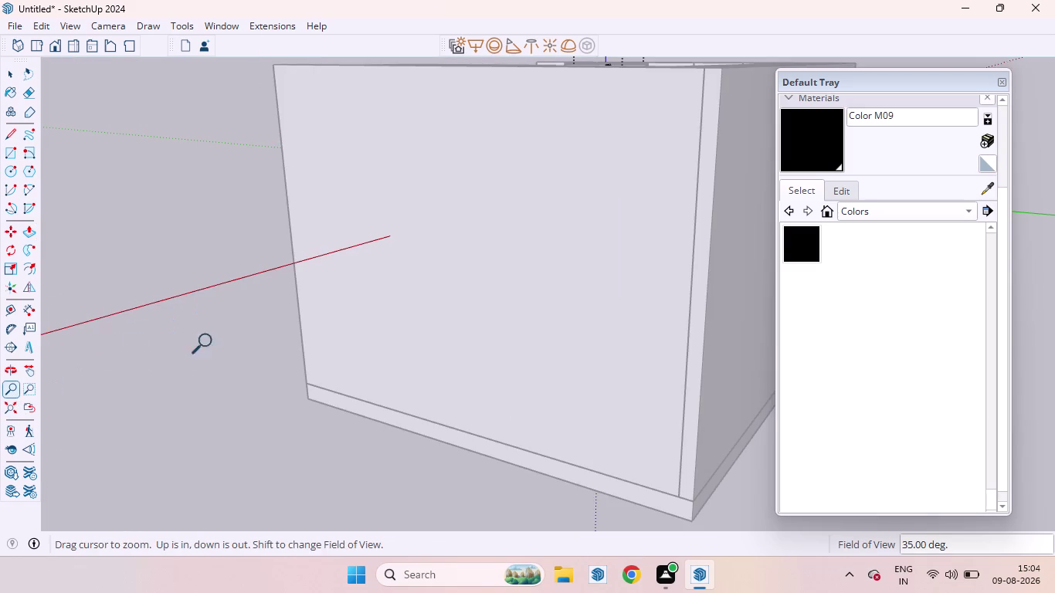
key(space)
click(191, 418)
middle_drag(184, 356, 678, 393)
scroll(down, 3)
scroll(up, 3)
scroll(up, 3)
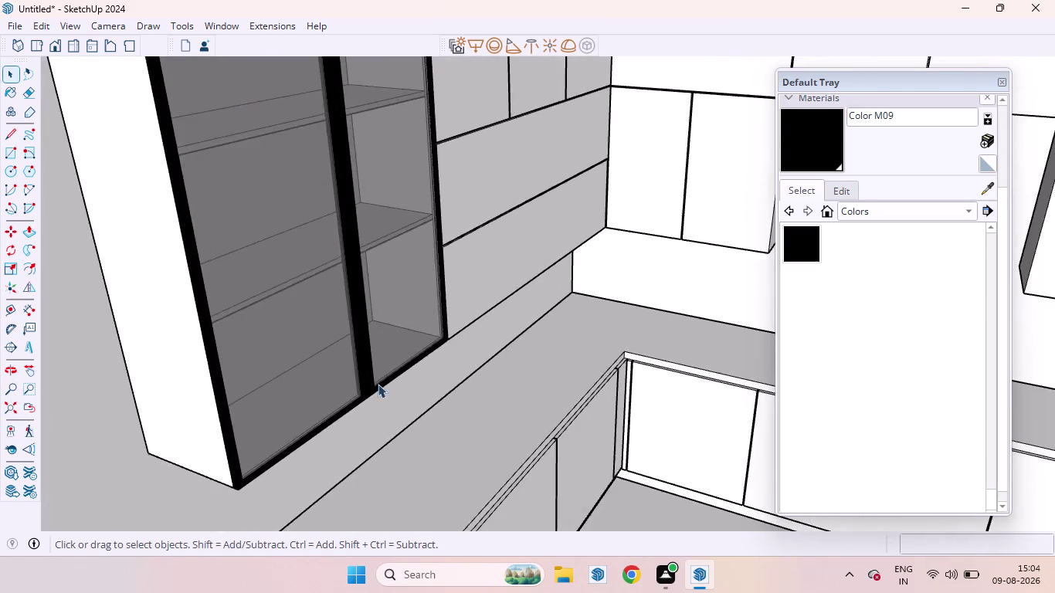
scroll(up, 3)
scroll(down, 3)
scroll(up, 3)
middle_drag(353, 302, 334, 374)
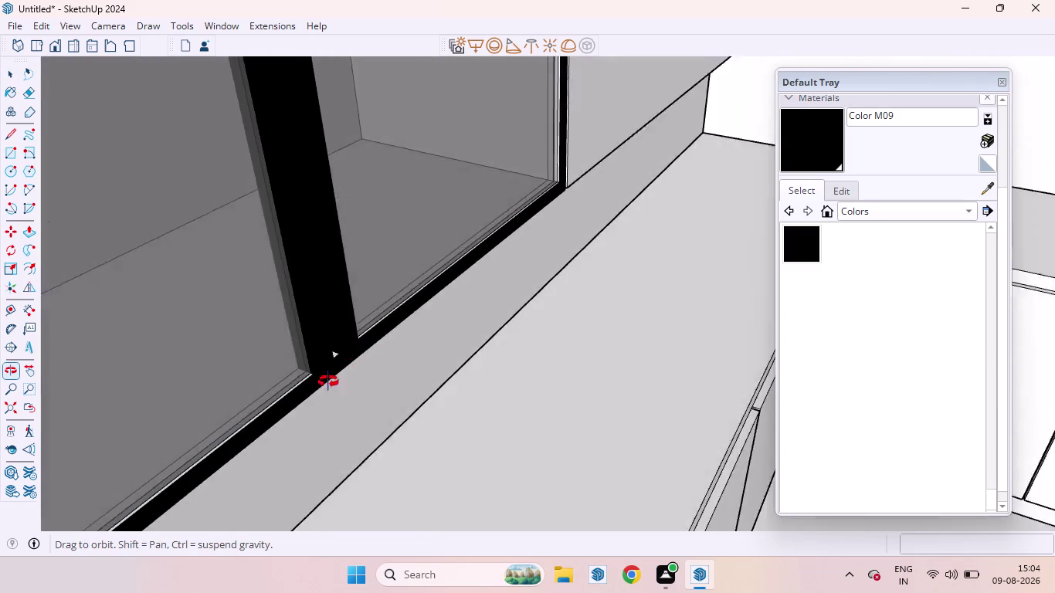
middle_drag(334, 374, 176, 325)
scroll(up, 3)
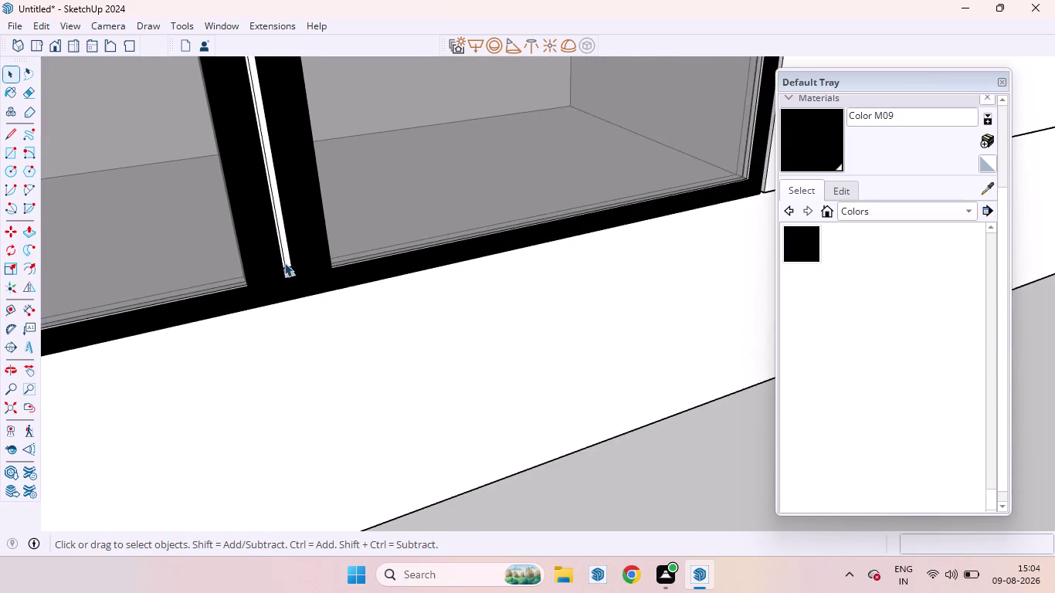
scroll(up, 3)
middle_drag(300, 323, 243, 283)
scroll(up, 3)
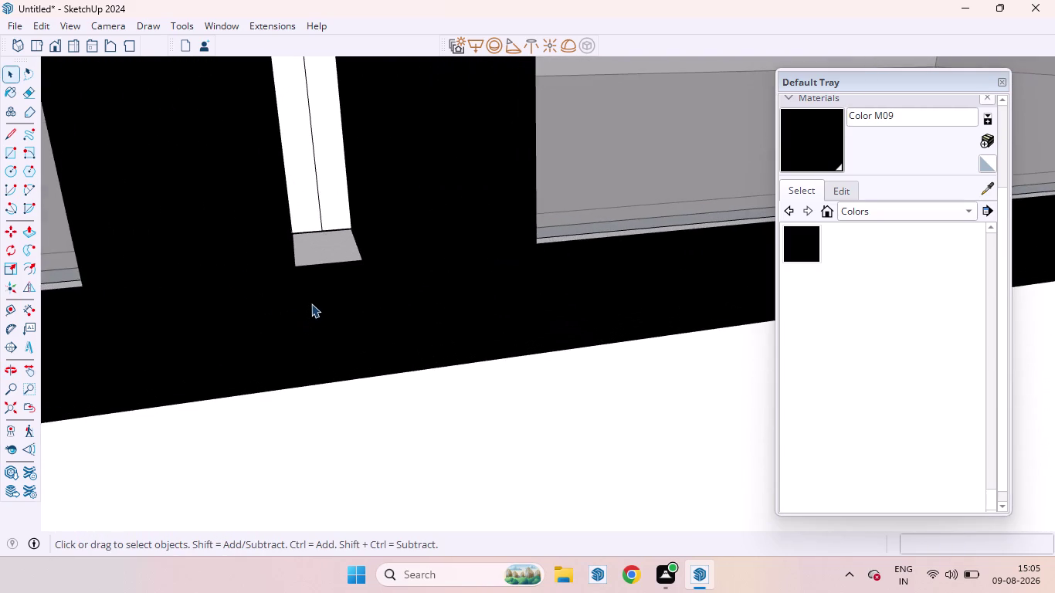
scroll(up, 3)
middle_drag(311, 304, 295, 238)
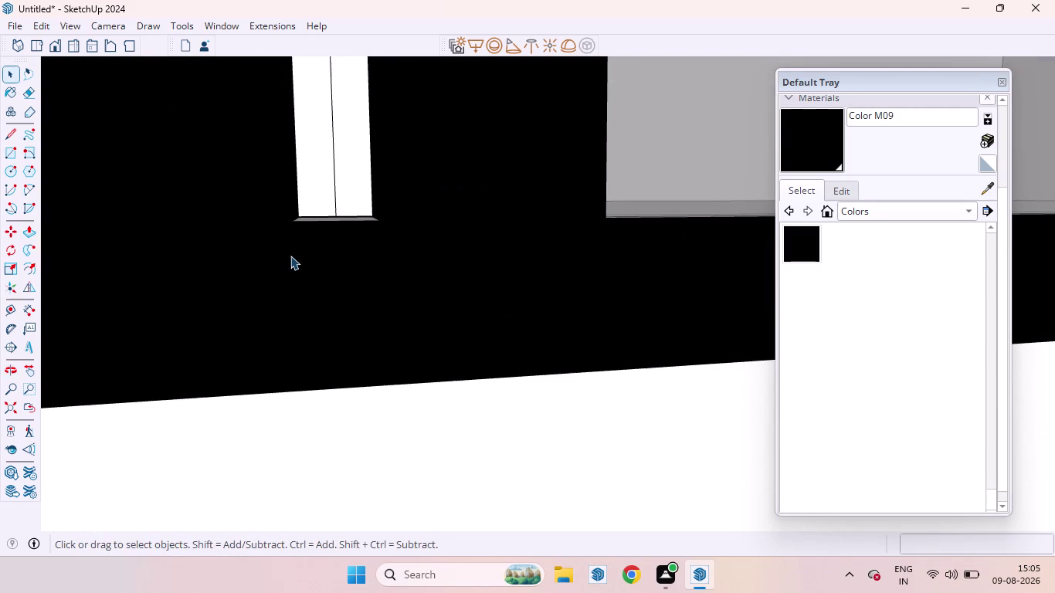
key(l)
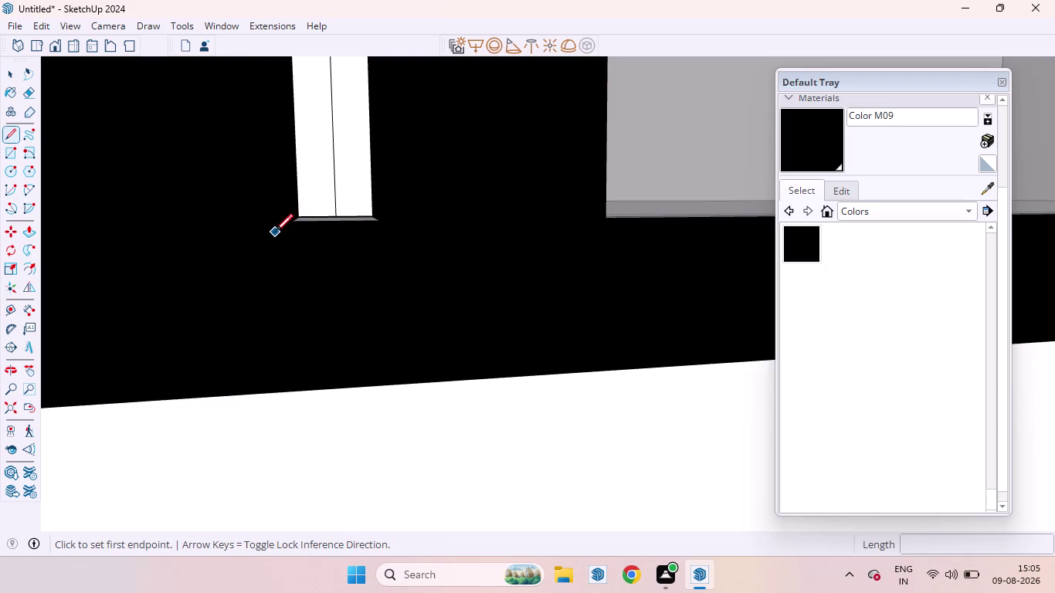
click(285, 222)
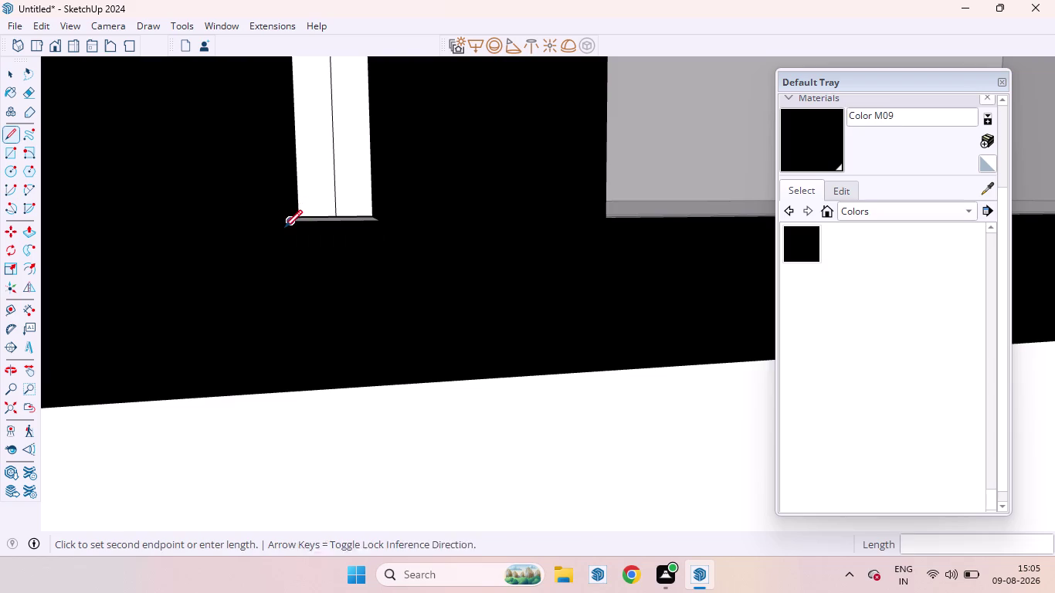
click(303, 395)
click(388, 225)
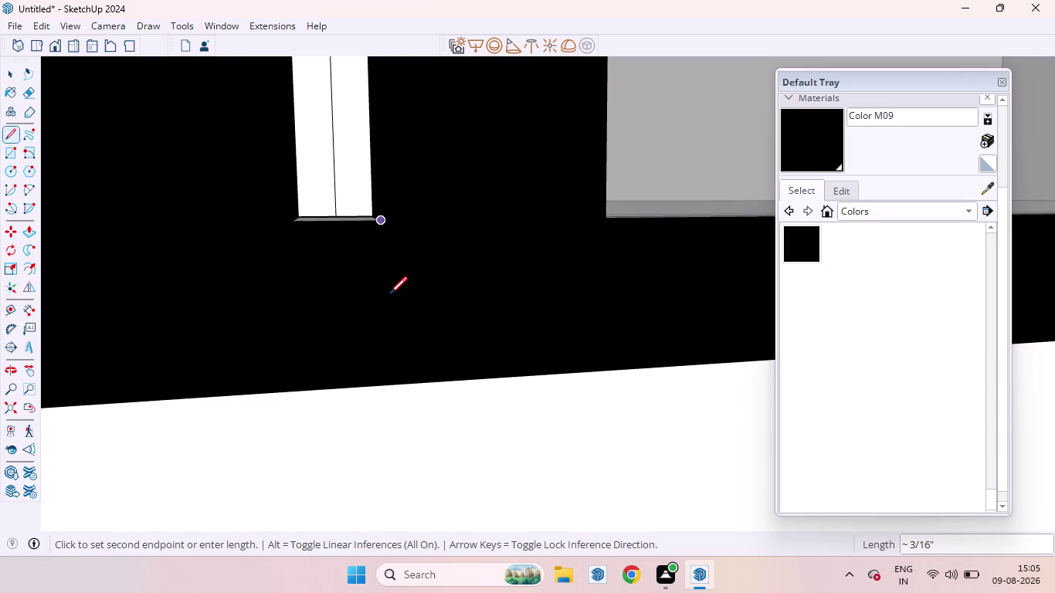
click(389, 378)
key(space)
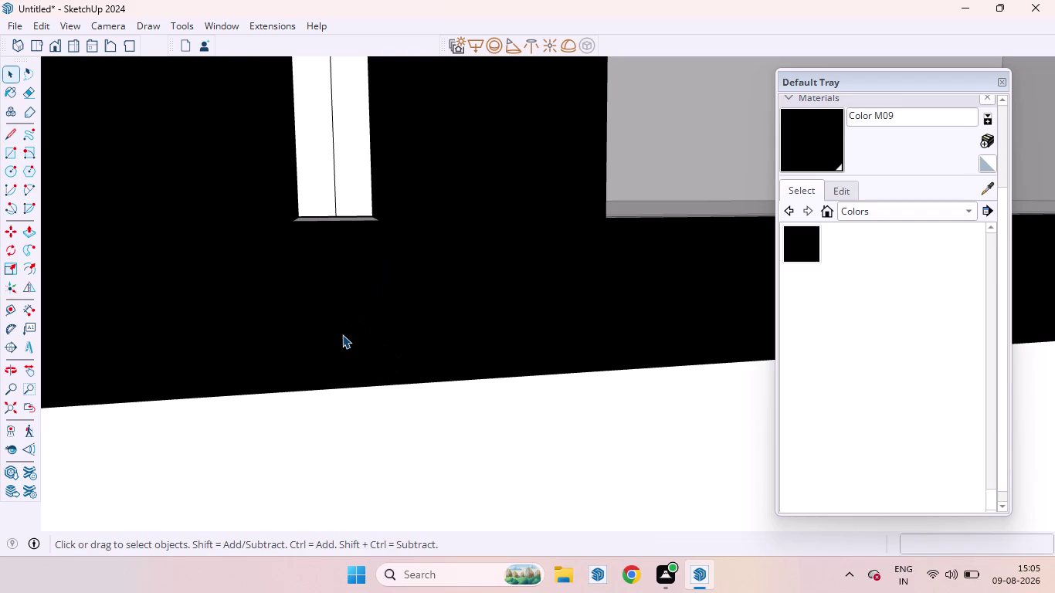
Push the split rail face in by 17 mm.
click(342, 335)
key(p)
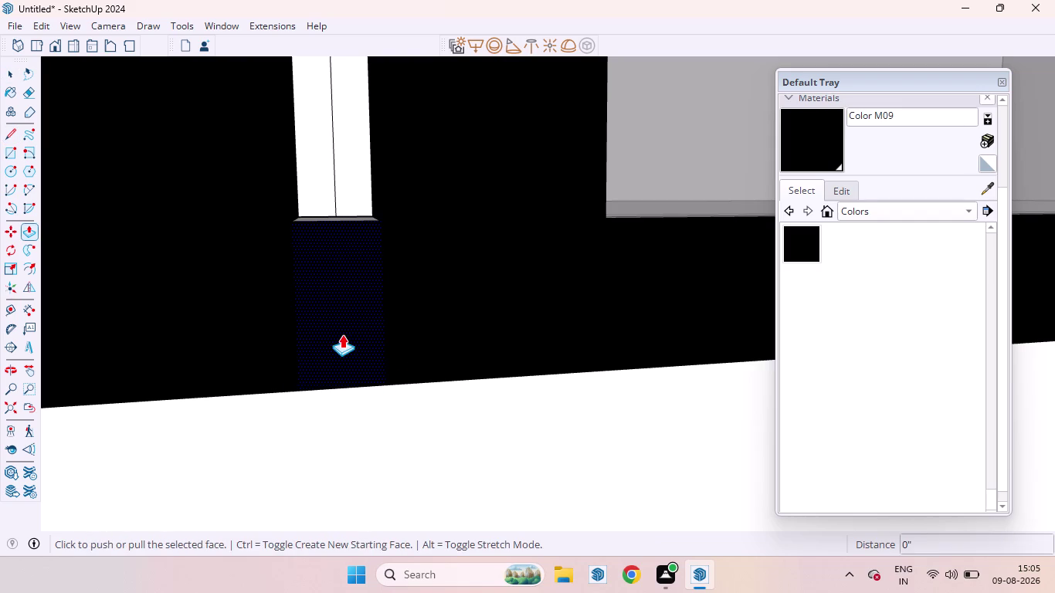
drag(342, 334, 344, 290)
key(1)
text(7)
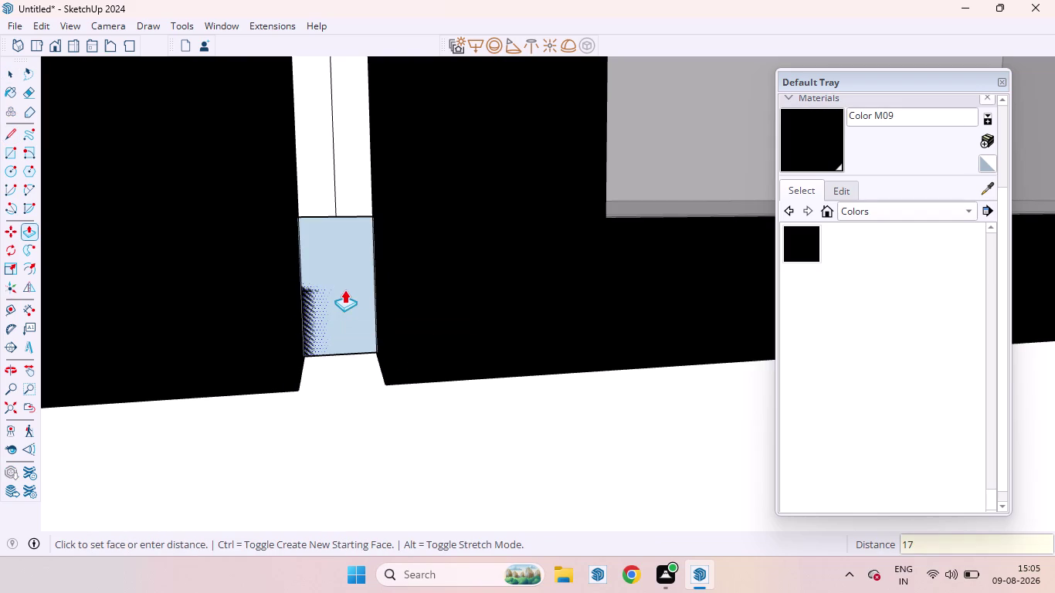
drag(344, 289, 345, 292)
text(MM)
key(Return)
key(space)
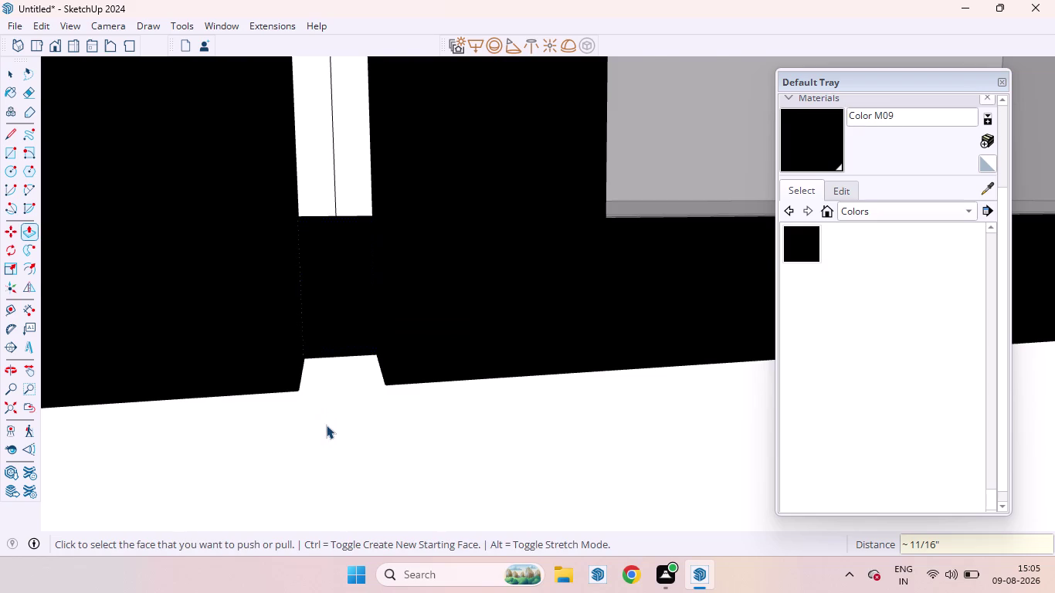
scroll(down, 3)
scroll(down, 3)
scroll(up, 3)
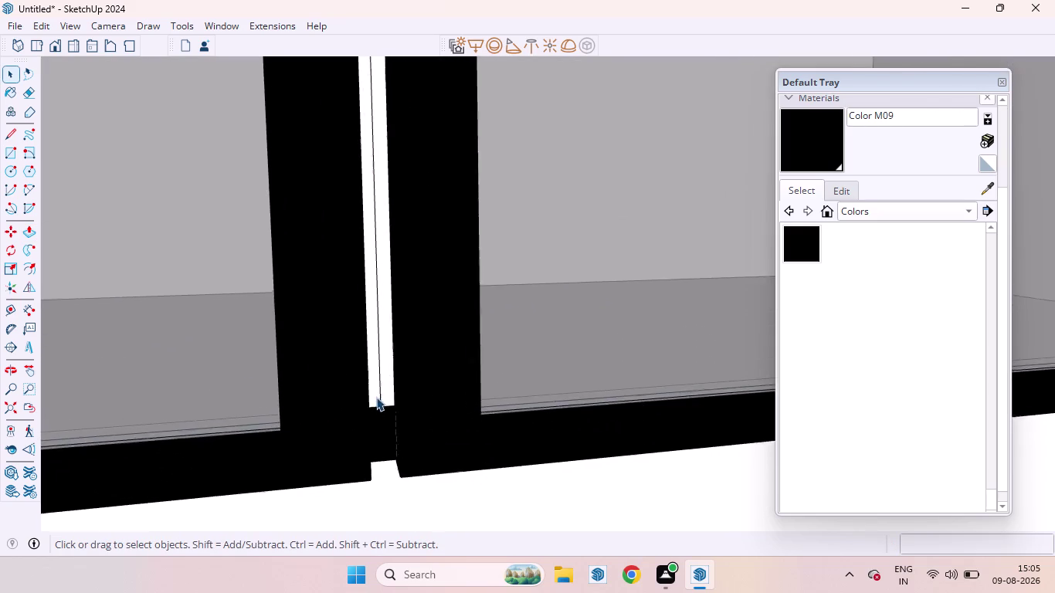
Apply the Default material to the filler faces at the foot of the shutter gap.
scroll(up, 3)
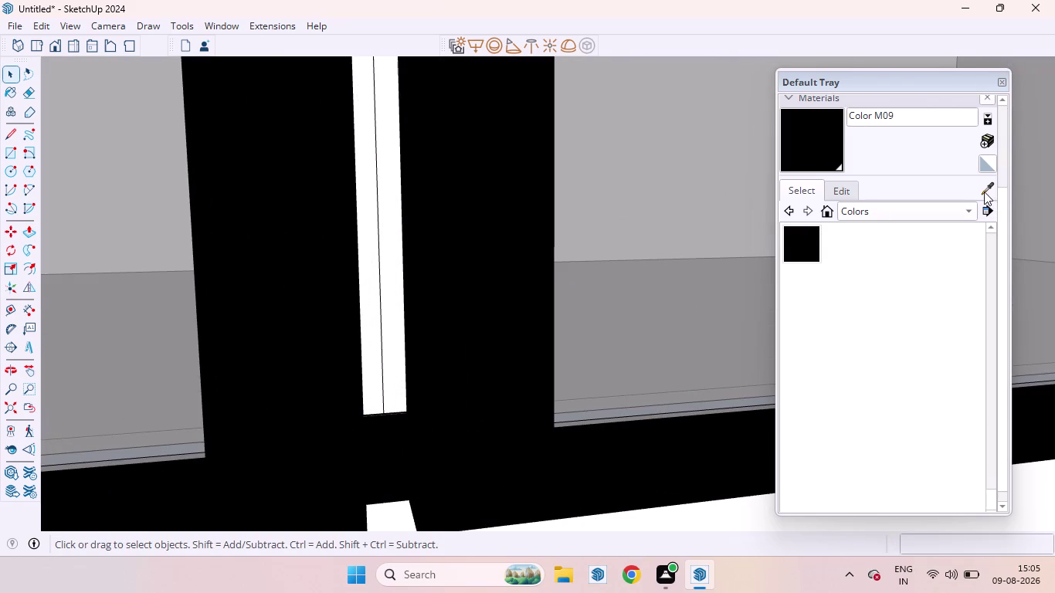
click(984, 192)
scroll(up, 3)
click(392, 311)
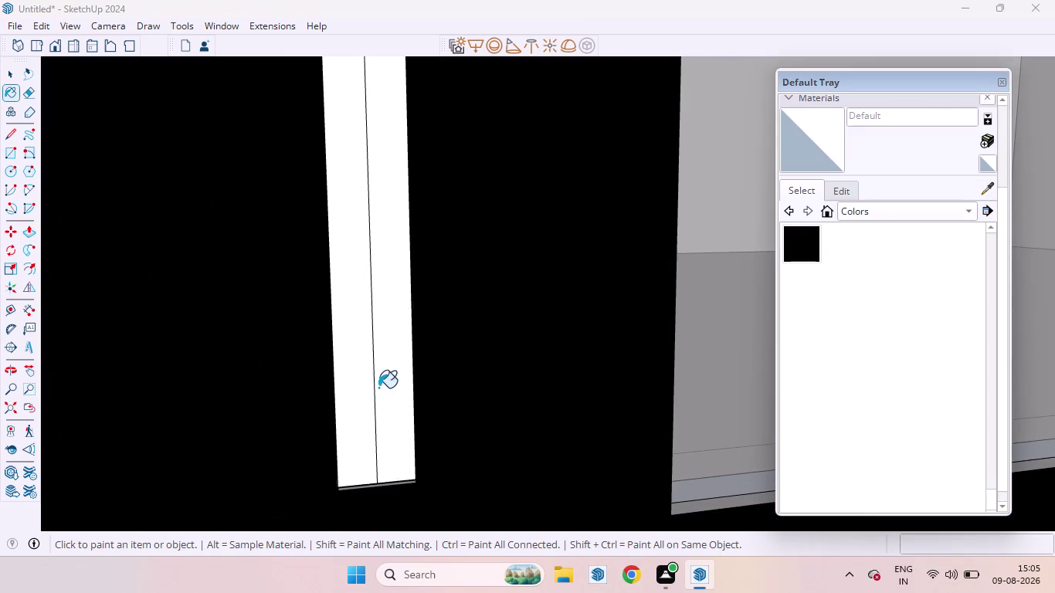
scroll(down, 3)
scroll(up, 3)
click(373, 473)
scroll(down, 3)
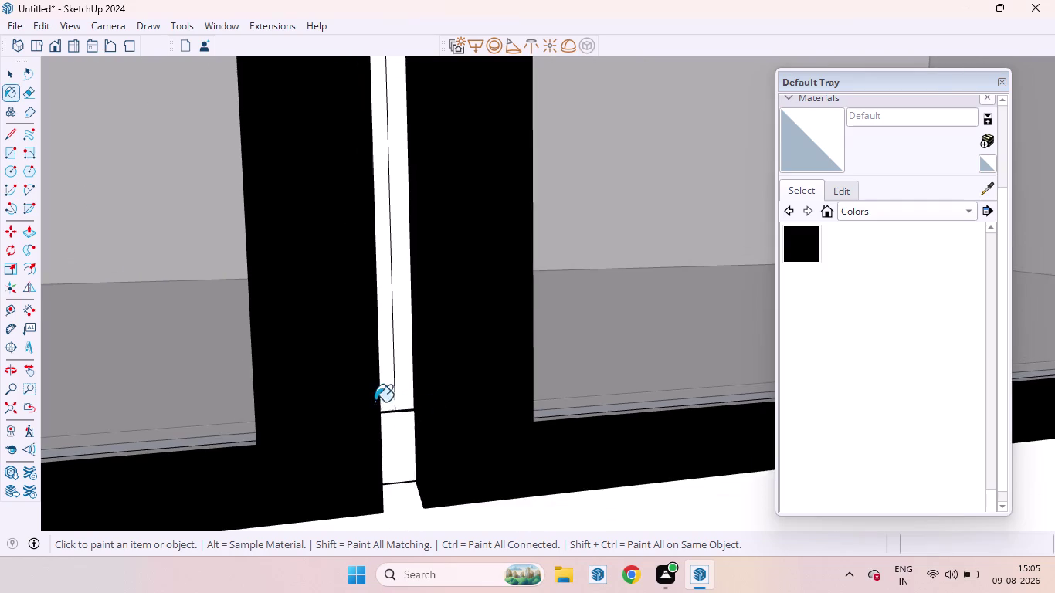
scroll(down, 3)
scroll(down, 3)
scroll(down, 3)
scroll(down, 3)
scroll(down, 3)
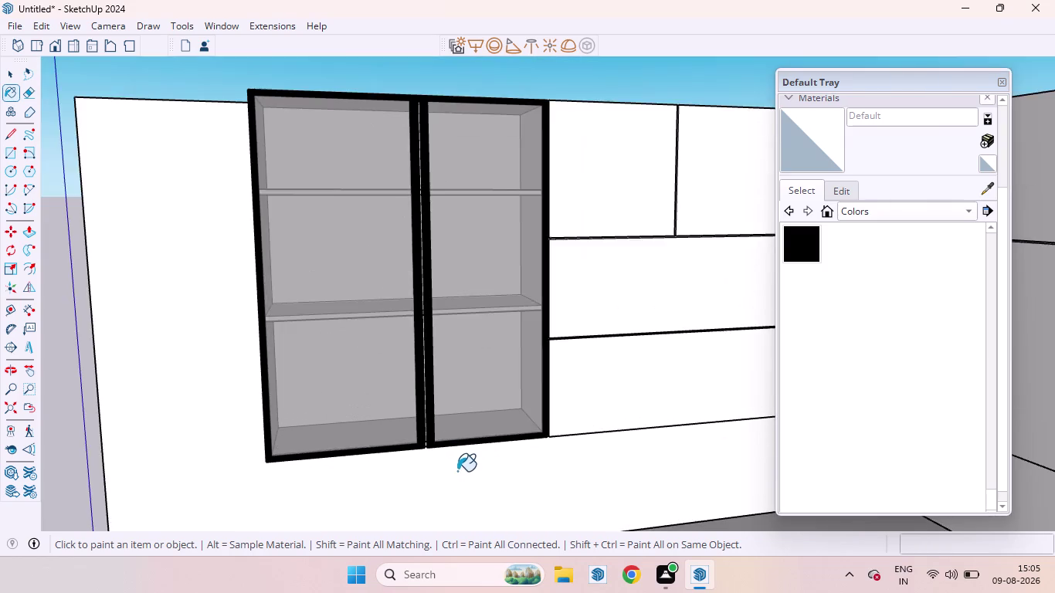
scroll(down, 3)
Fit the whole kitchen in view, then orbit back to the top of the centre stile.
click(12, 402)
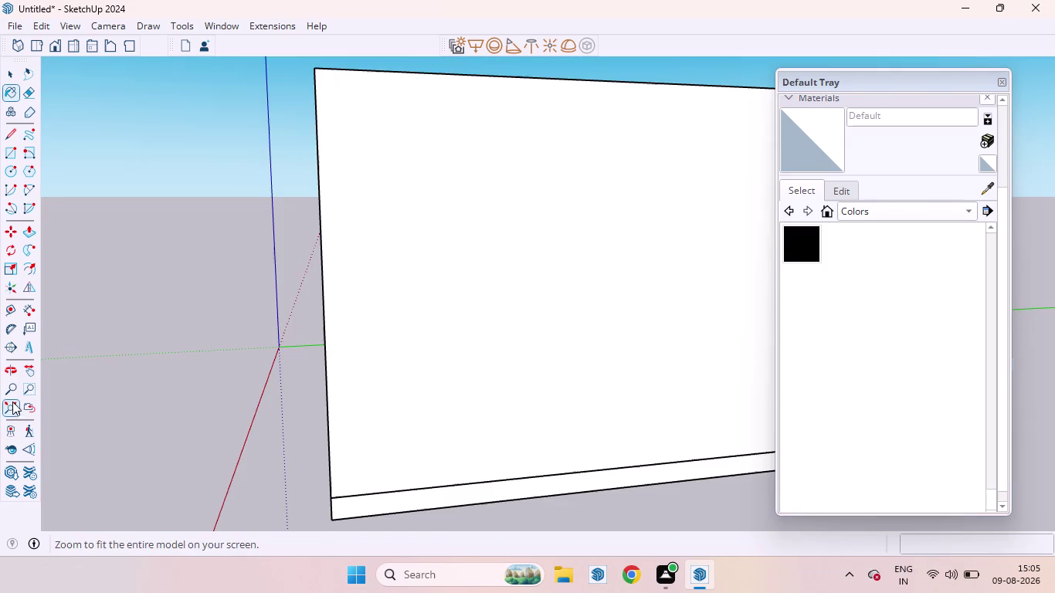
scroll(up, 3)
middle_drag(196, 270, 427, 424)
key(space)
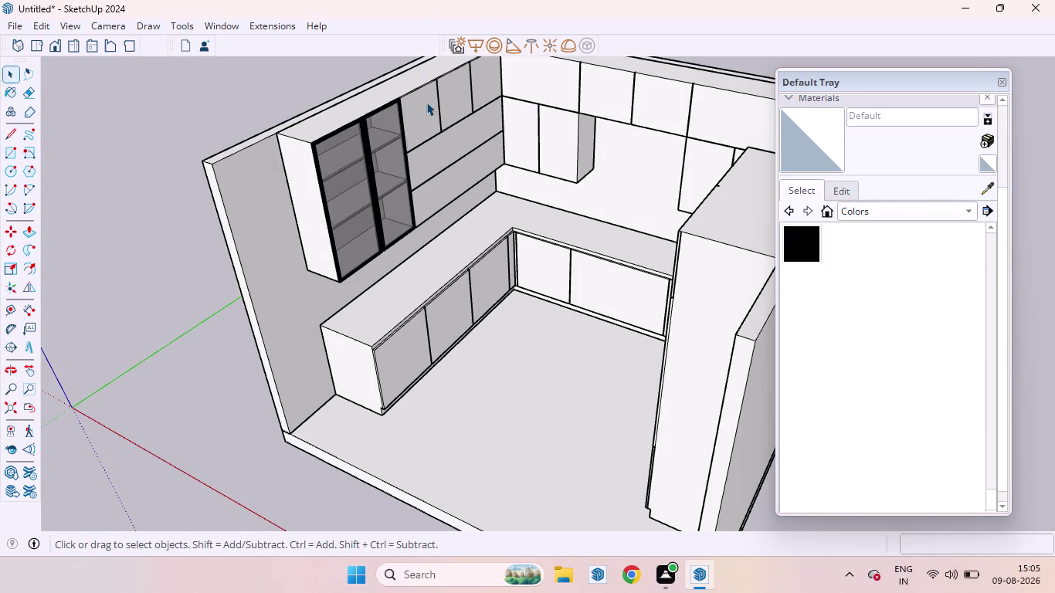
scroll(up, 3)
scroll(down, 3)
scroll(up, 3)
scroll(down, 3)
scroll(up, 3)
middle_drag(271, 190, 166, 173)
scroll(up, 3)
middle_drag(158, 152, 161, 103)
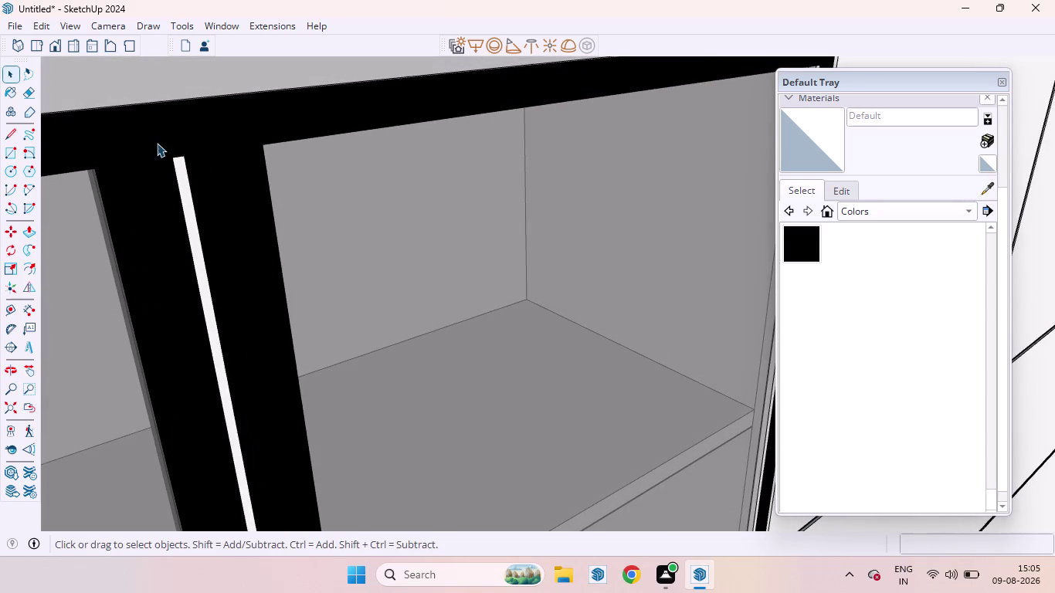
Draw two vertical lines from the white strip's top up to the top rail edge.
key(l)
scroll(up, 3)
scroll(down, 3)
scroll(up, 3)
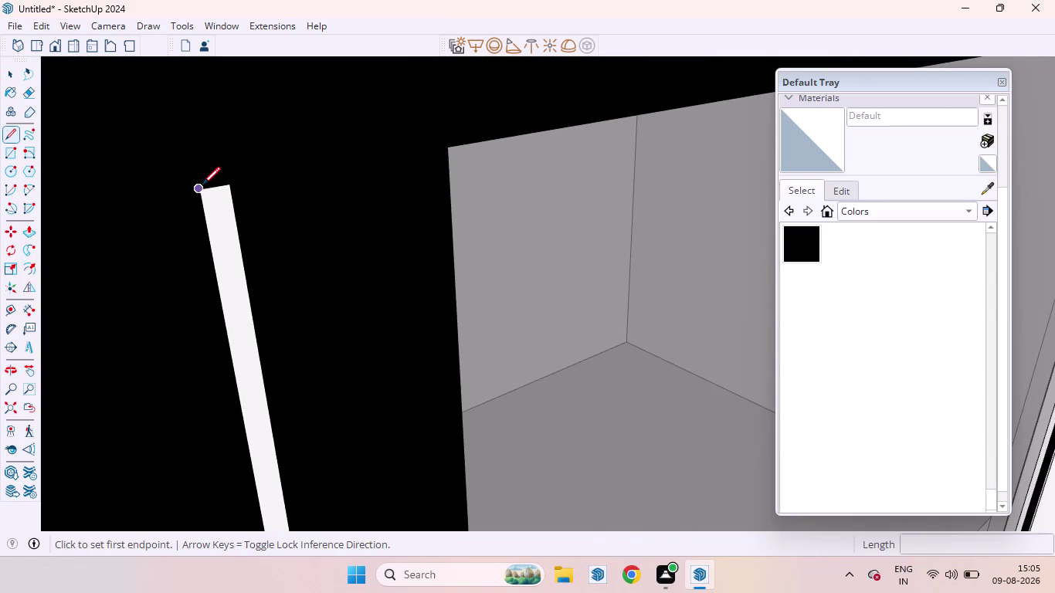
click(202, 185)
scroll(down, 3)
scroll(down, 3)
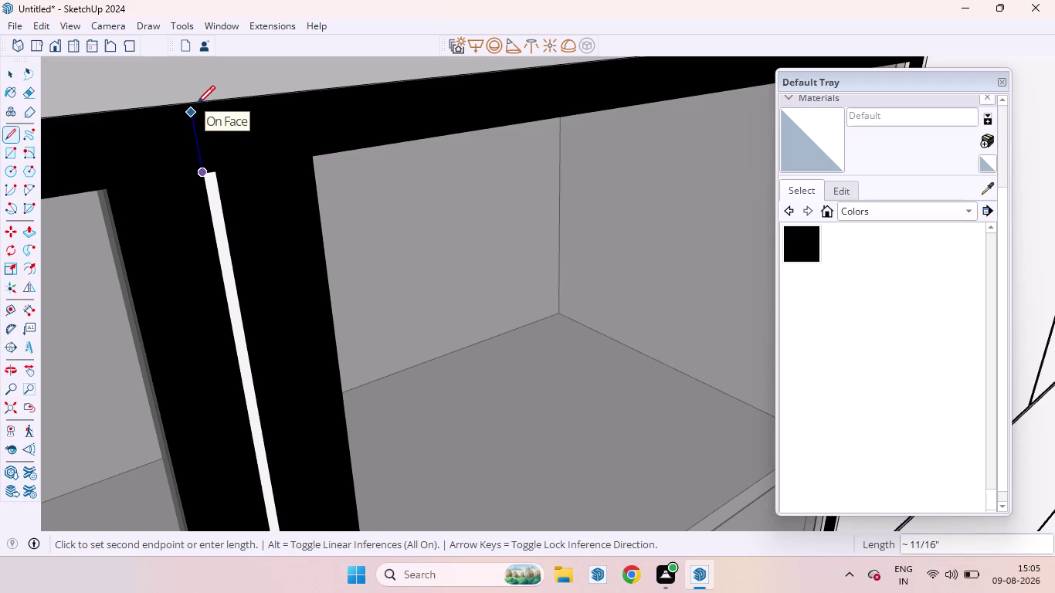
key(Up)
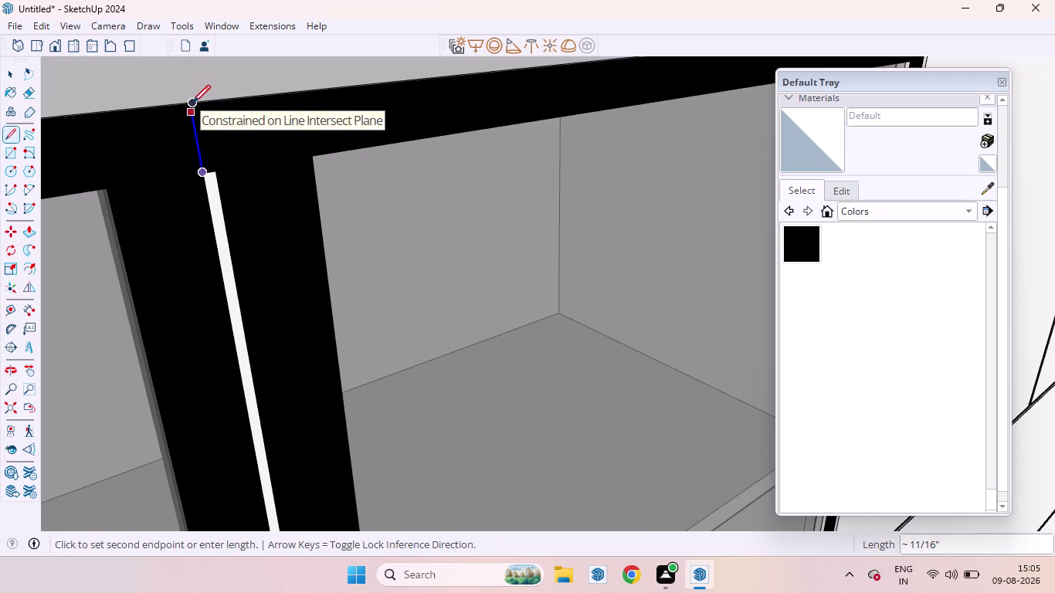
click(192, 103)
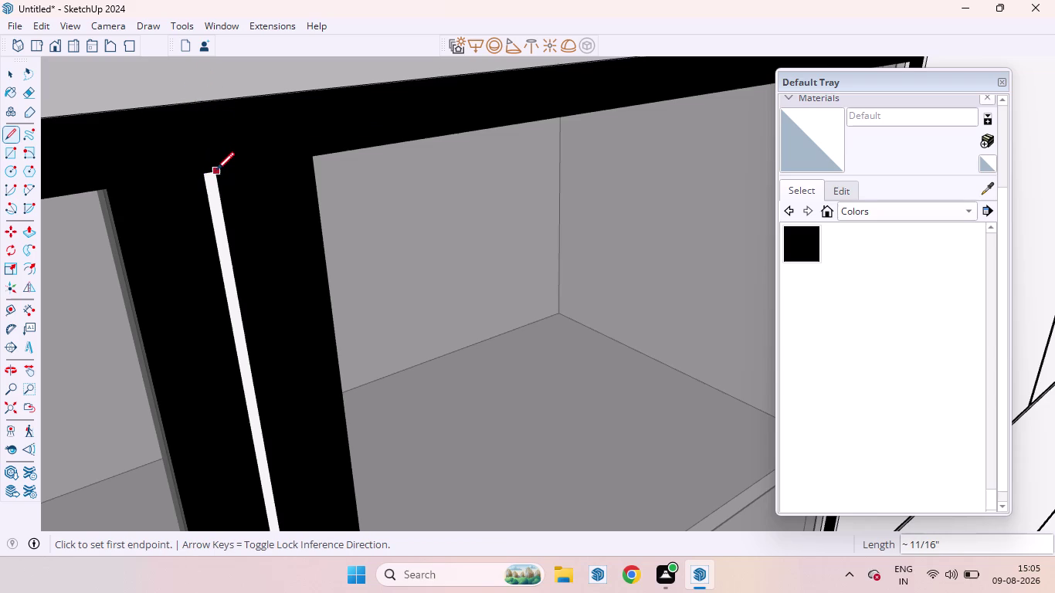
scroll(up, 3)
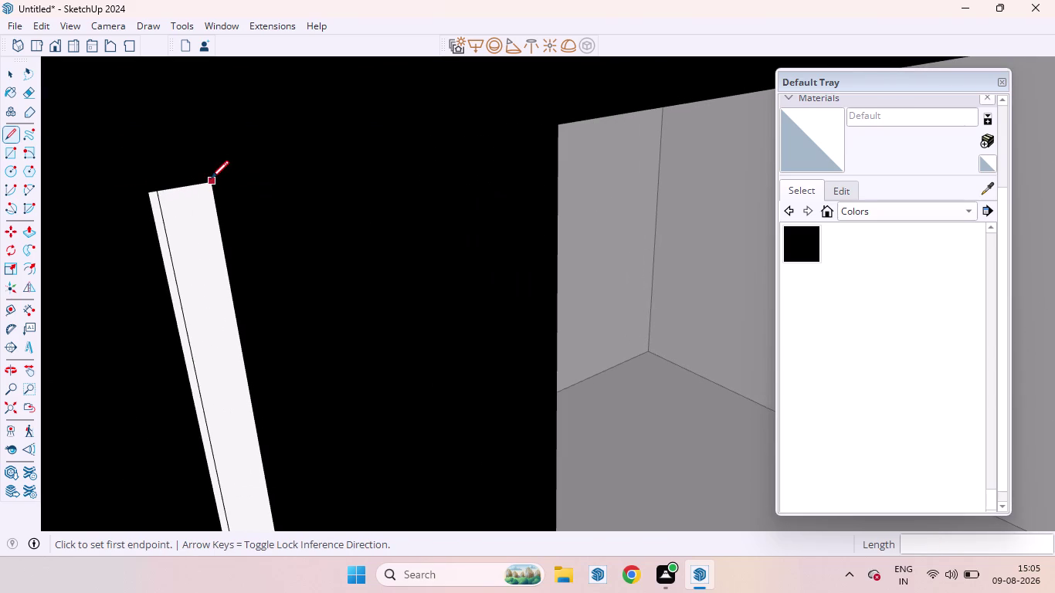
click(211, 179)
scroll(down, 3)
scroll(down, 3)
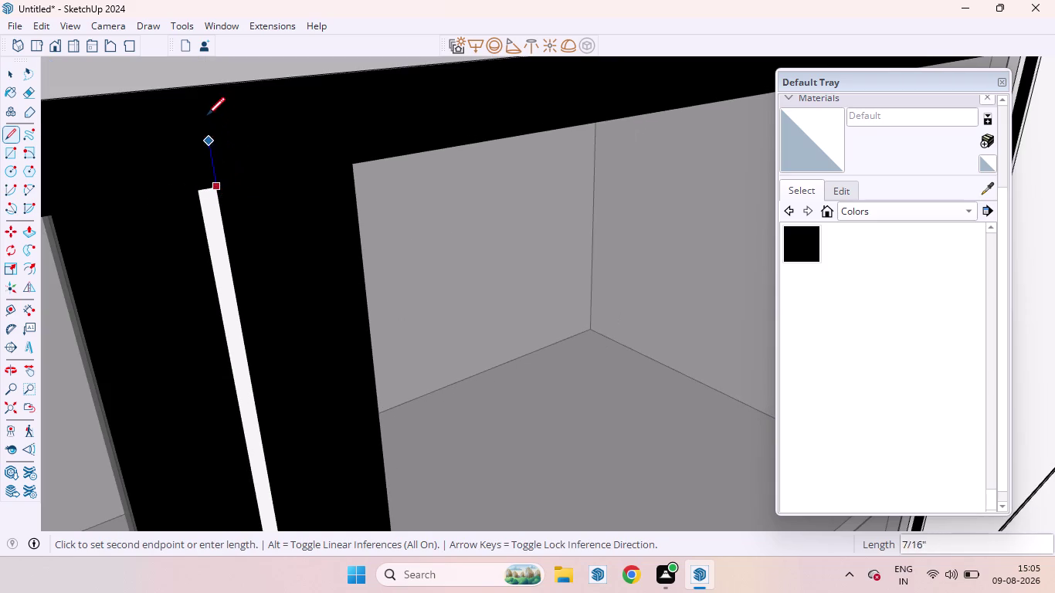
click(202, 90)
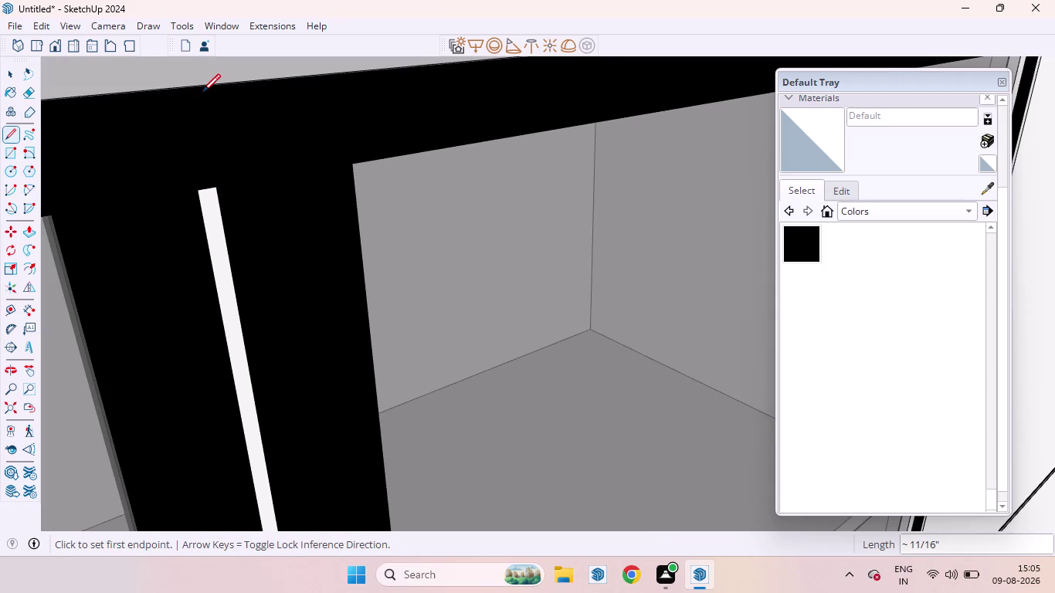
Push the narrow face above the strip back by the previous depth, cutting the rail.
key(space)
click(202, 148)
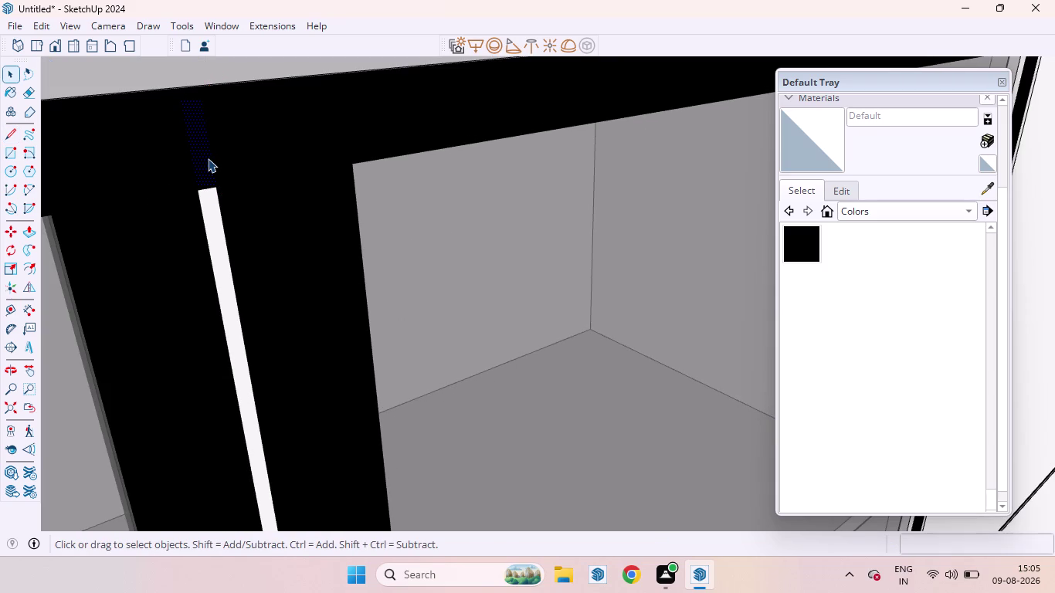
key(p)
double_click(207, 158)
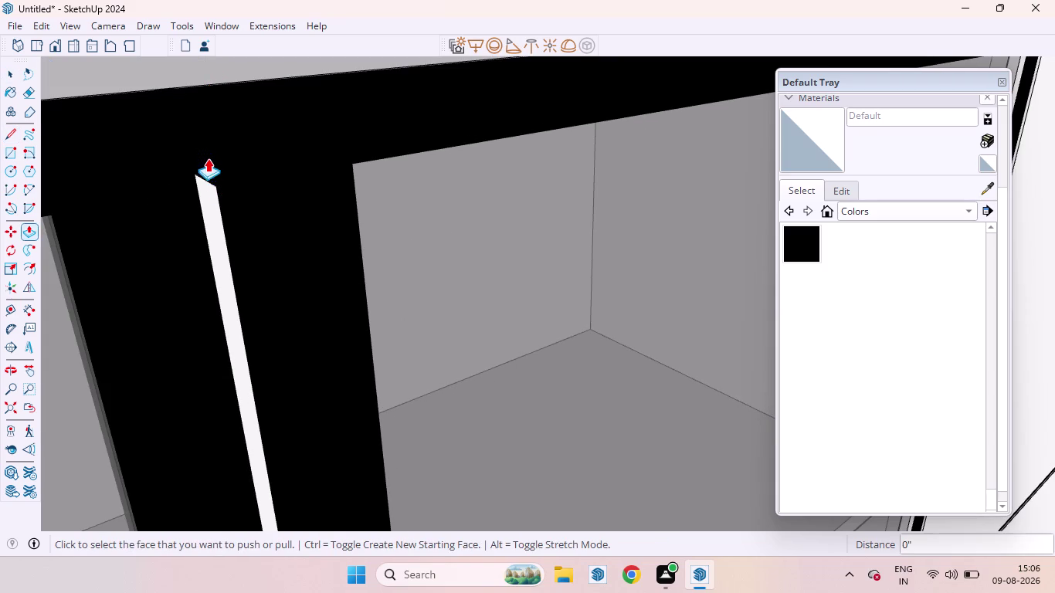
key(space)
middle_drag(226, 215, 168, 190)
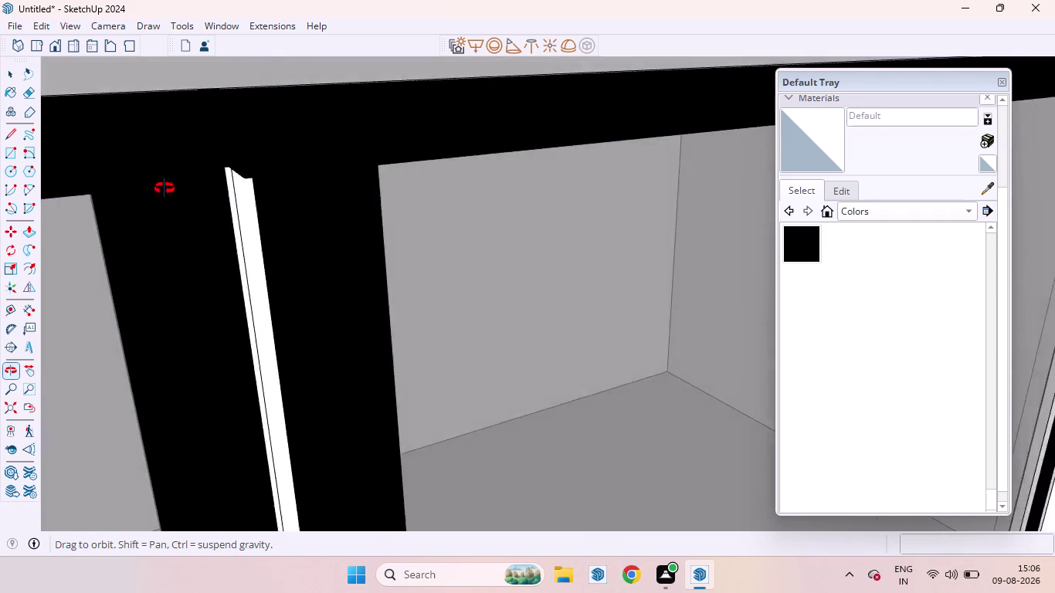
middle_drag(168, 191, 77, 118)
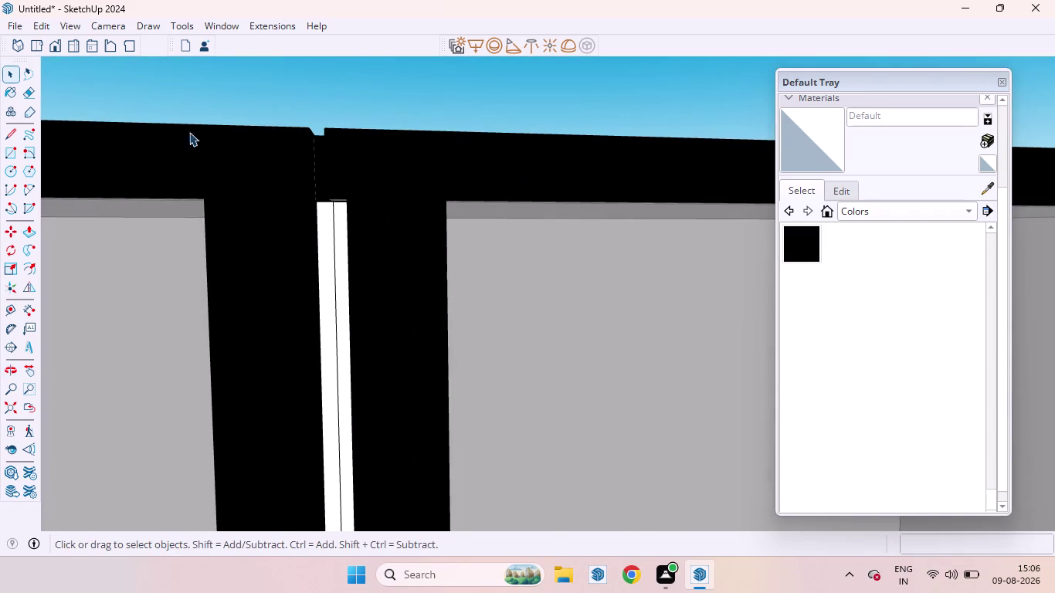
Paint a face at the top of the shutter gap with the black material.
scroll(up, 3)
scroll(up, 3)
middle_drag(362, 169, 392, 200)
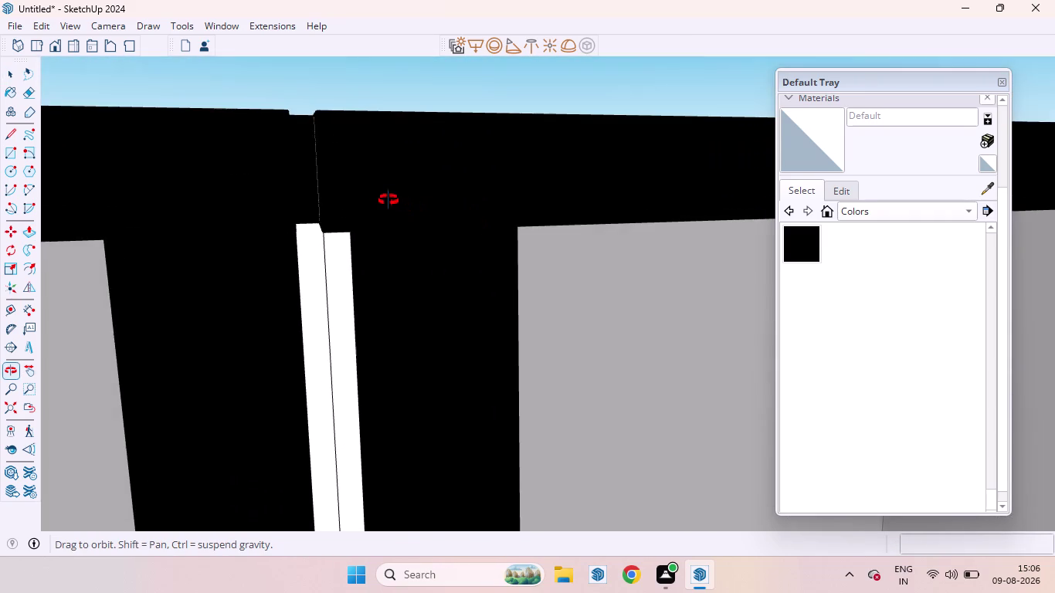
middle_drag(391, 200, 387, 200)
click(977, 189)
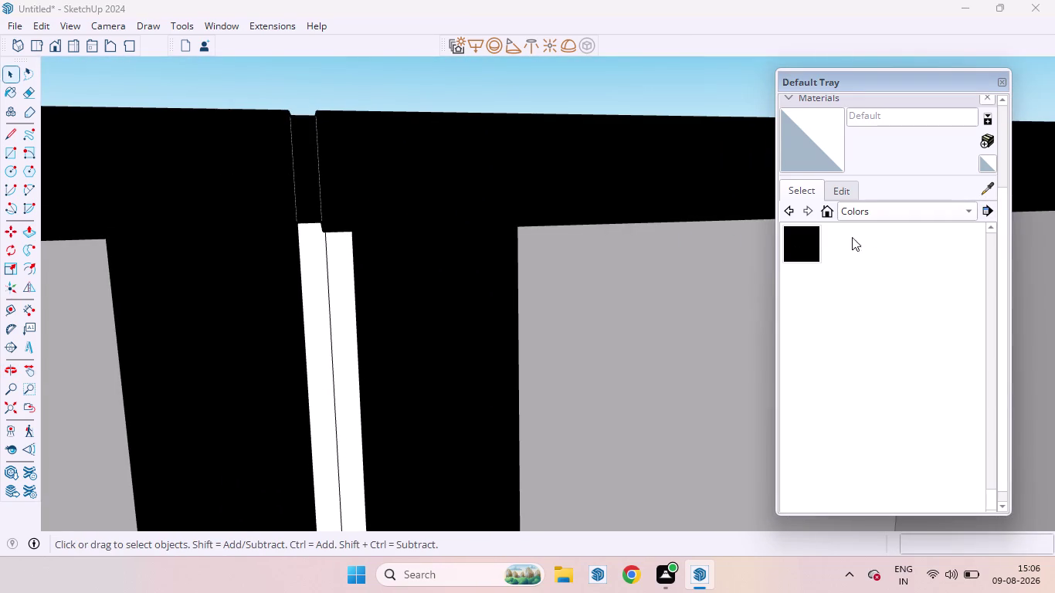
scroll(up, 3)
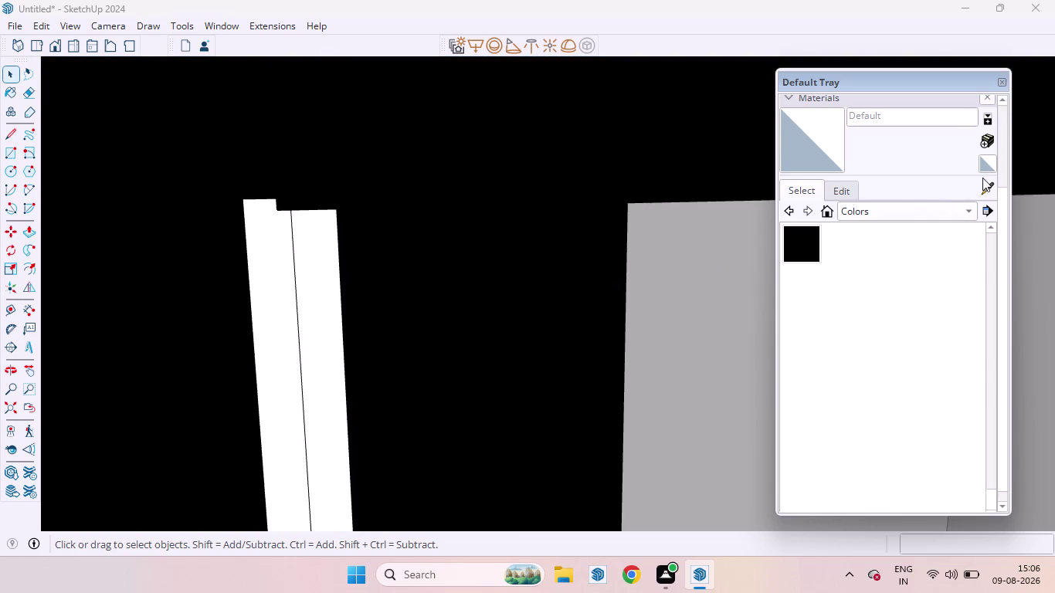
click(993, 193)
click(284, 291)
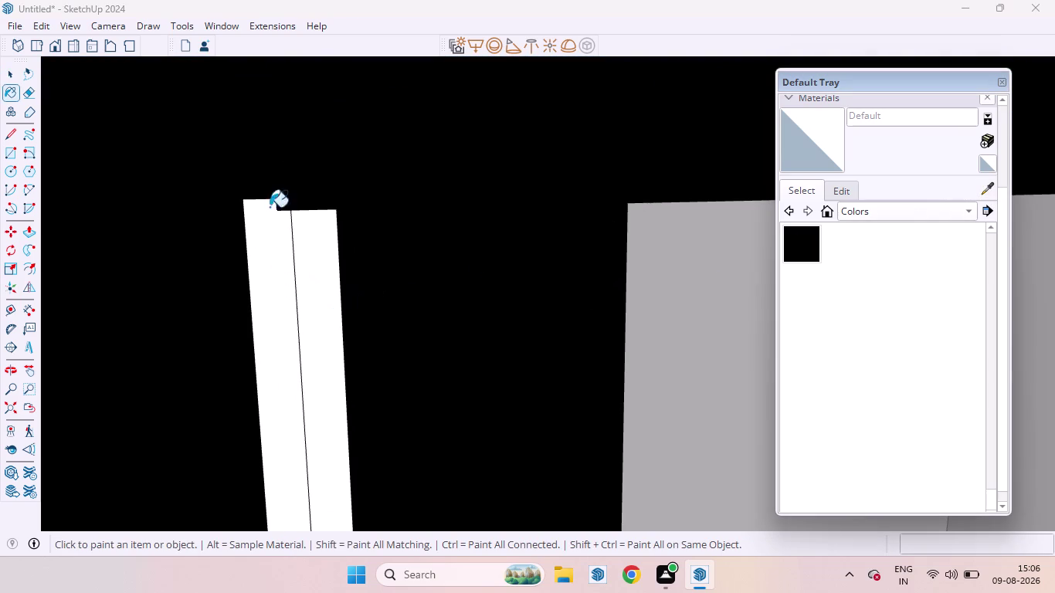
click(258, 134)
scroll(down, 3)
scroll(down, 3)
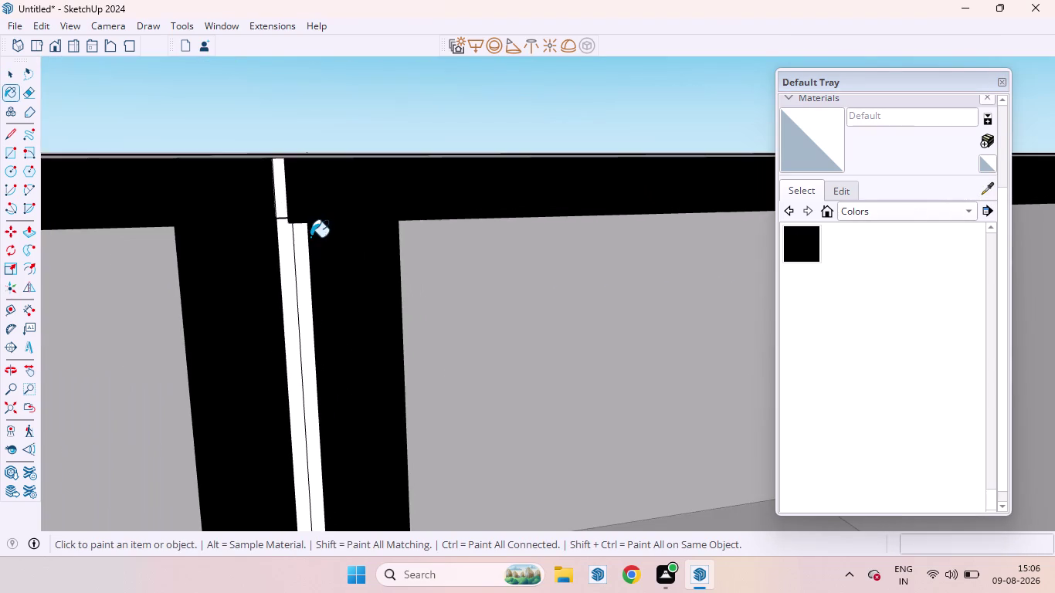
scroll(down, 3)
scroll(down, 3)
Push/Pull the notch's side face so the notch edge aligns with the gap below.
middle_drag(288, 207, 343, 274)
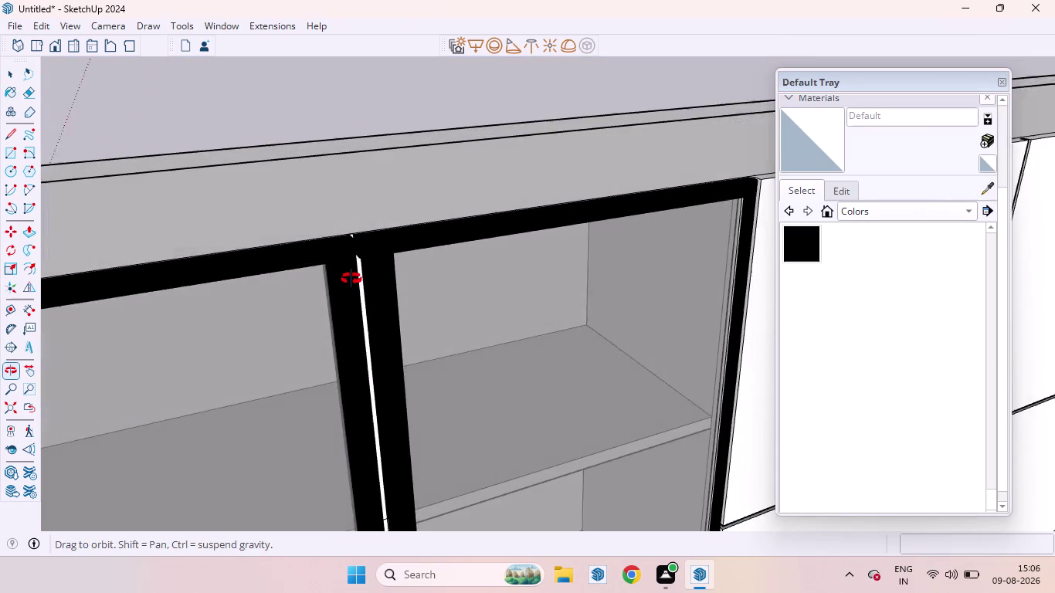
middle_drag(343, 274, 361, 280)
scroll(up, 3)
key(space)
scroll(up, 3)
middle_drag(431, 301, 431, 301)
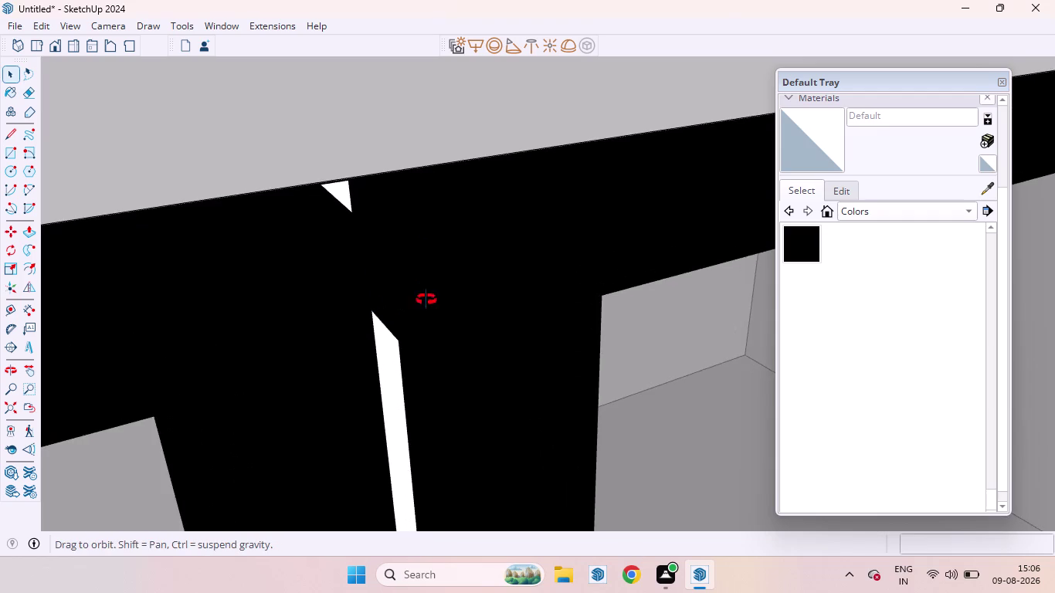
middle_drag(431, 300, 389, 207)
scroll(up, 3)
click(397, 276)
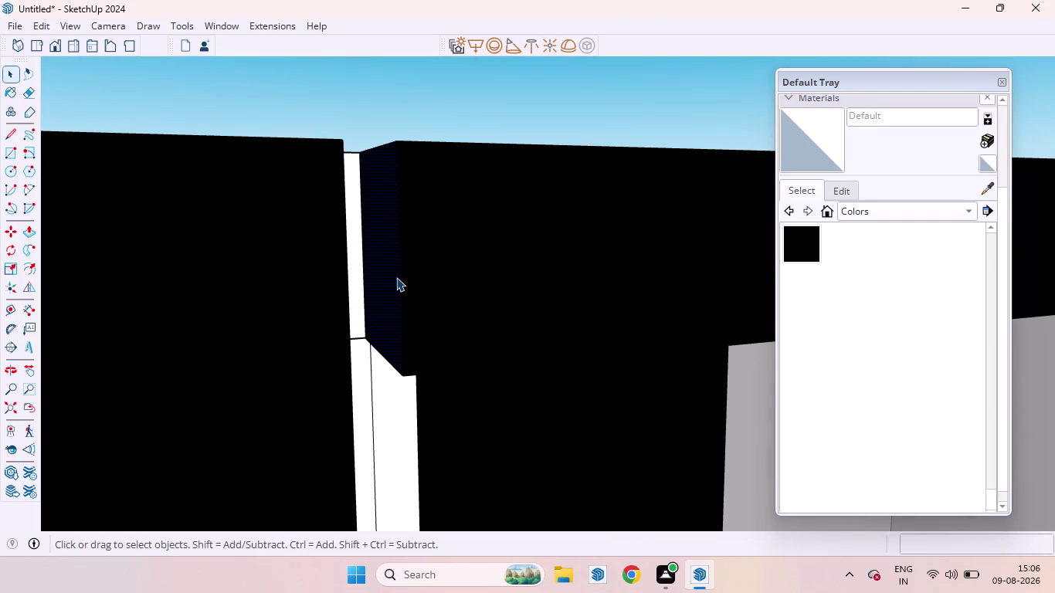
key(p)
drag(396, 275, 427, 284)
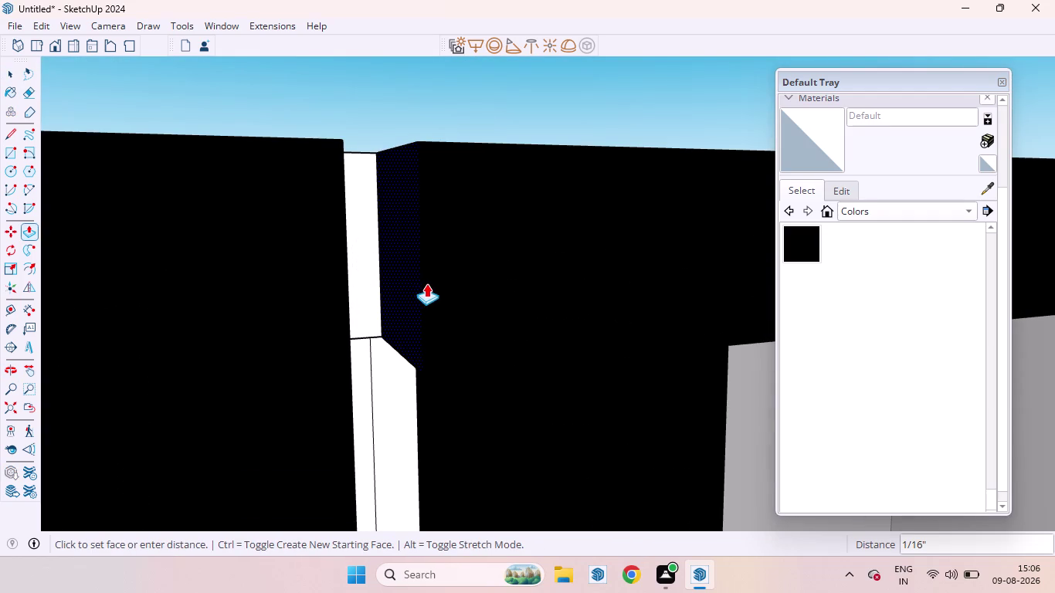
drag(427, 284, 464, 280)
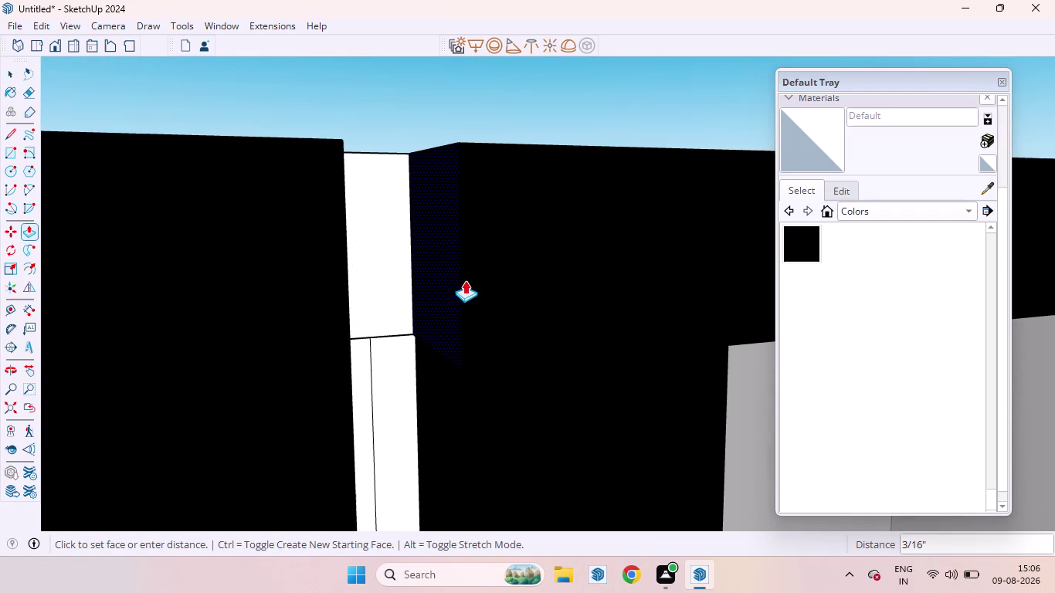
drag(465, 281, 460, 290)
key(space)
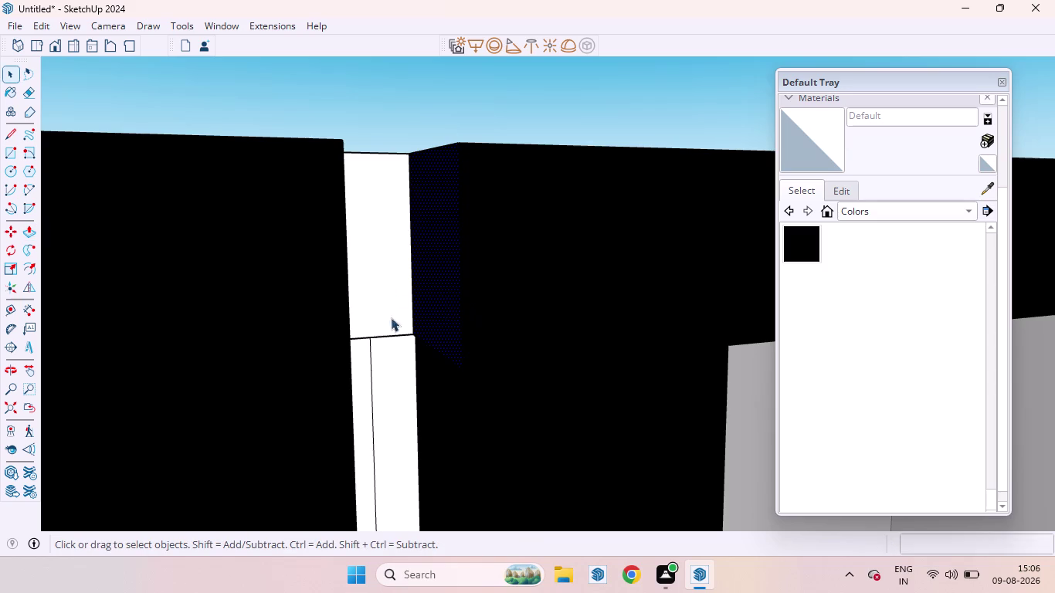
scroll(down, 3)
scroll(up, 3)
scroll(down, 3)
scroll(down, 3)
scroll(down, 3)
click(350, 114)
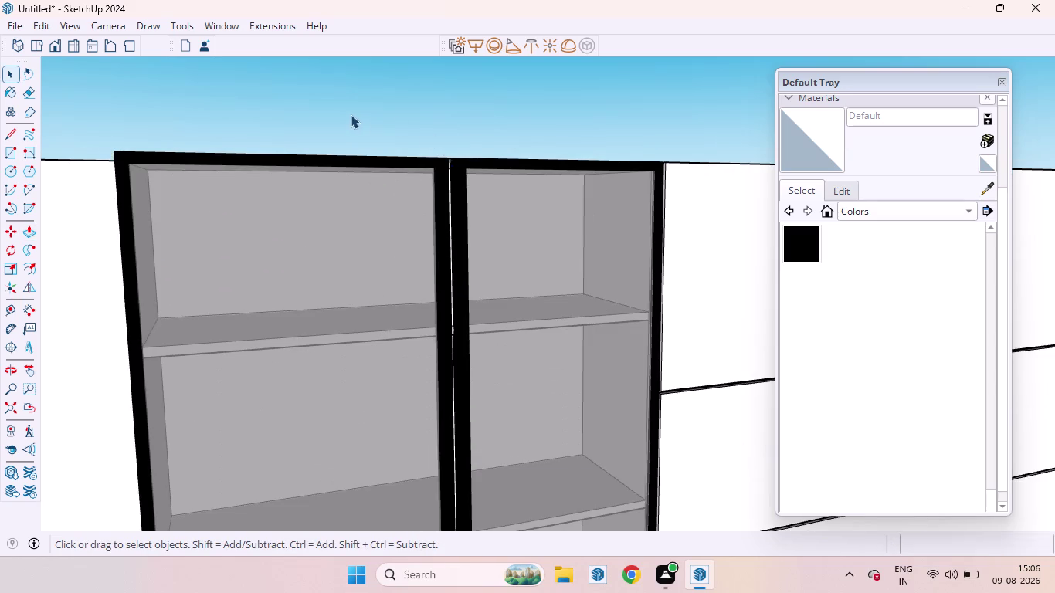
Orbit out to a corner view of the whole kitchen and bring up the toolbar list.
scroll(down, 3)
scroll(up, 3)
scroll(down, 3)
scroll(up, 3)
scroll(down, 3)
scroll(down, 3)
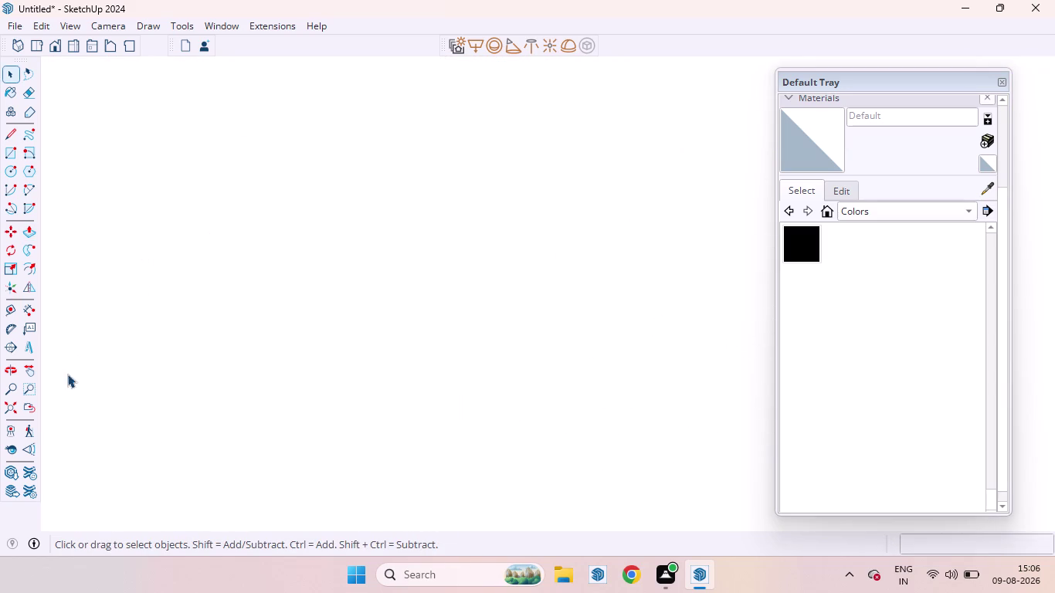
click(12, 401)
middle_drag(270, 299, 473, 304)
scroll(up, 3)
scroll(up, 3)
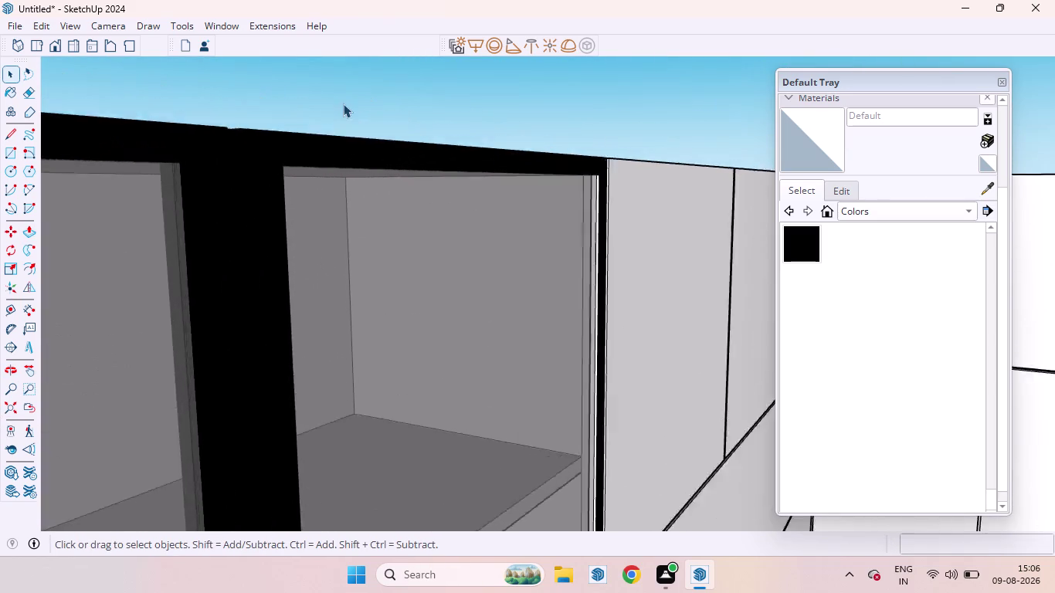
scroll(up, 3)
scroll(down, 3)
middle_drag(368, 112, 228, 238)
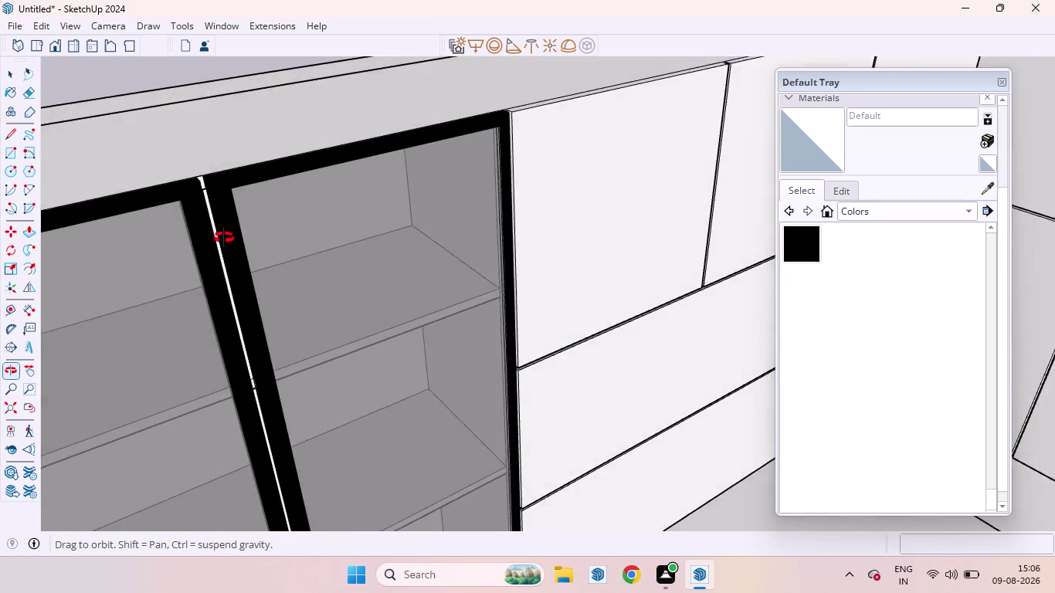
middle_drag(227, 238, 118, 190)
scroll(down, 3)
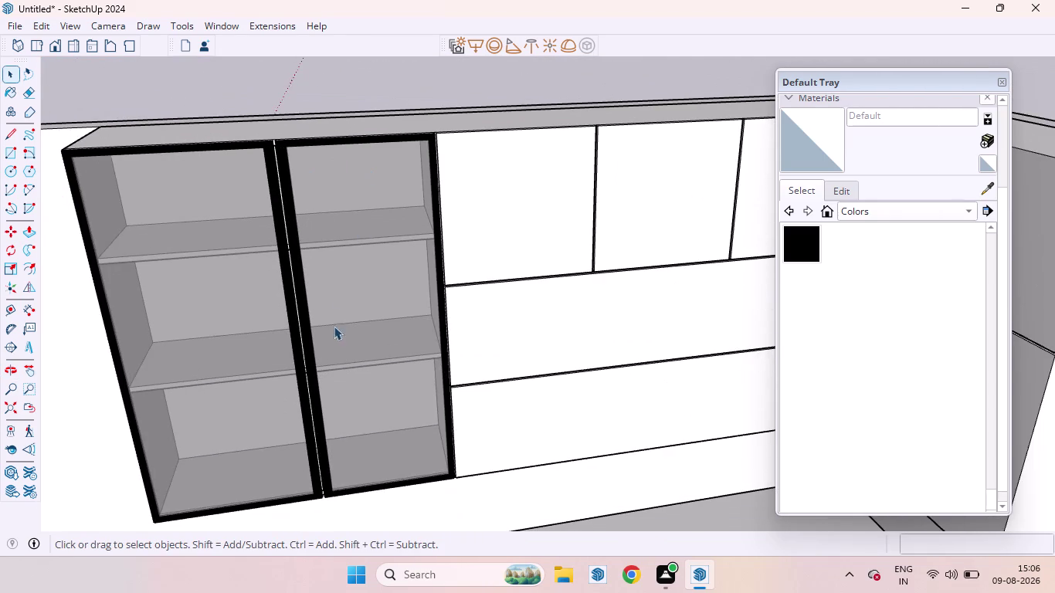
scroll(up, 3)
scroll(down, 3)
scroll(up, 3)
scroll(down, 3)
scroll(down, 3)
scroll(up, 3)
scroll(down, 3)
scroll(down, 3)
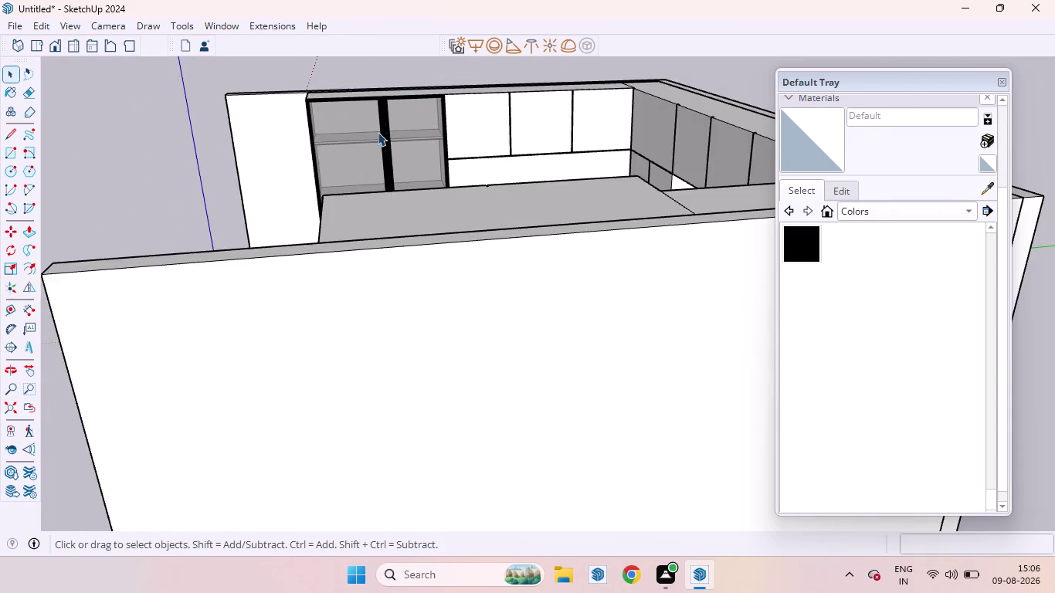
middle_drag(378, 133, 748, 140)
scroll(down, 3)
scroll(down, 3)
middle_drag(513, 138, 896, 220)
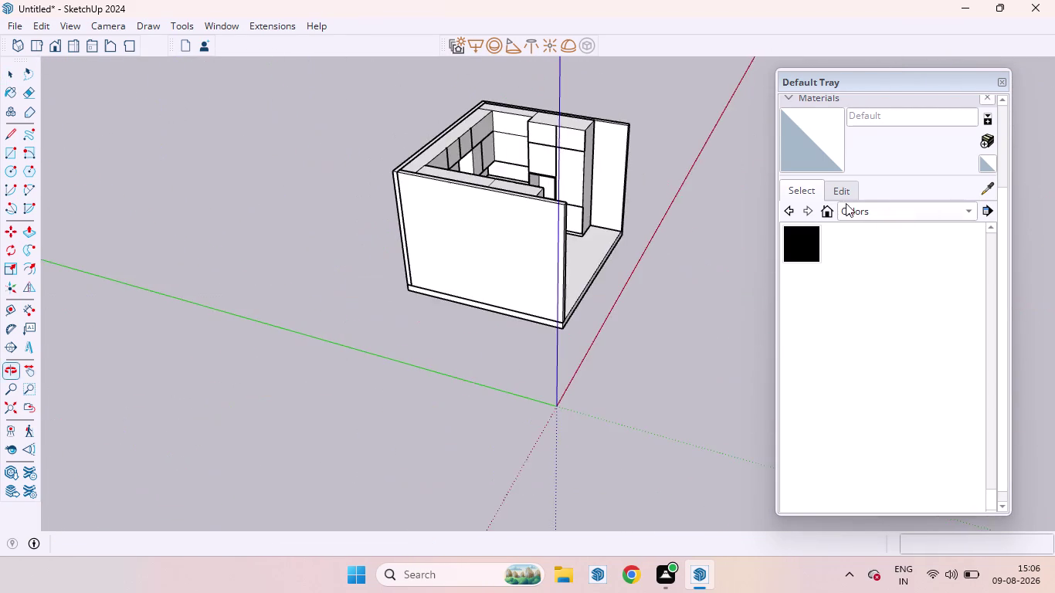
scroll(up, 3)
middle_drag(632, 172, 594, 124)
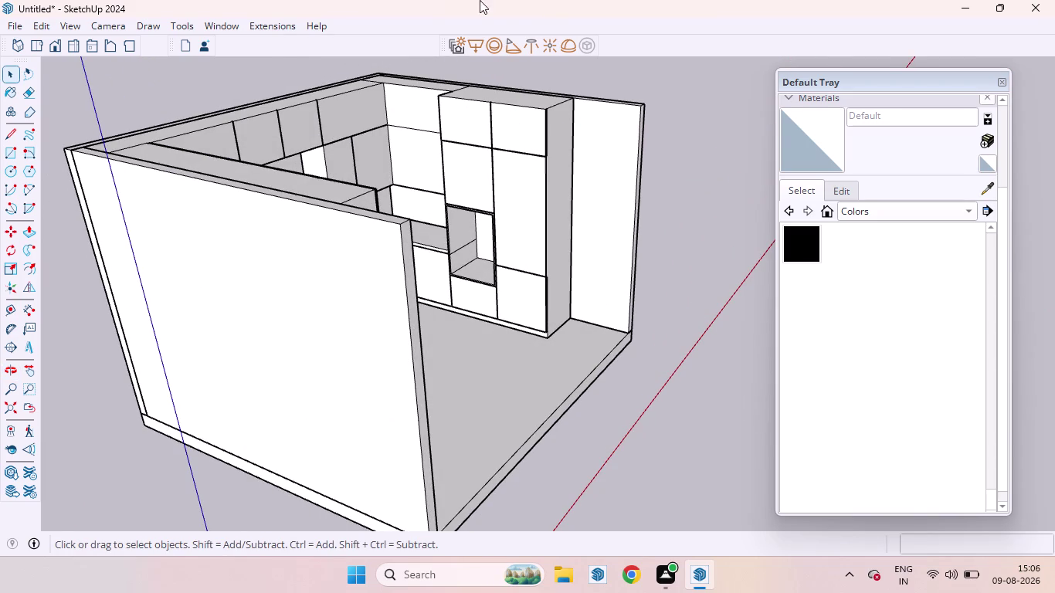
right_click(531, 23)
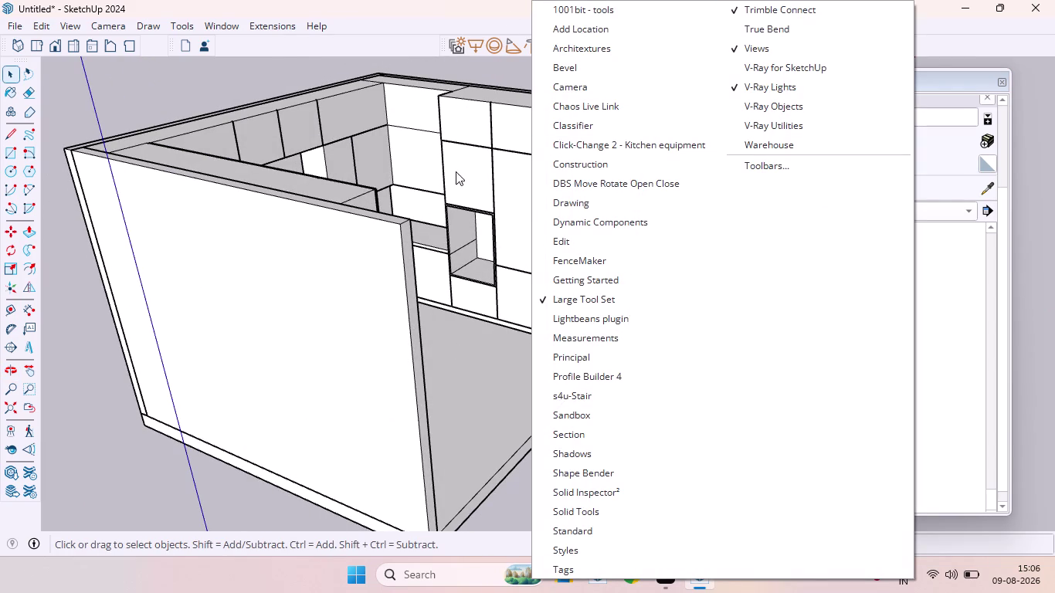
Enable the Click-Change 2 - Kitchen equipment toolbar and pick its Oven model.
click(593, 145)
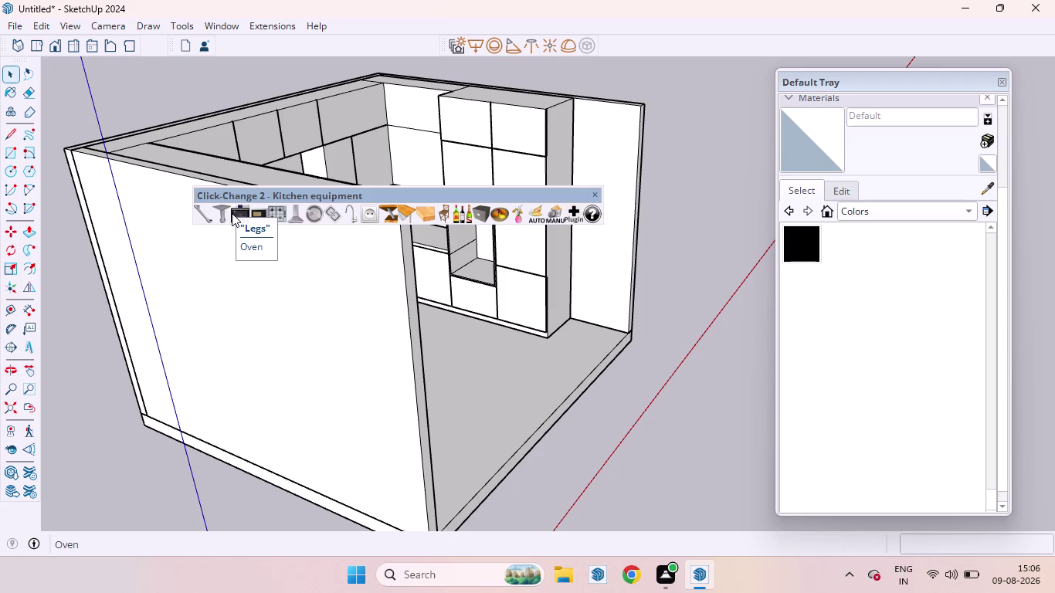
click(232, 213)
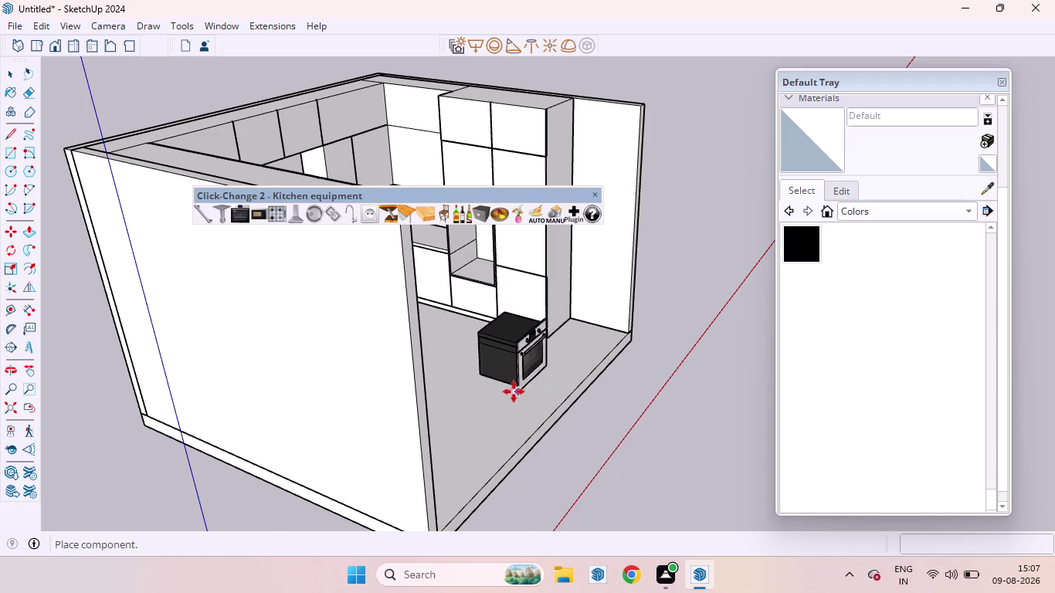
Drop the oven on the kitchen floor and rotate it 90° about its corner.
scroll(down, 3)
middle_drag(484, 398, 402, 363)
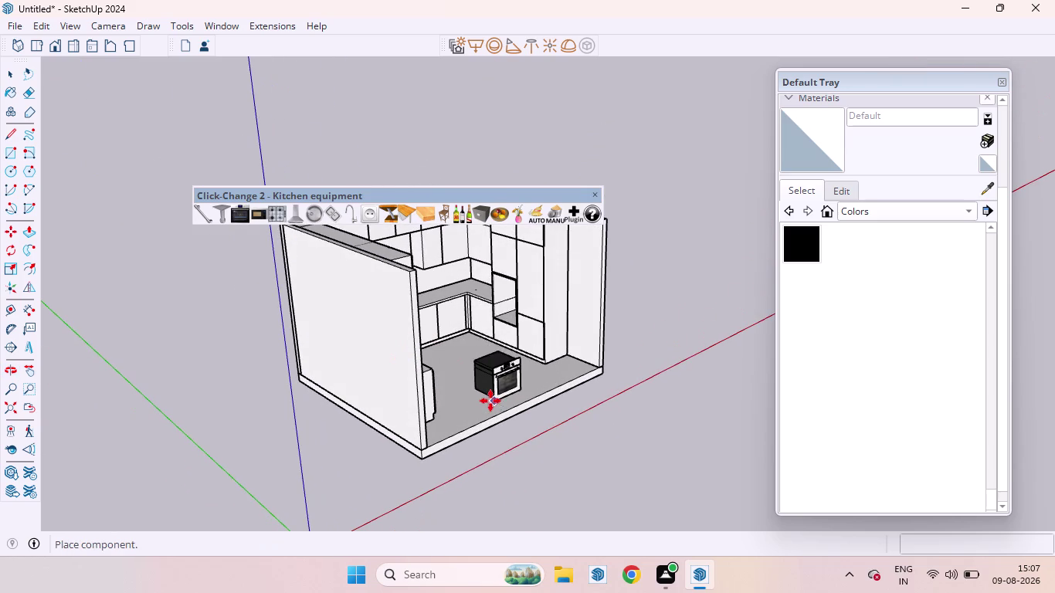
click(490, 401)
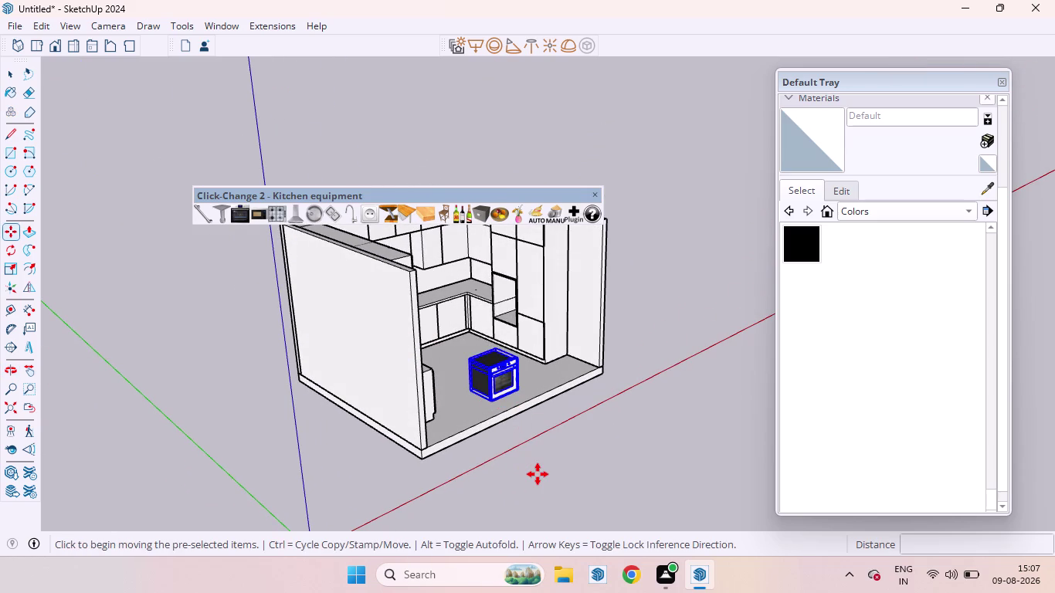
key(q)
key(Return)
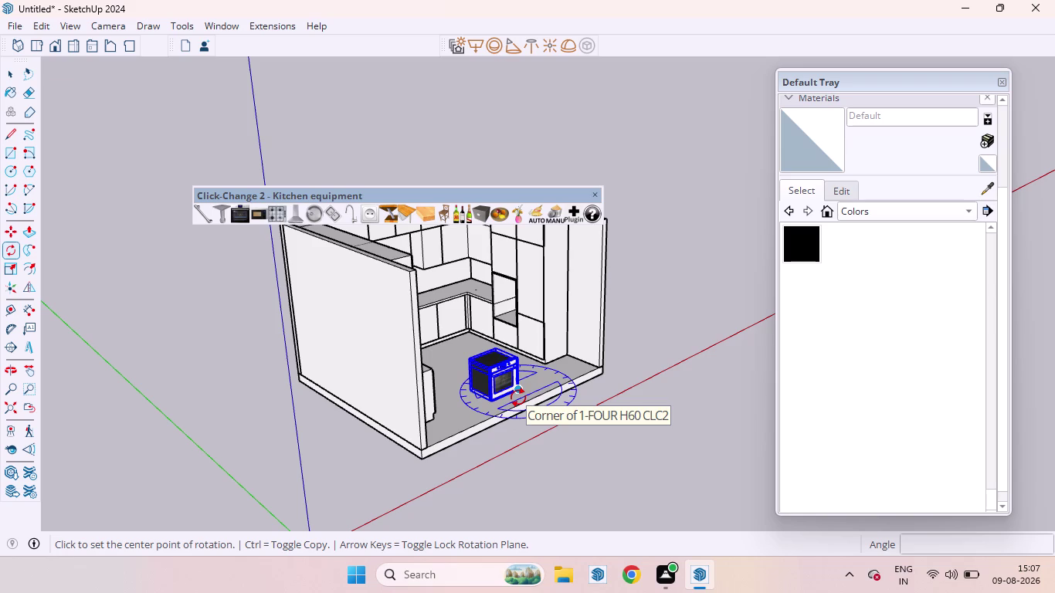
click(518, 398)
click(488, 407)
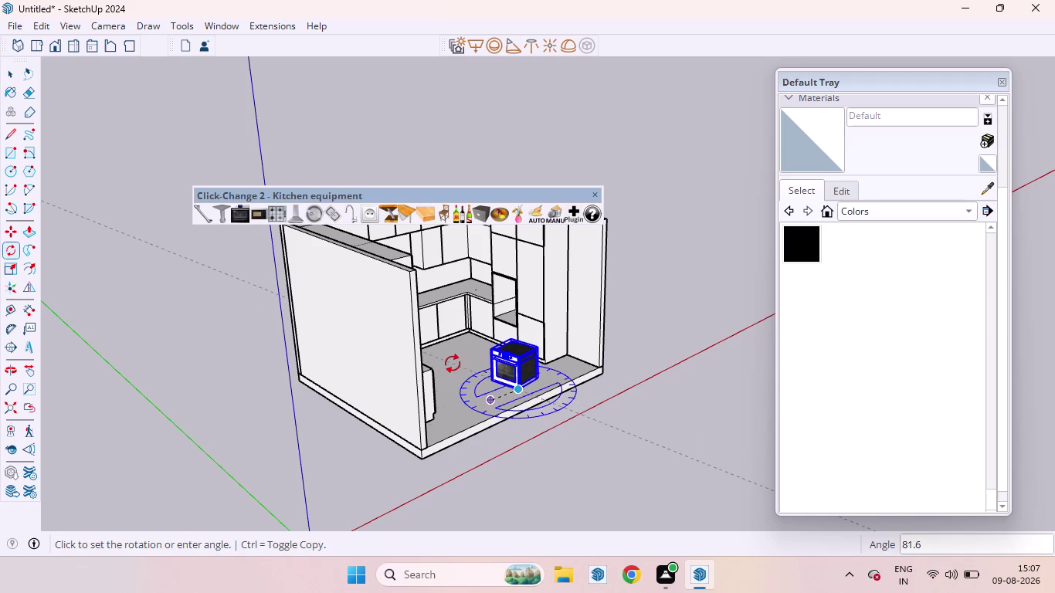
text(90)
key(Return)
key(space)
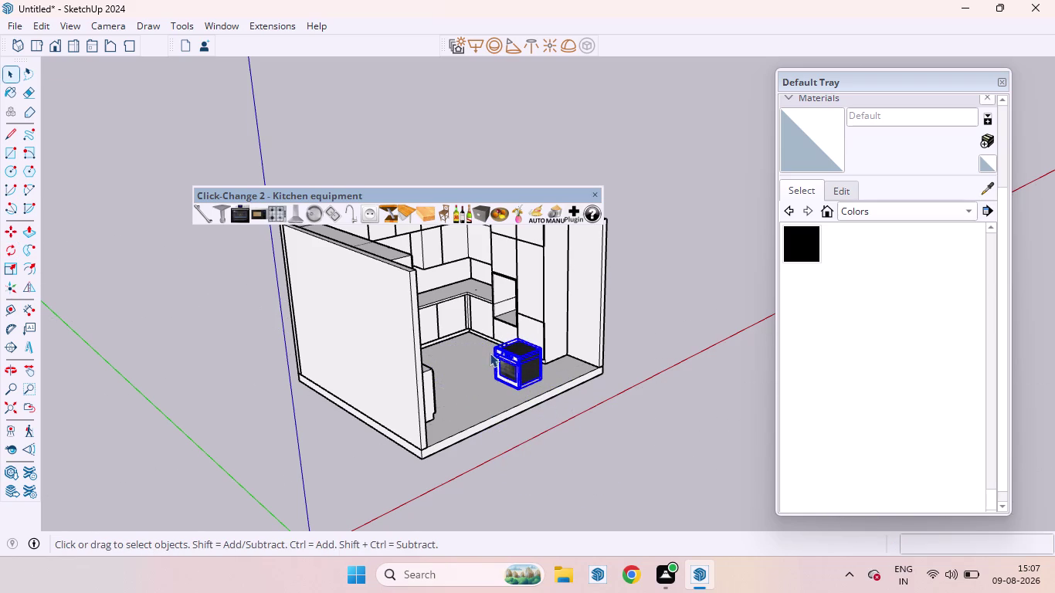
Move the oven so its corner snaps into the tall unit's oven niche.
scroll(up, 3)
middle_drag(483, 350, 569, 360)
scroll(up, 3)
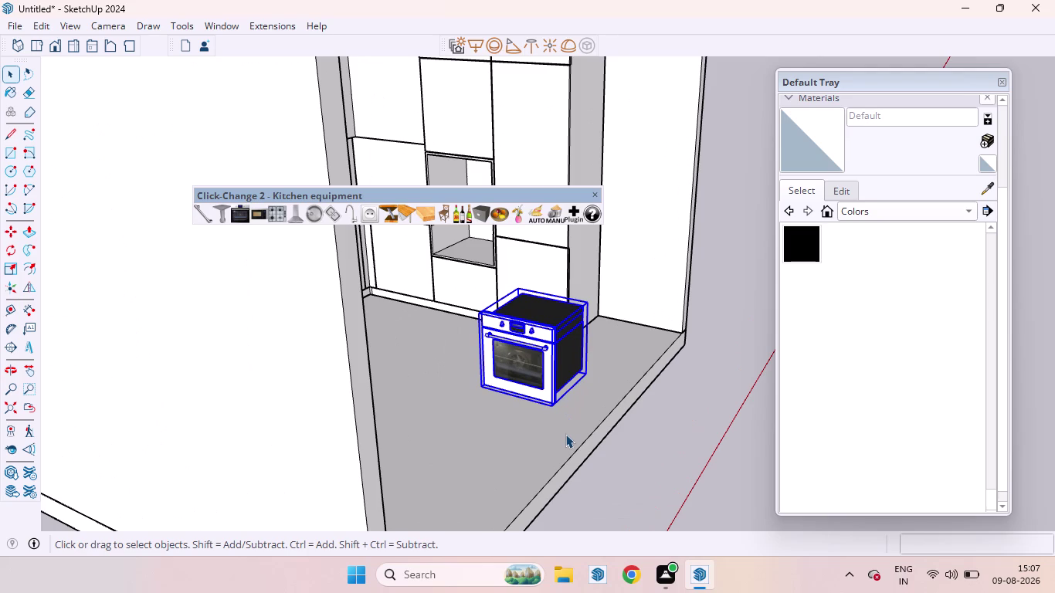
key(m)
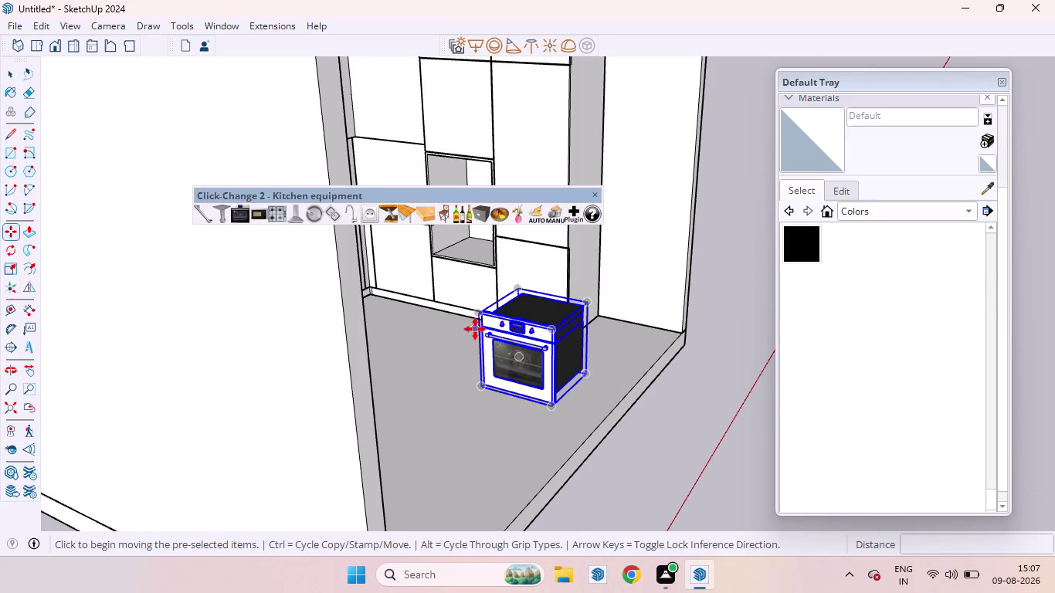
click(487, 391)
scroll(up, 3)
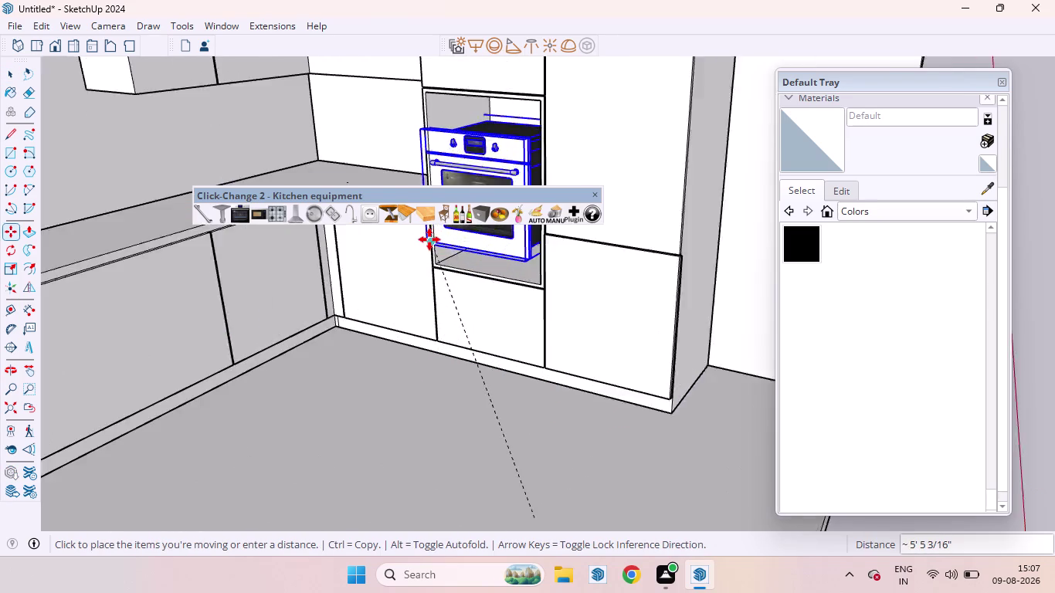
scroll(up, 3)
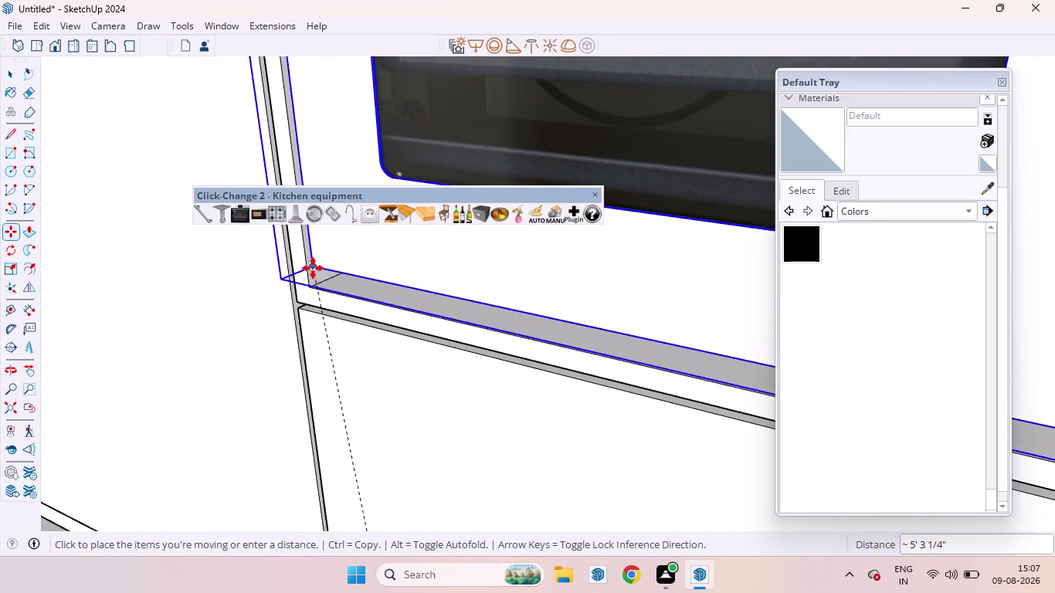
click(313, 288)
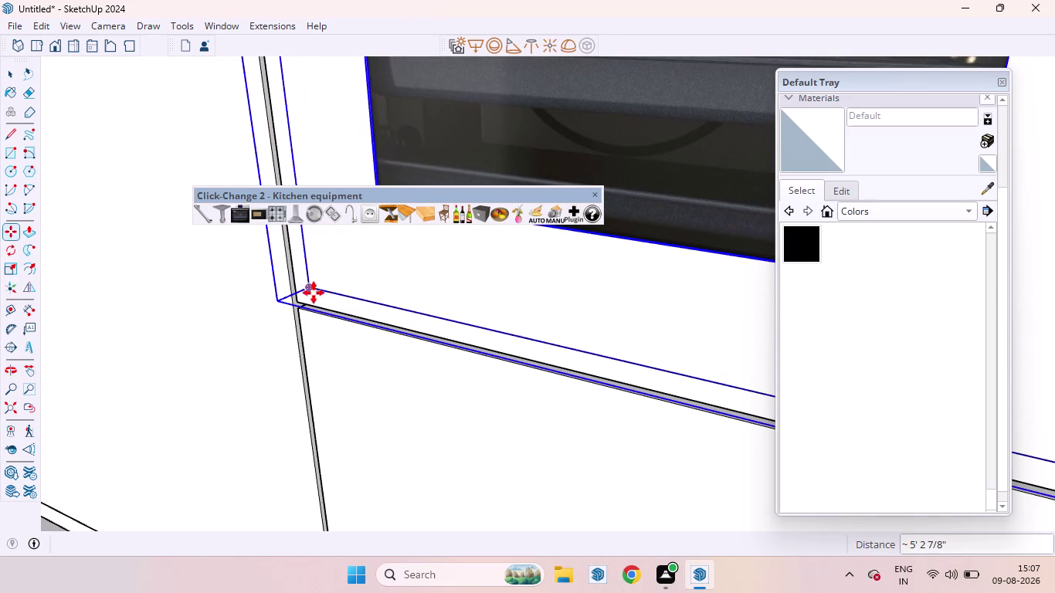
scroll(down, 3)
scroll(up, 3)
scroll(down, 3)
scroll(down, 3)
scroll(down, 3)
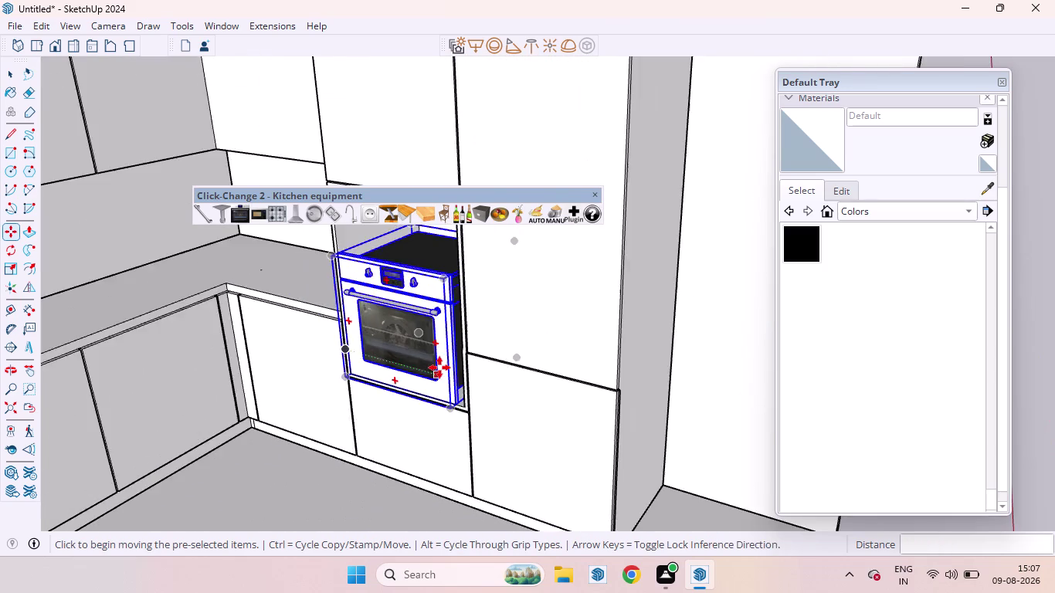
scroll(down, 3)
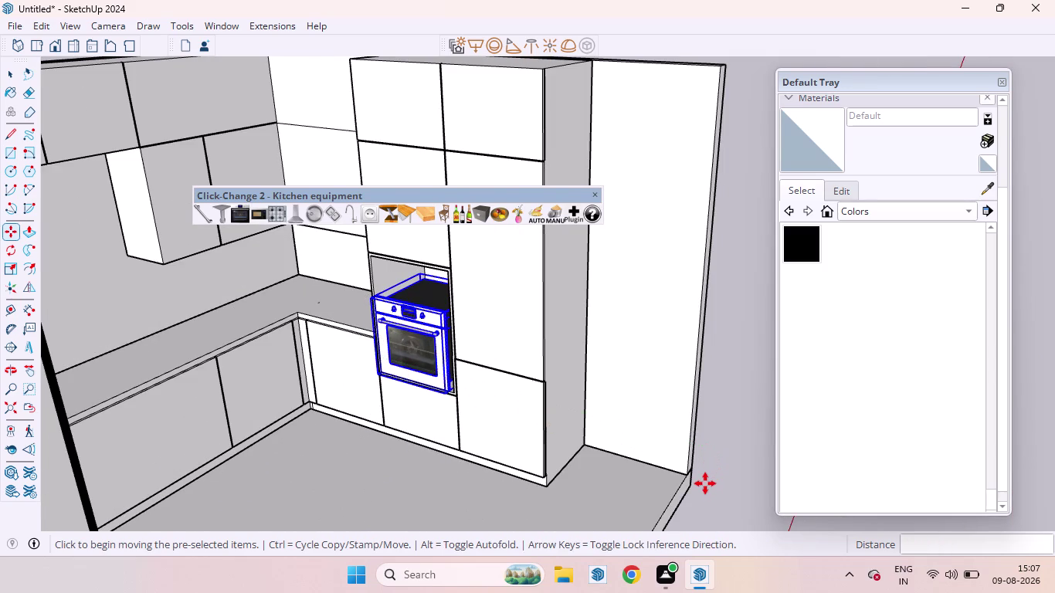
key(s)
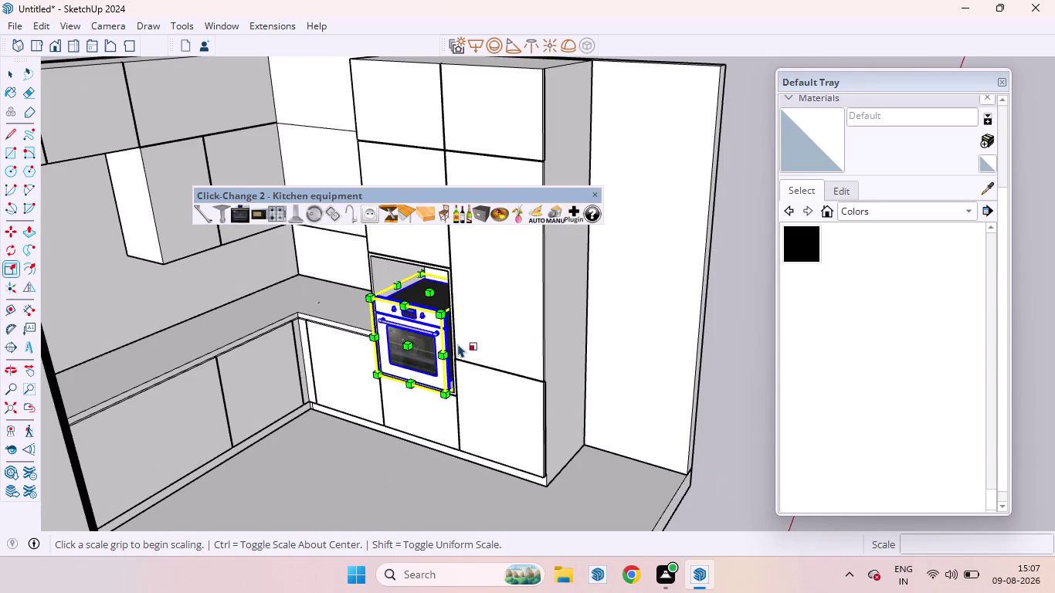
Stretch the oven wider so it fills the tall unit's opening.
drag(460, 344, 470, 349)
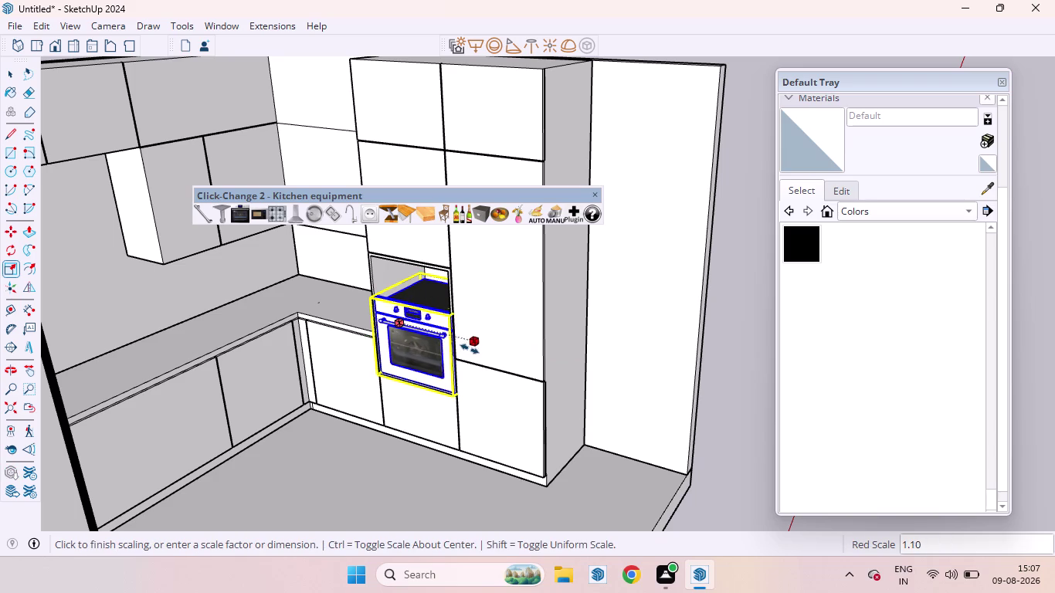
drag(470, 349, 473, 348)
scroll(down, 3)
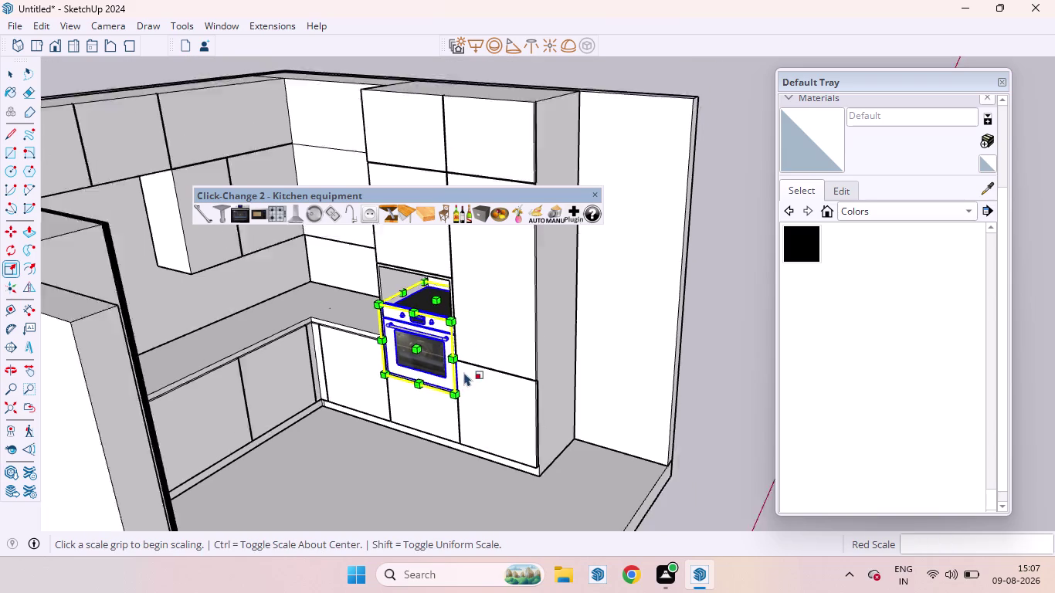
scroll(down, 3)
key(space)
click(675, 440)
Orbit around the kitchen to check the fitted oven in its niche.
middle_drag(516, 390, 545, 298)
scroll(up, 3)
middle_drag(465, 362, 453, 369)
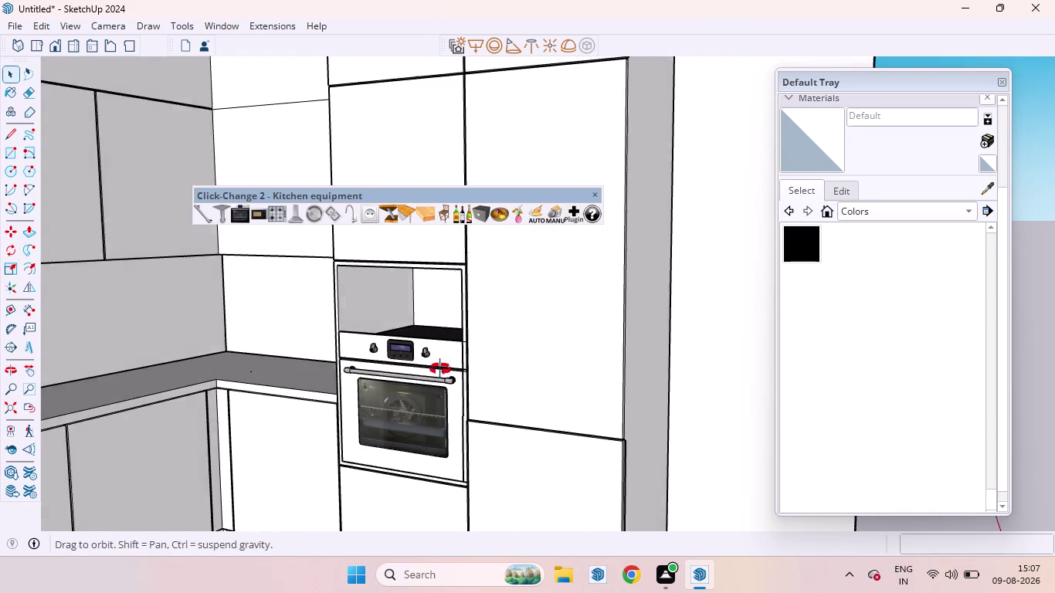
middle_drag(453, 369, 426, 369)
scroll(down, 3)
scroll(down, 3)
middle_drag(426, 355, 325, 374)
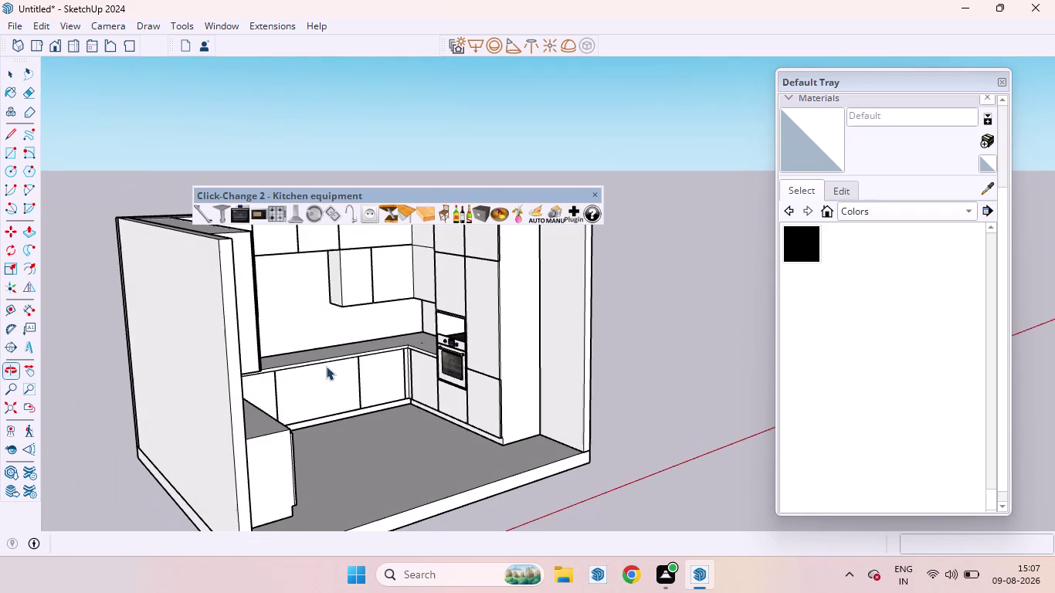
scroll(up, 3)
scroll(up, 3)
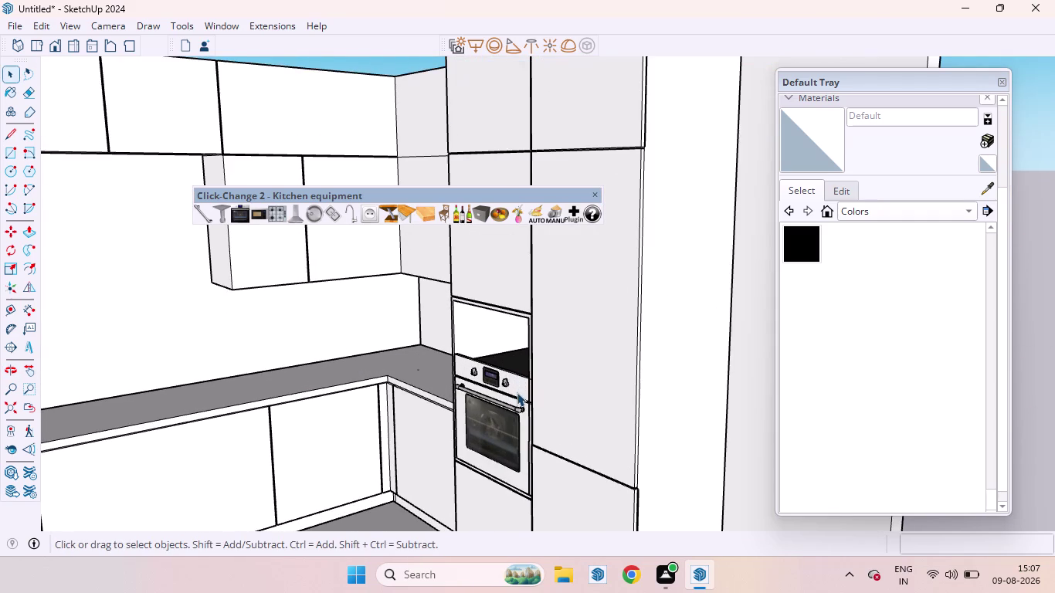
scroll(up, 3)
scroll(down, 3)
Open the oven for editing and paint its front with black Color M09.
click(516, 382)
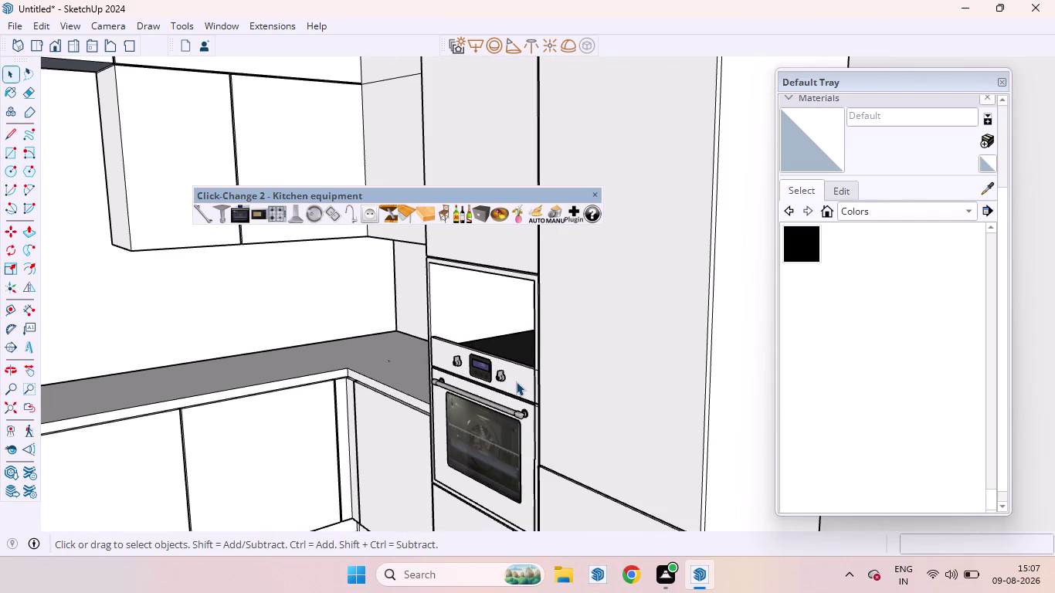
scroll(down, 3)
scroll(up, 3)
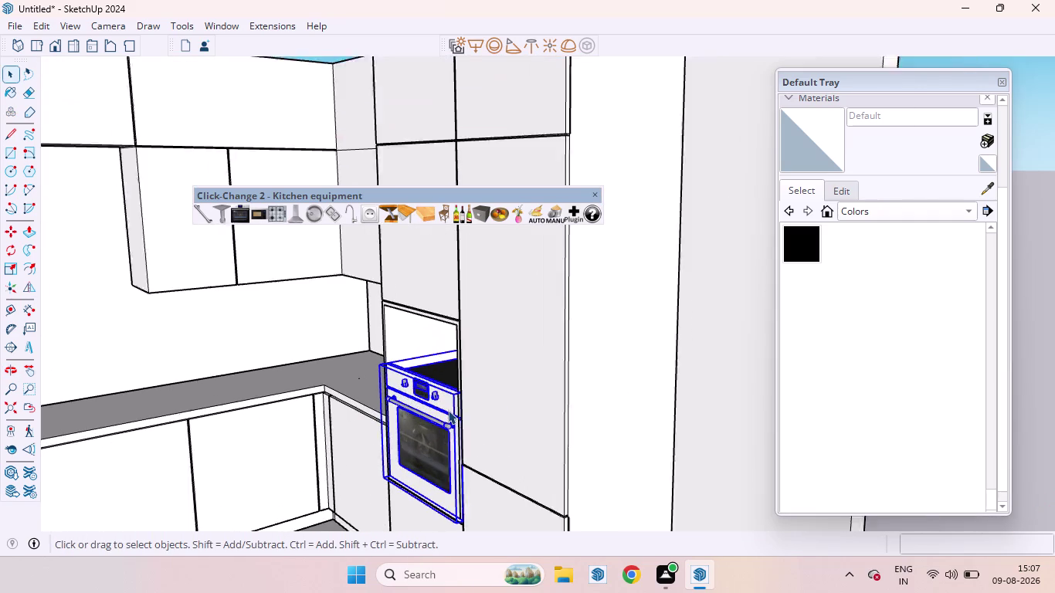
scroll(up, 3)
triple_click(444, 397)
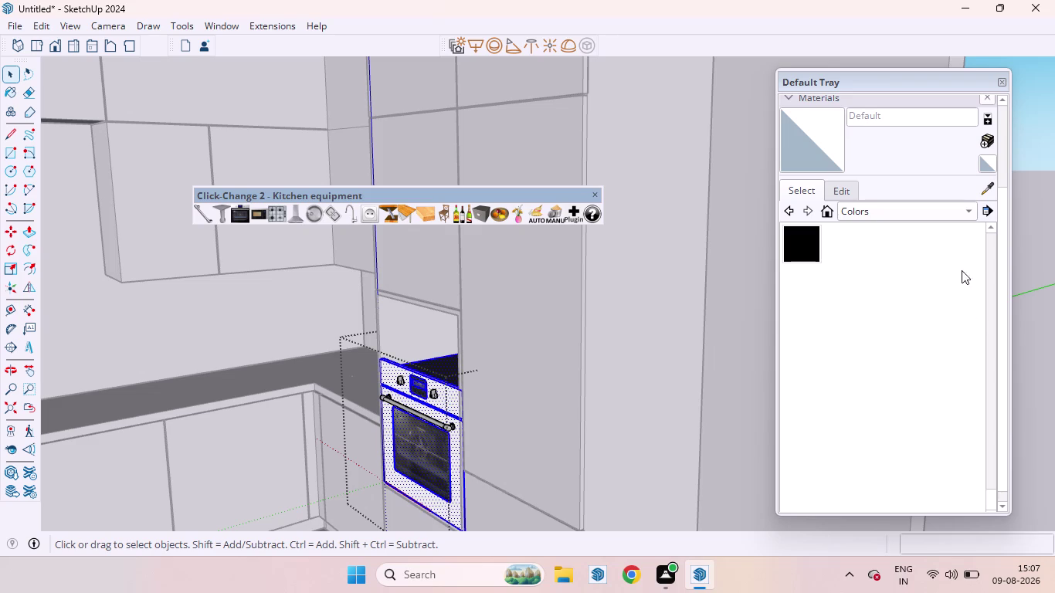
click(803, 242)
scroll(up, 3)
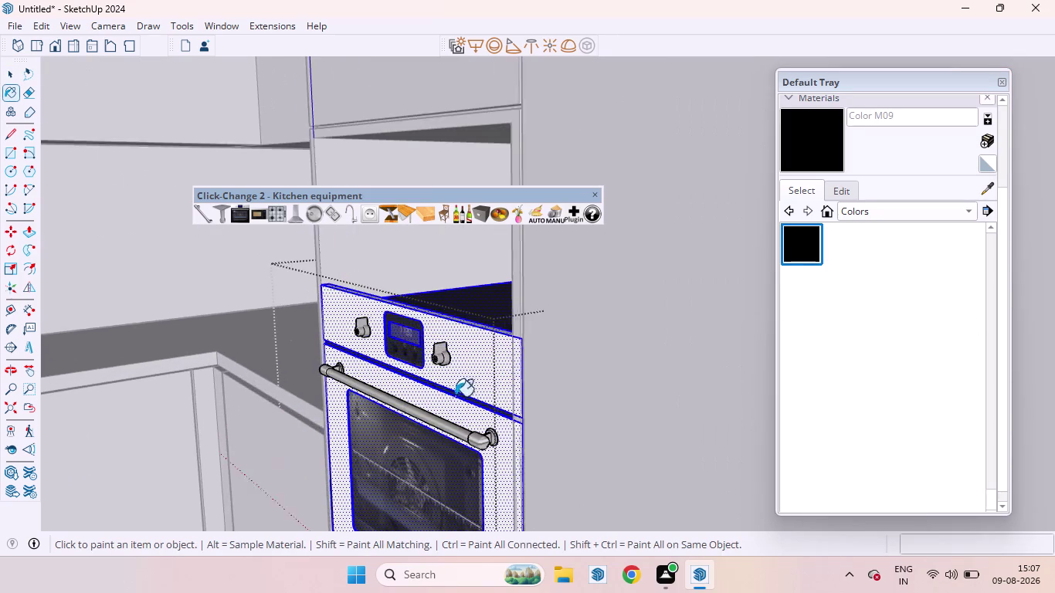
click(475, 369)
scroll(down, 3)
scroll(up, 3)
scroll(down, 3)
scroll(down, 3)
scroll(up, 3)
scroll(down, 3)
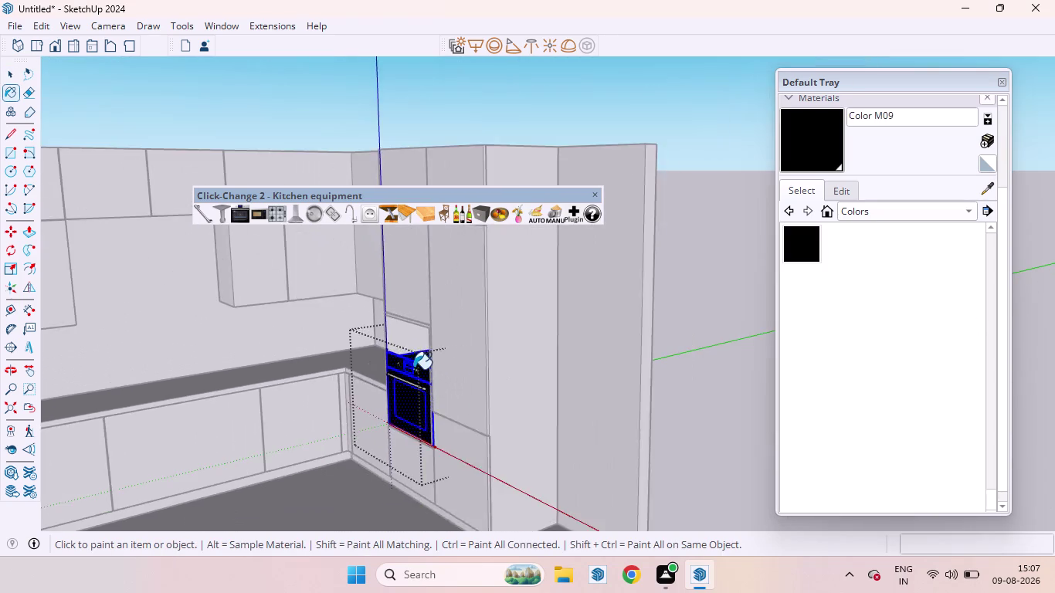
scroll(down, 3)
Orbit in and out to inspect the black oven within the kitchen.
key(space)
click(562, 420)
middle_drag(356, 334, 437, 336)
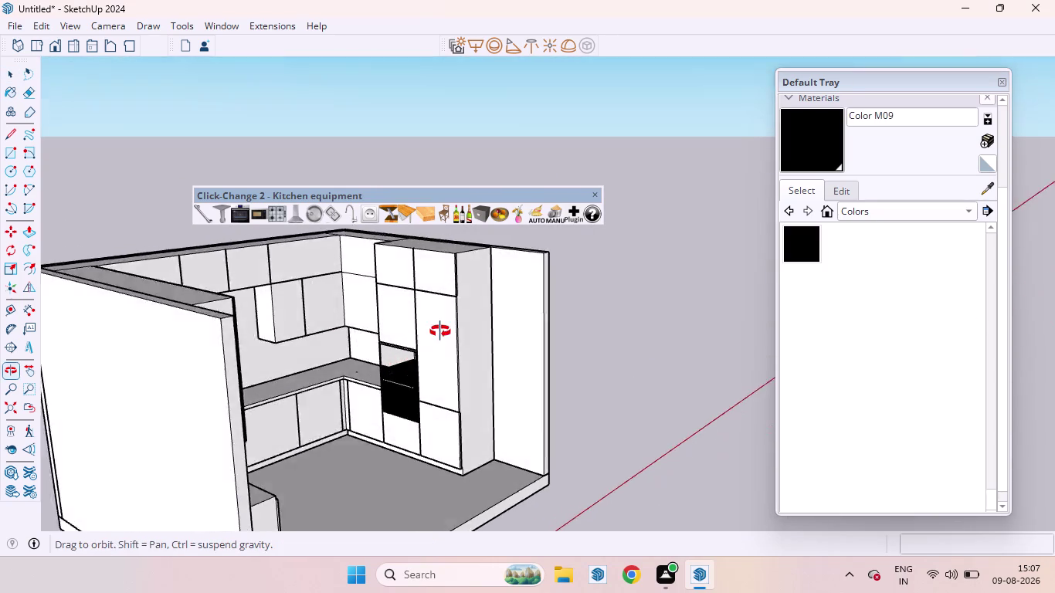
middle_drag(436, 336, 448, 319)
scroll(up, 3)
scroll(down, 3)
scroll(up, 3)
scroll(down, 3)
scroll(up, 3)
middle_drag(411, 438, 392, 426)
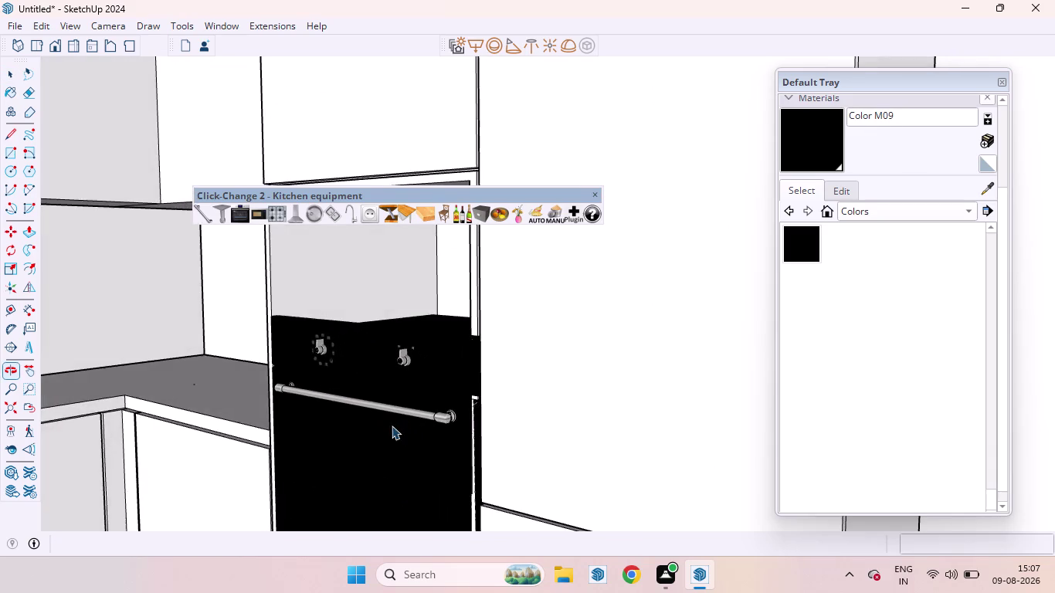
scroll(down, 3)
Finish editing the black oven and place a compact oven from kitchen equipment on the floor.
click(249, 213)
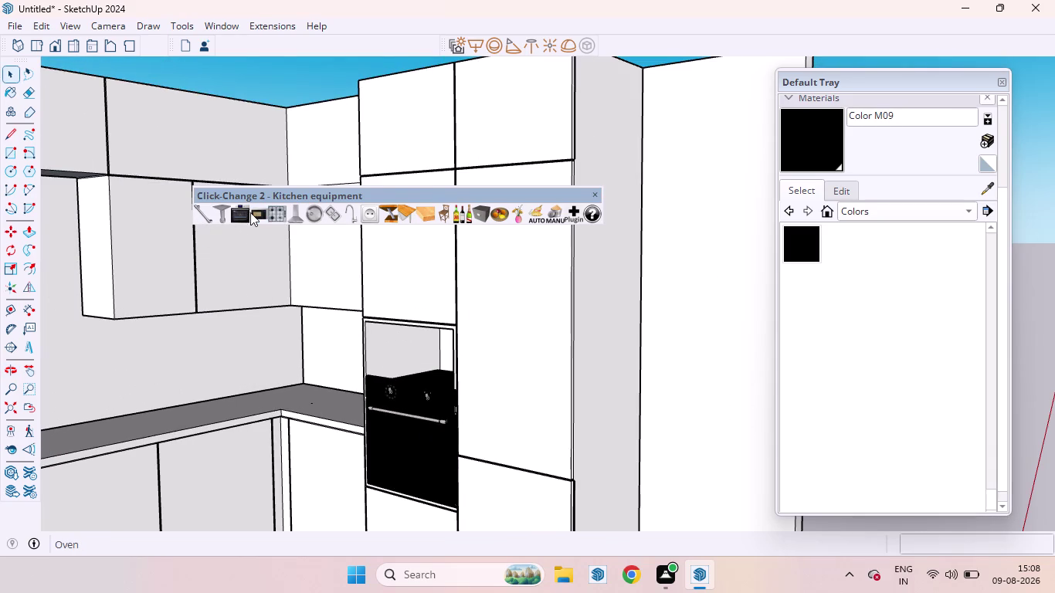
click(258, 218)
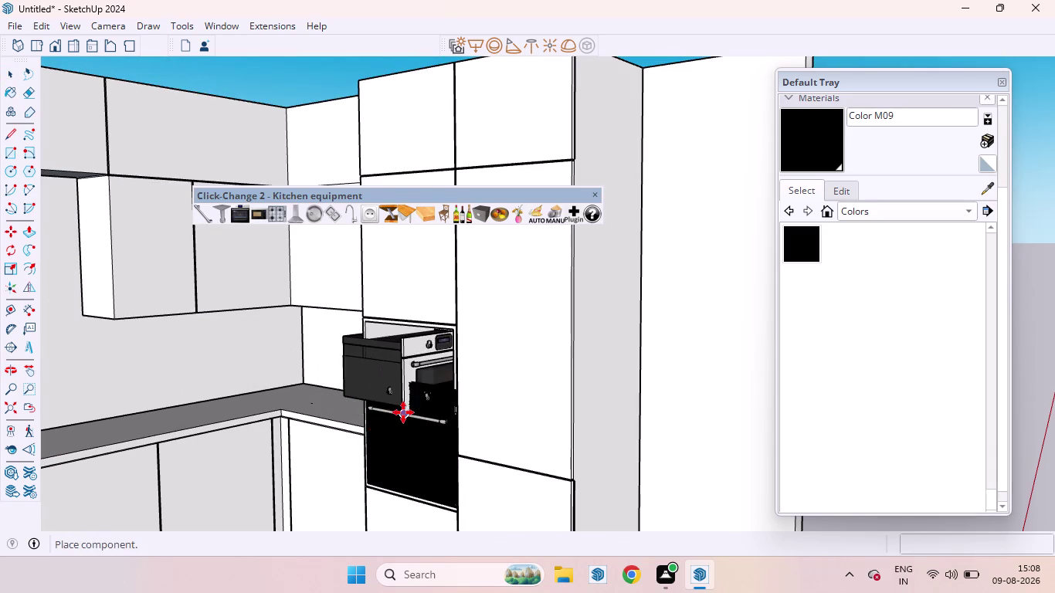
scroll(down, 3)
scroll(up, 3)
scroll(down, 3)
scroll(down, 3)
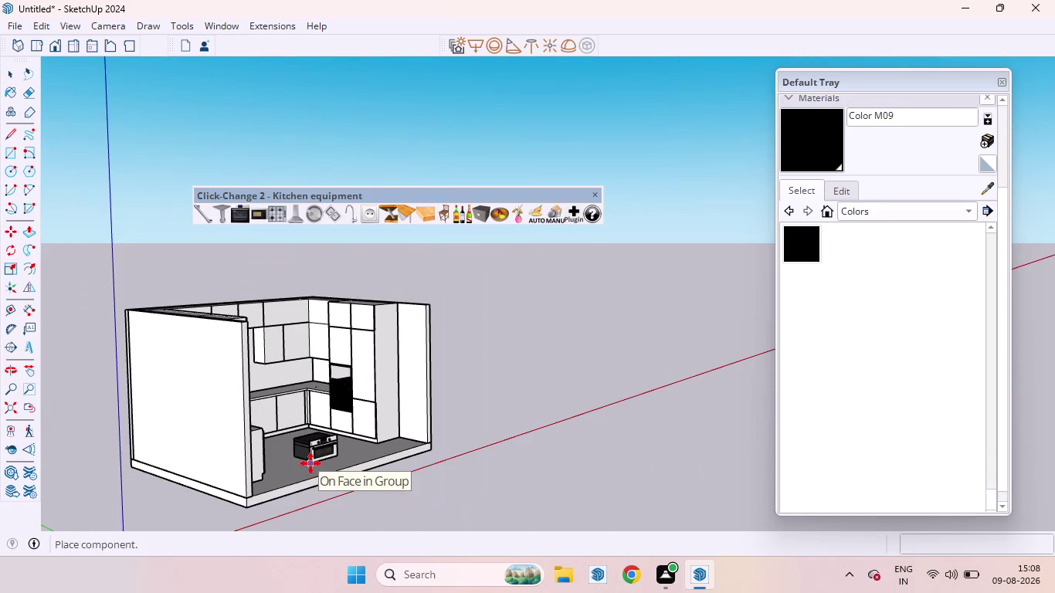
click(306, 463)
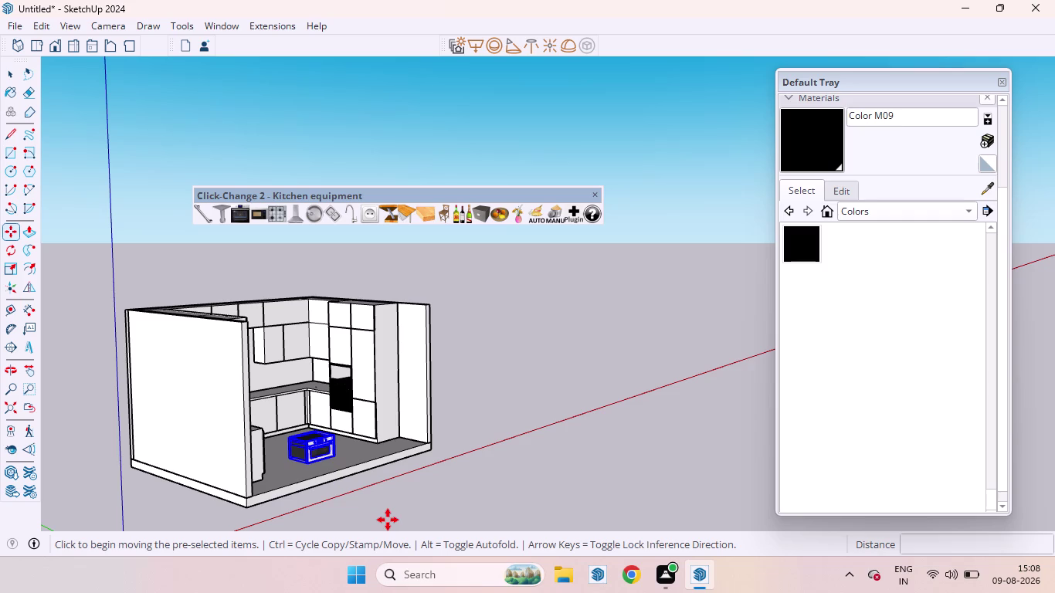
Rotate the compact oven 90 degrees on the floor.
key(q)
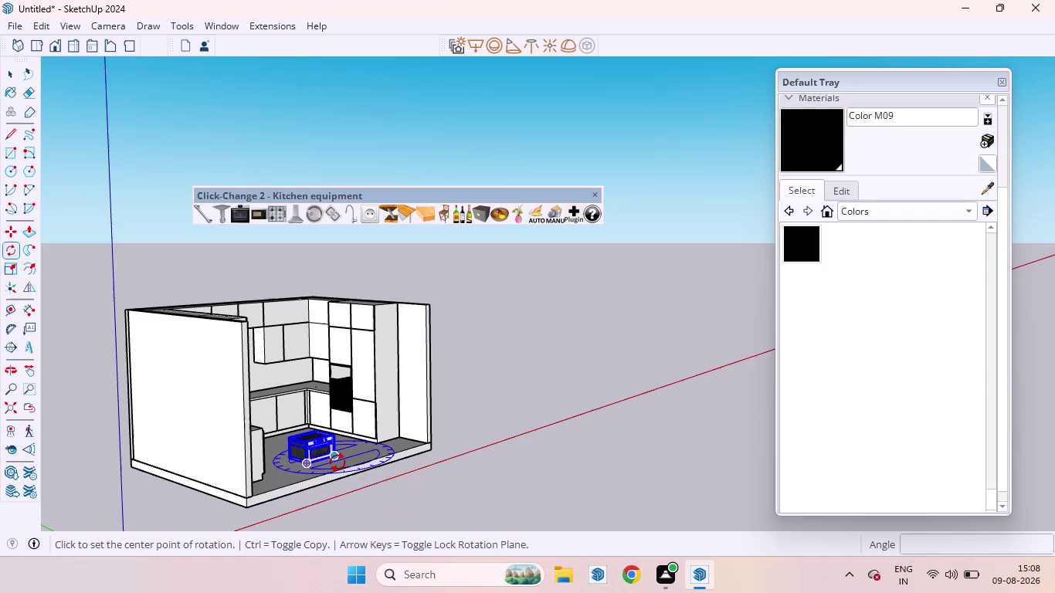
click(337, 462)
click(317, 460)
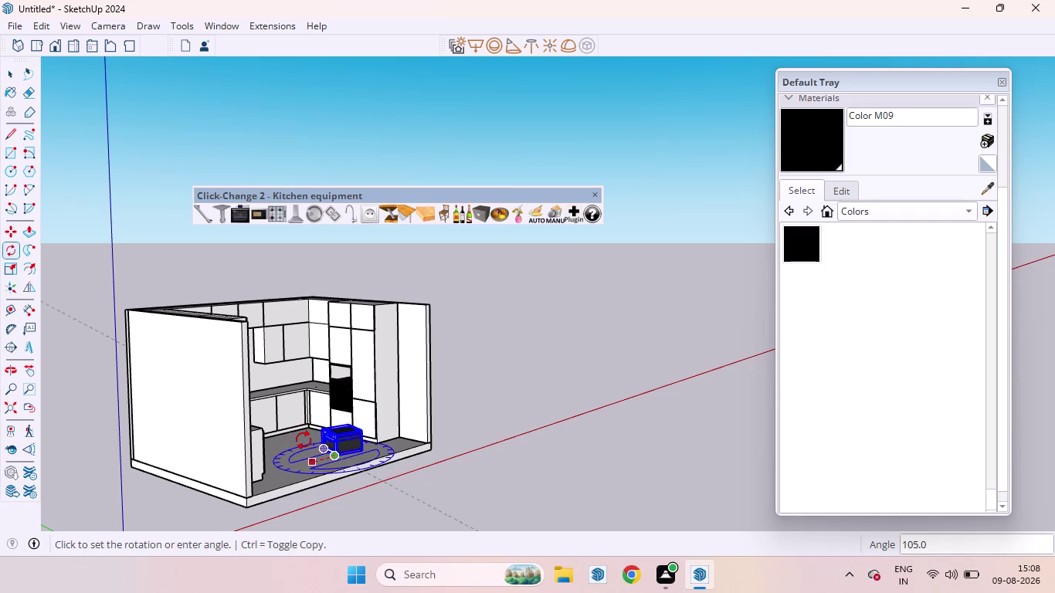
text(90)
key(Return)
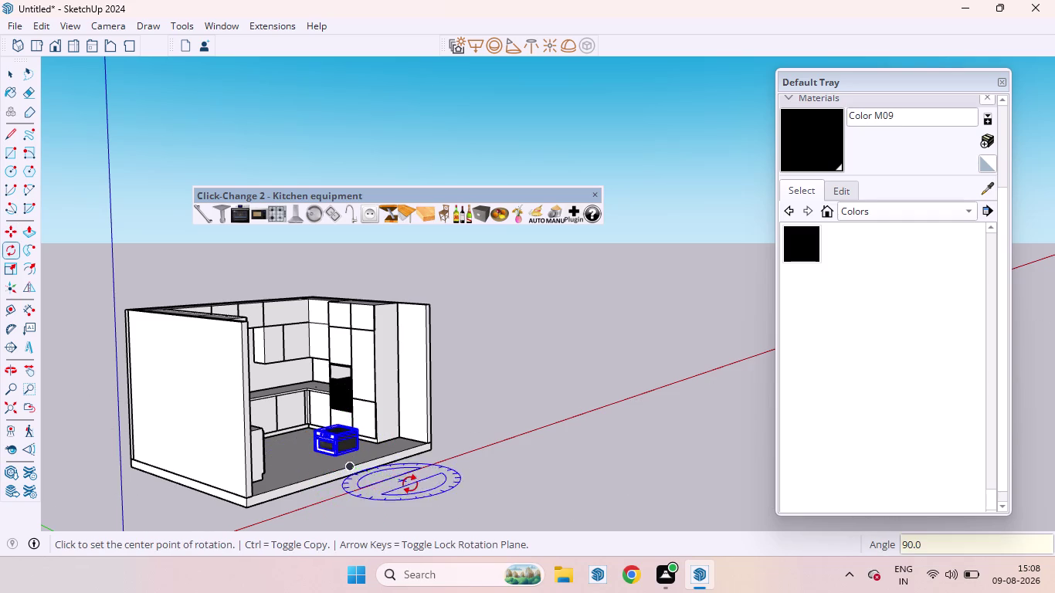
key(space)
click(479, 479)
Move the compact oven by its corner onto the top corner of the black oven.
click(331, 446)
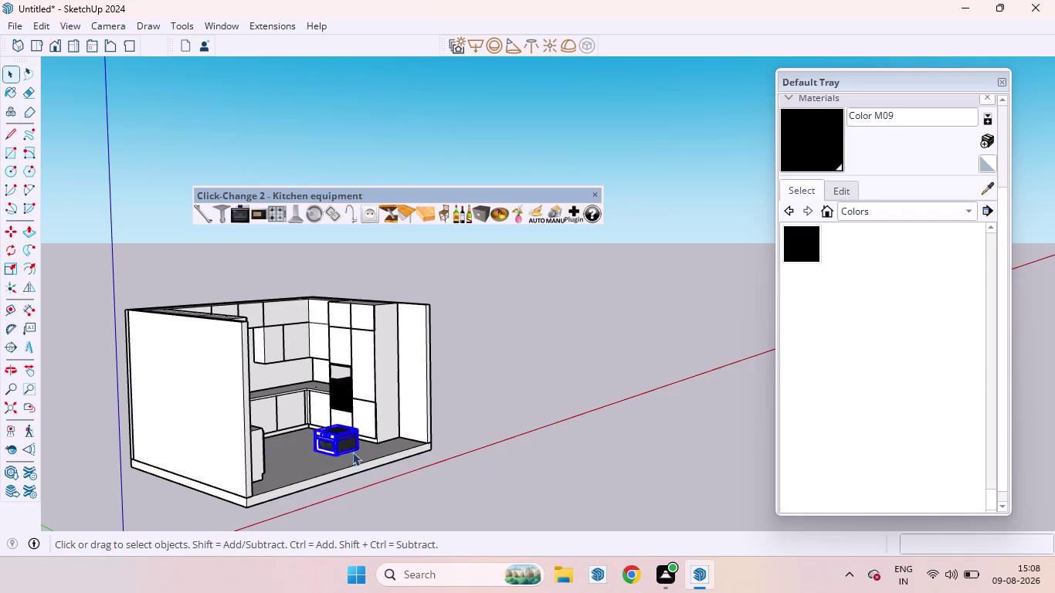
key(m)
scroll(up, 3)
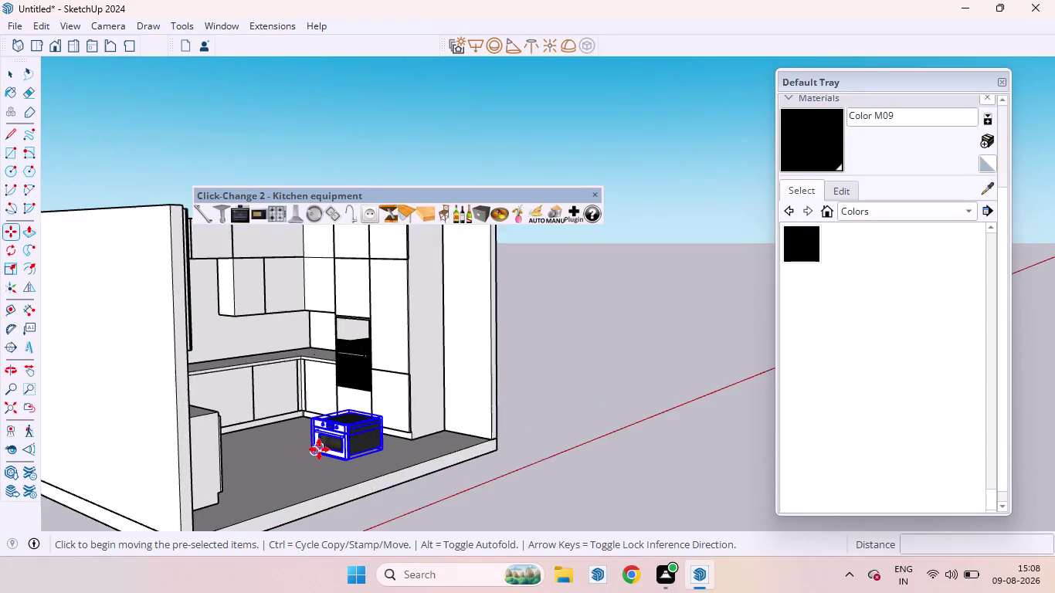
scroll(up, 3)
scroll(down, 3)
scroll(up, 3)
scroll(down, 3)
scroll(up, 3)
scroll(up, 3)
scroll(down, 3)
scroll(up, 3)
scroll(down, 3)
scroll(up, 3)
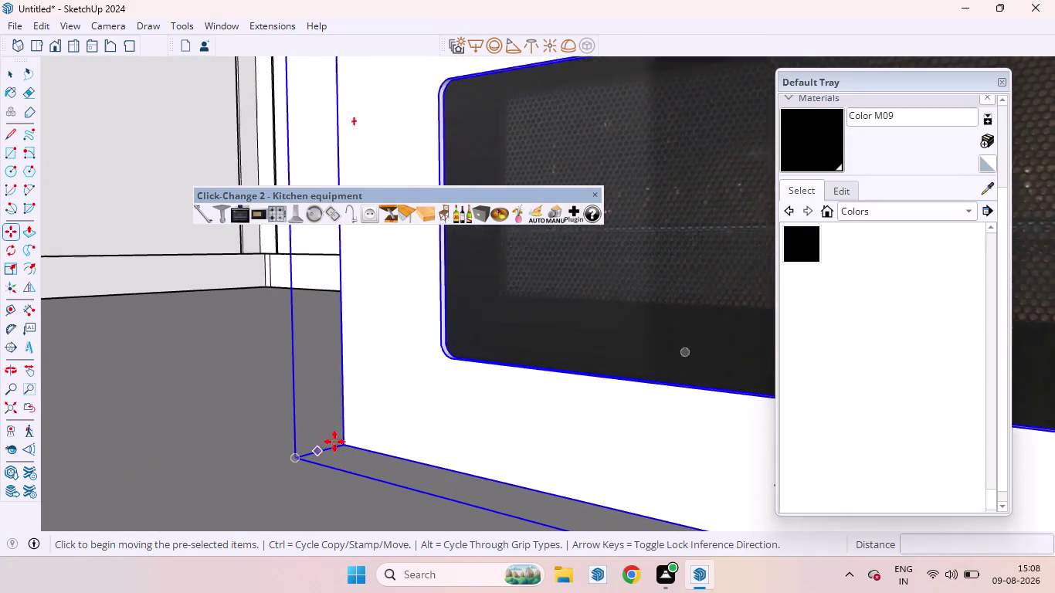
click(344, 446)
scroll(down, 3)
scroll(down, 3)
scroll(down, 3)
scroll(down, 3)
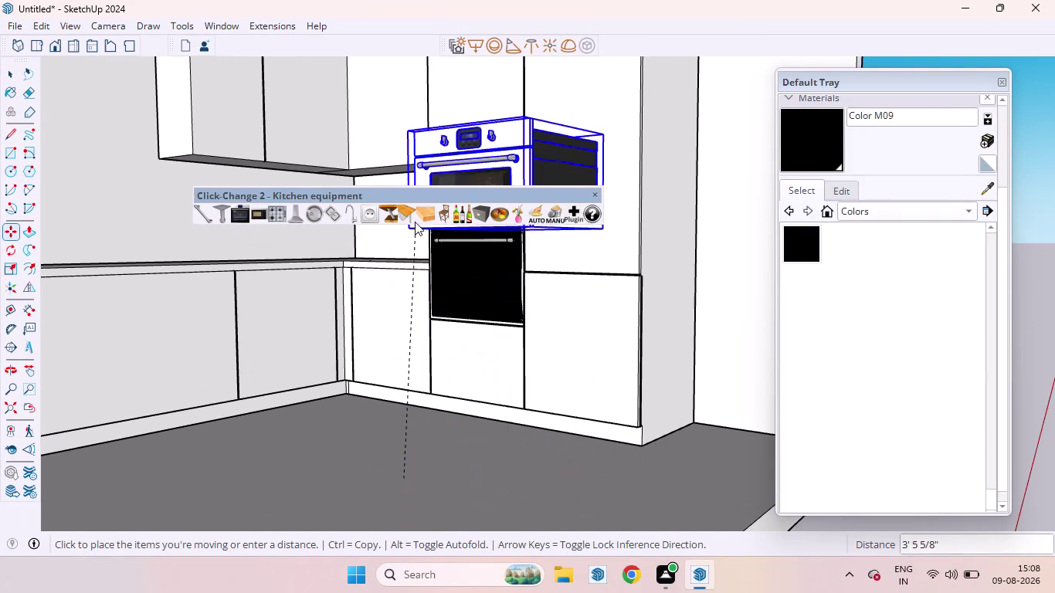
scroll(up, 3)
scroll(up, 3)
scroll(up, 3)
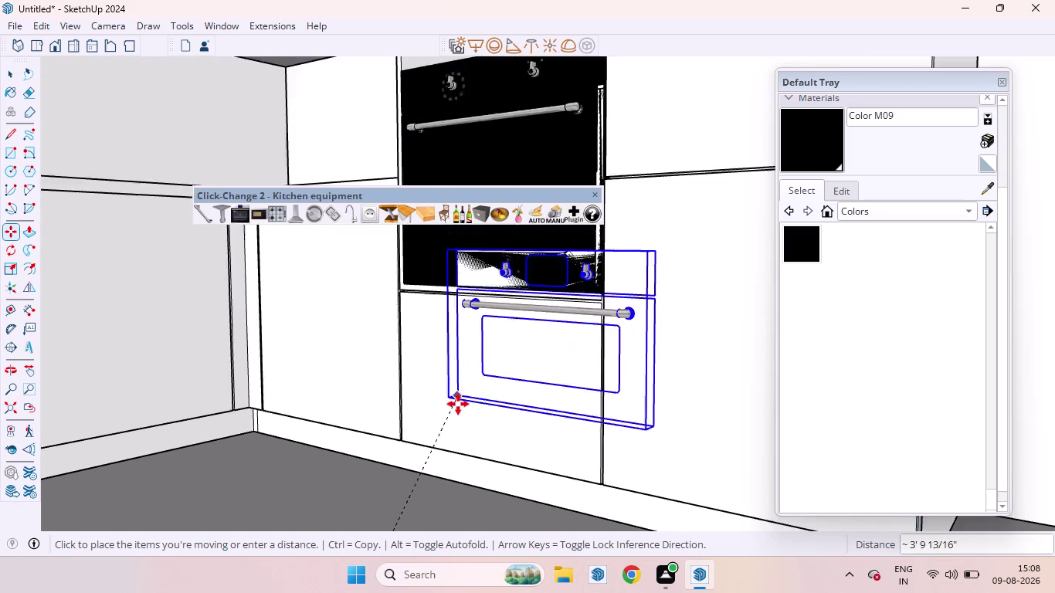
scroll(down, 3)
scroll(down, 3)
scroll(down, 3)
scroll(up, 3)
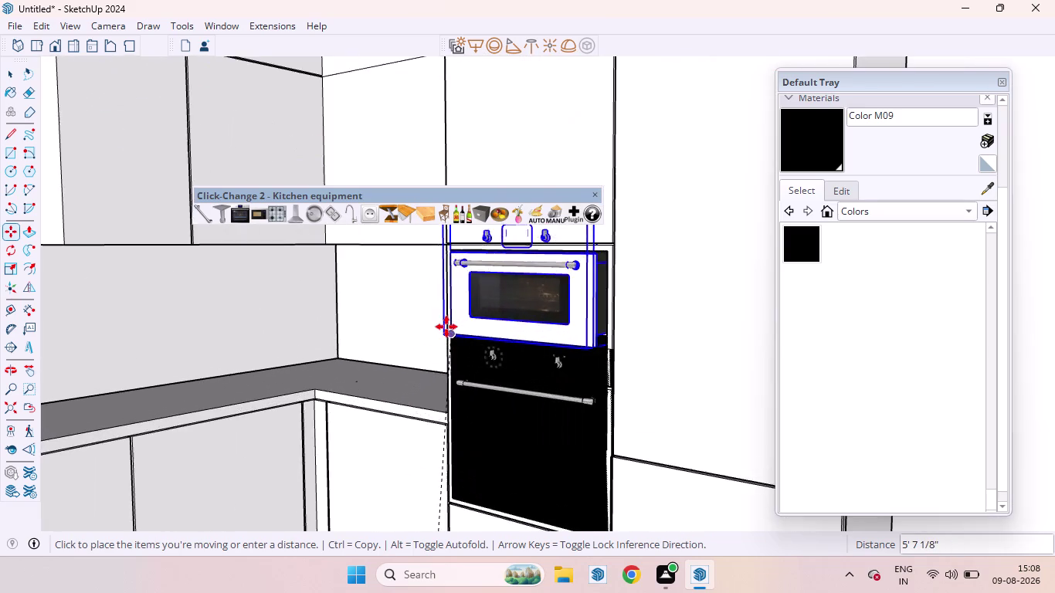
scroll(up, 3)
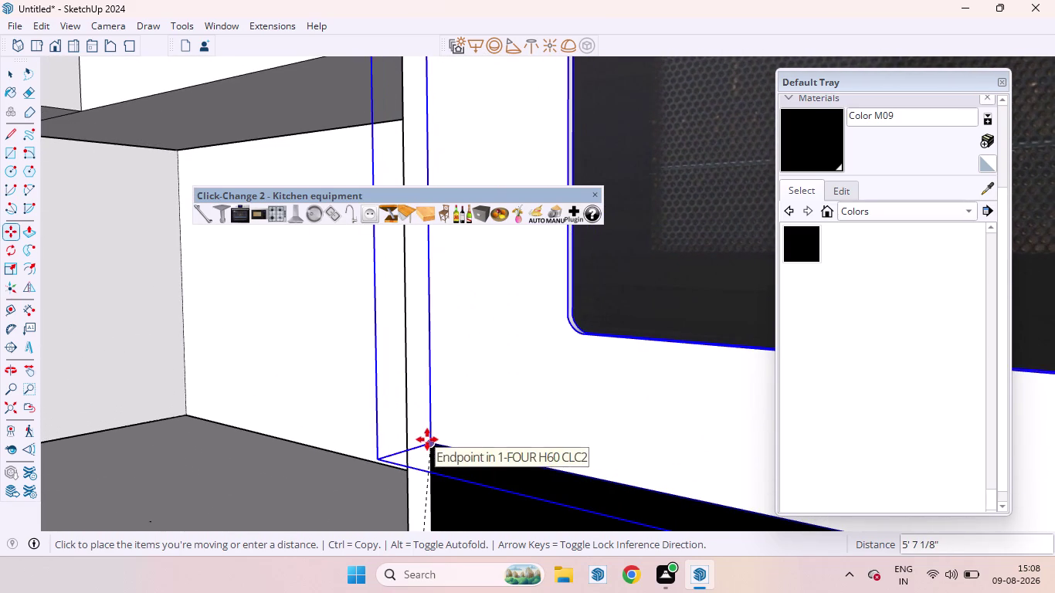
click(428, 440)
scroll(down, 3)
scroll(down, 3)
scroll(up, 3)
scroll(down, 3)
scroll(down, 3)
scroll(up, 3)
scroll(down, 3)
scroll(down, 3)
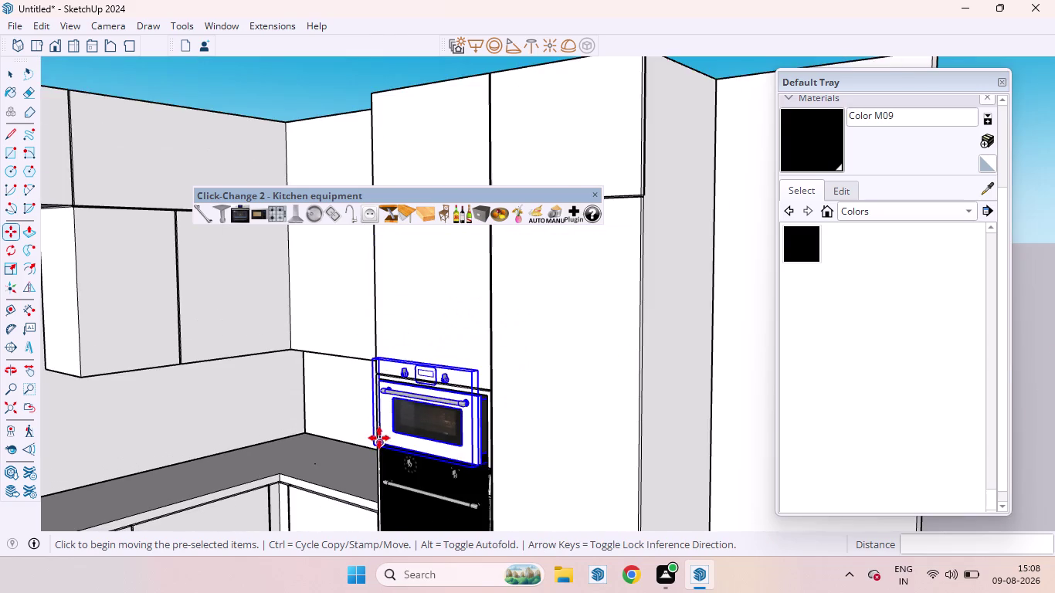
scroll(down, 3)
scroll(down, 3)
key(space)
click(611, 459)
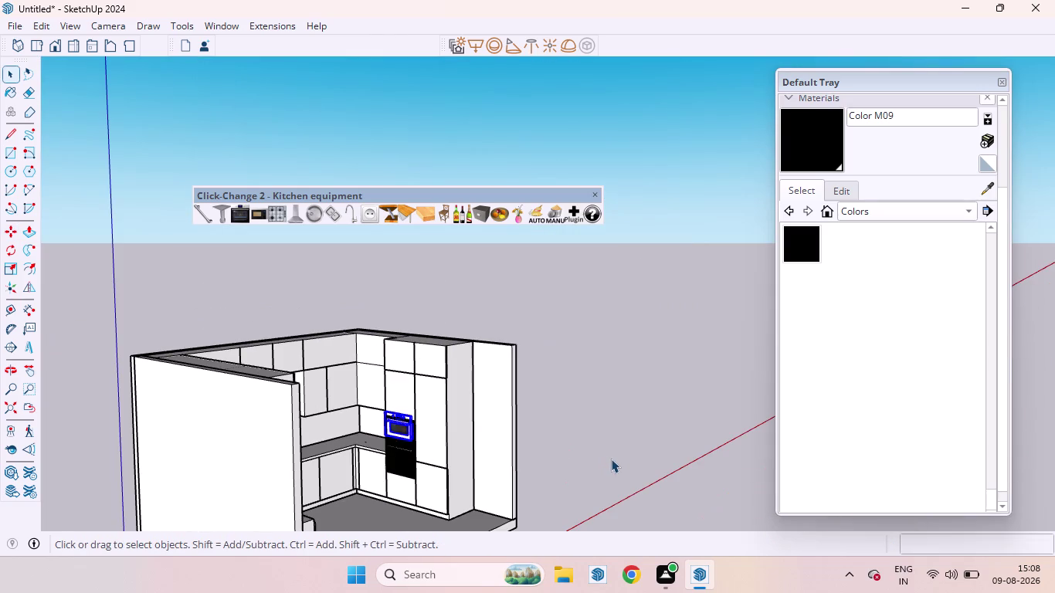
scroll(up, 3)
middle_drag(345, 402, 444, 414)
scroll(up, 3)
scroll(down, 3)
scroll(up, 3)
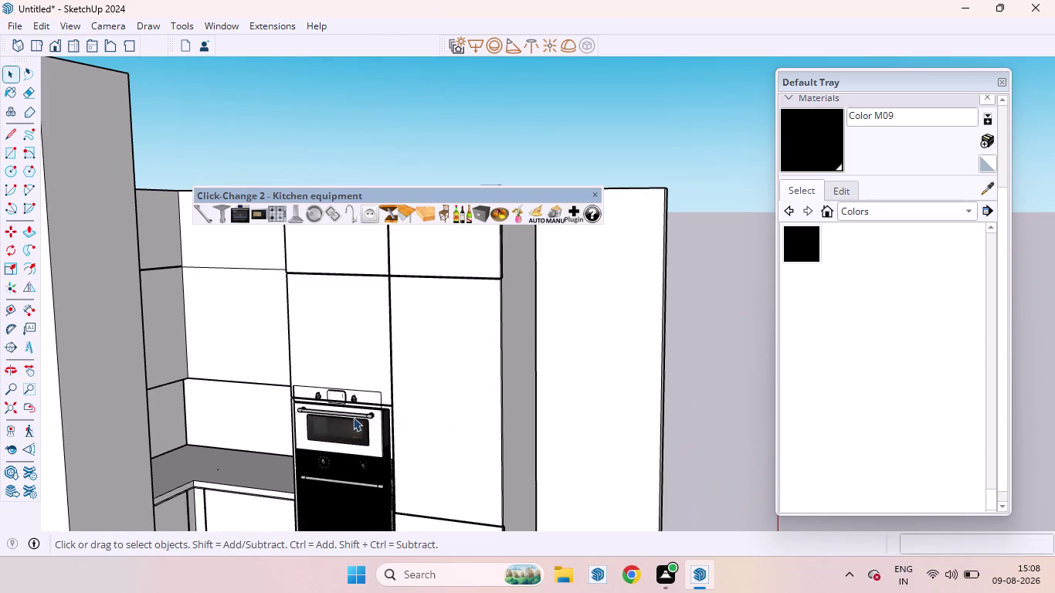
Scale the compact oven wider from its side grip to the cabinet width.
click(381, 438)
key(s)
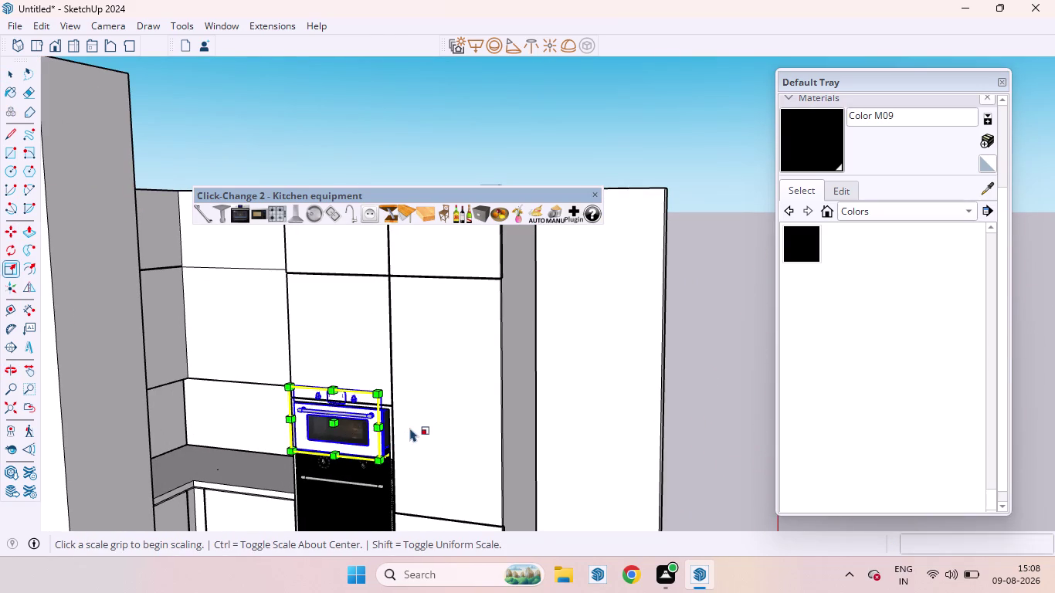
click(396, 420)
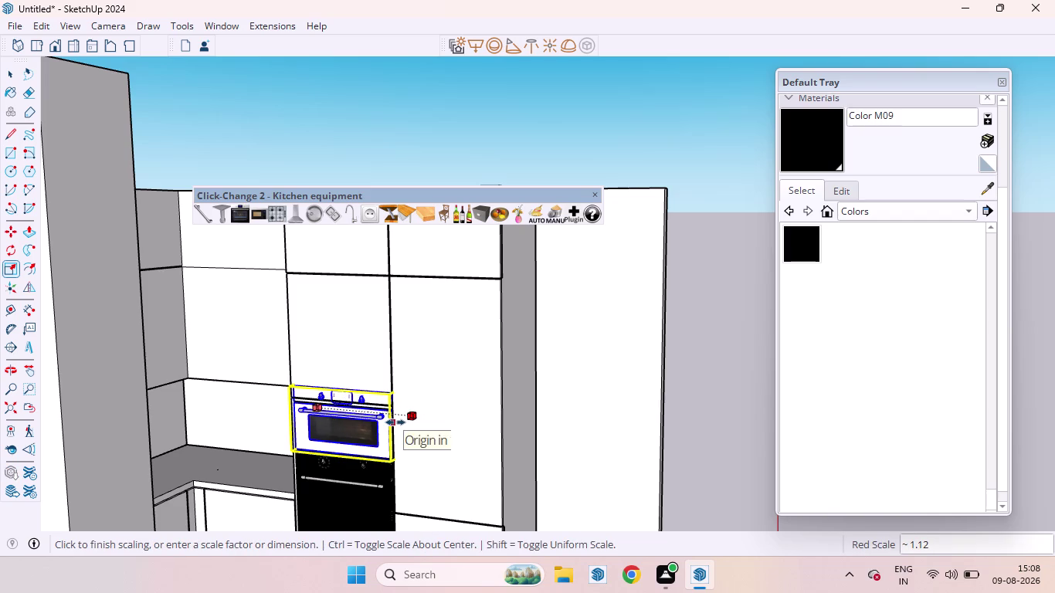
key(space)
click(694, 430)
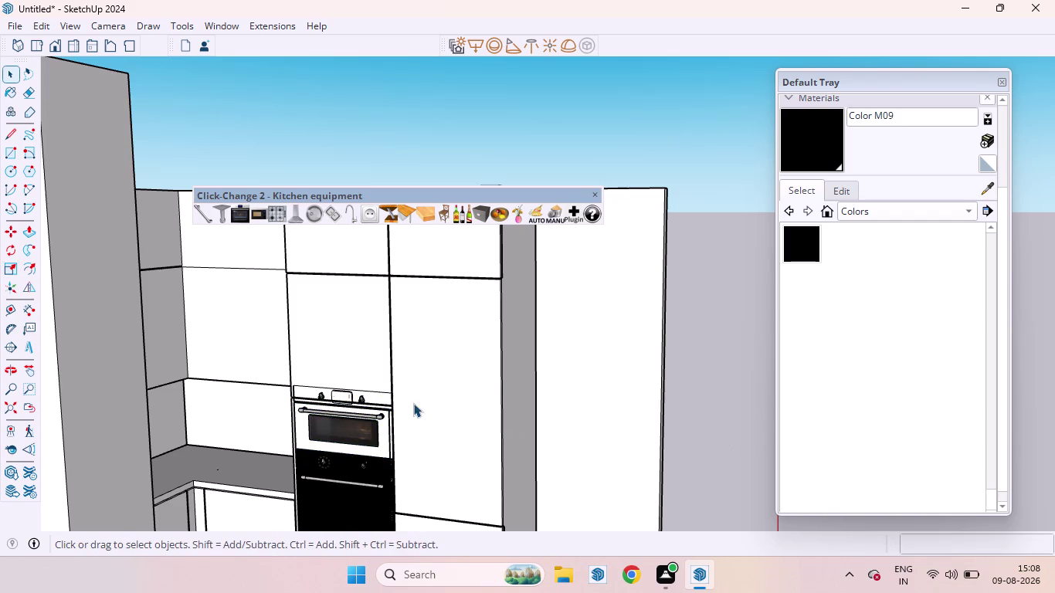
scroll(down, 3)
middle_drag(322, 432, 317, 364)
scroll(up, 3)
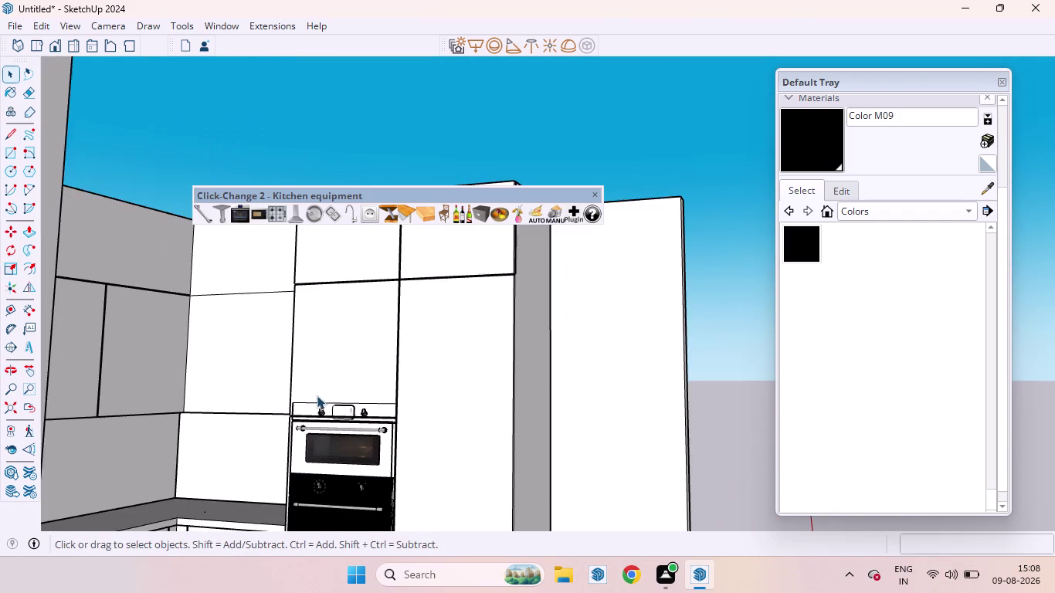
scroll(down, 3)
scroll(up, 3)
Scale the black oven wider to fill the tall unit's opening.
click(348, 477)
scroll(down, 3)
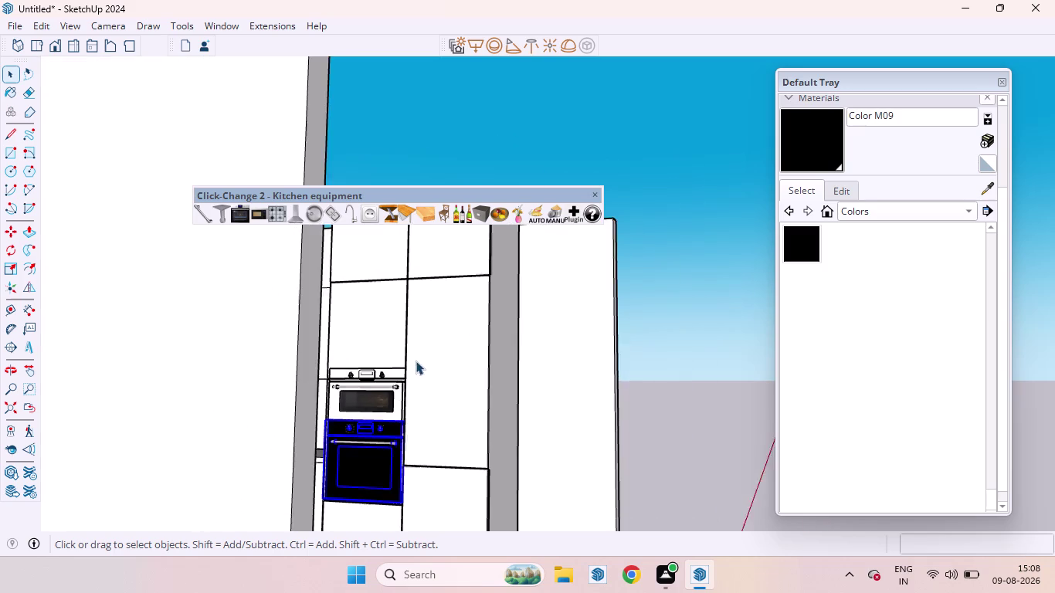
key(s)
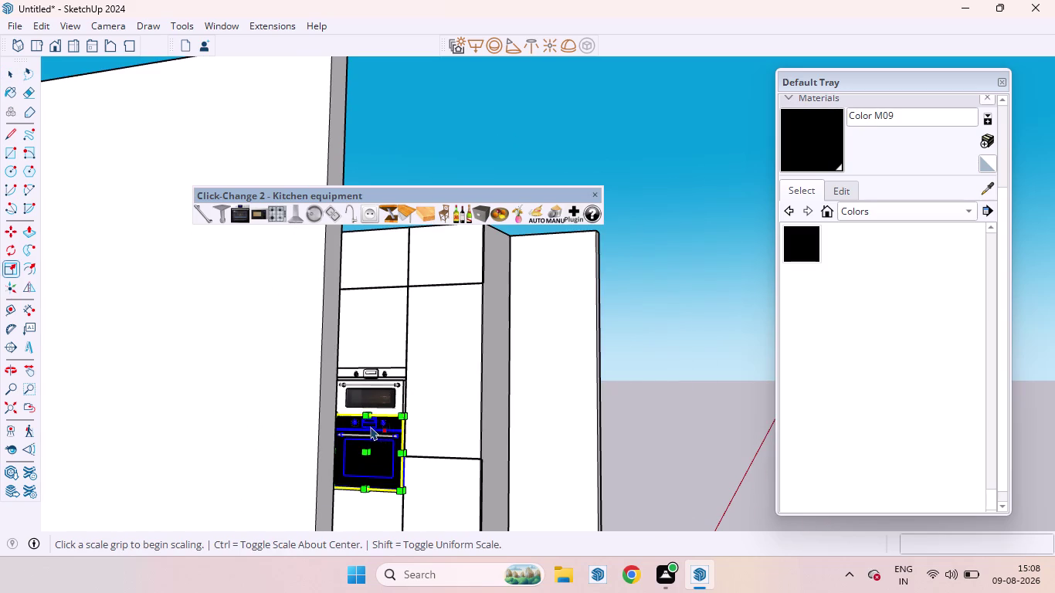
drag(387, 412, 387, 423)
key(space)
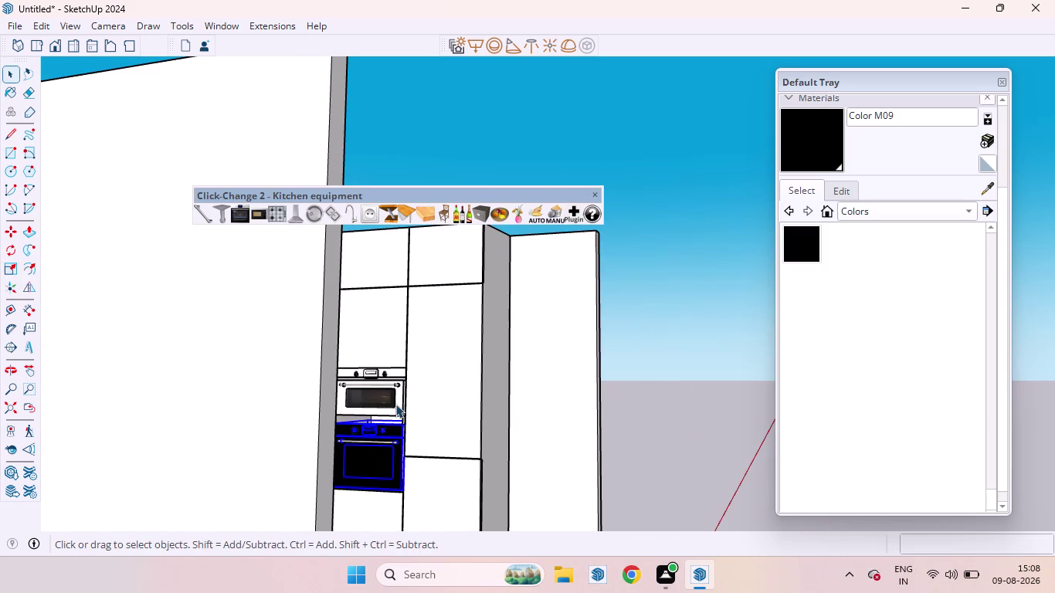
Move the compact oven straight down so it rests flush on the black oven.
click(395, 404)
key(m)
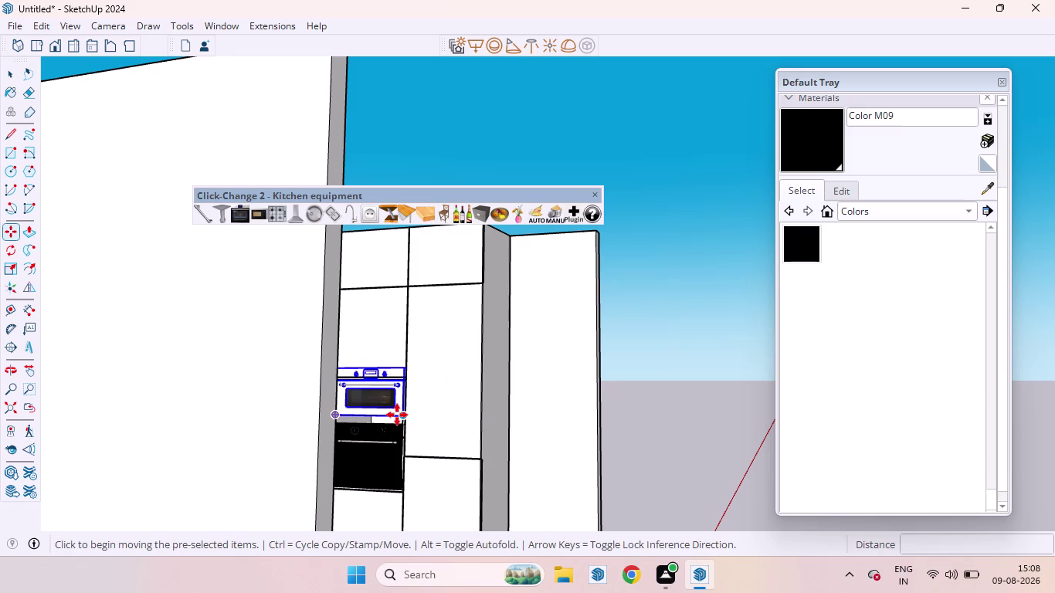
click(403, 413)
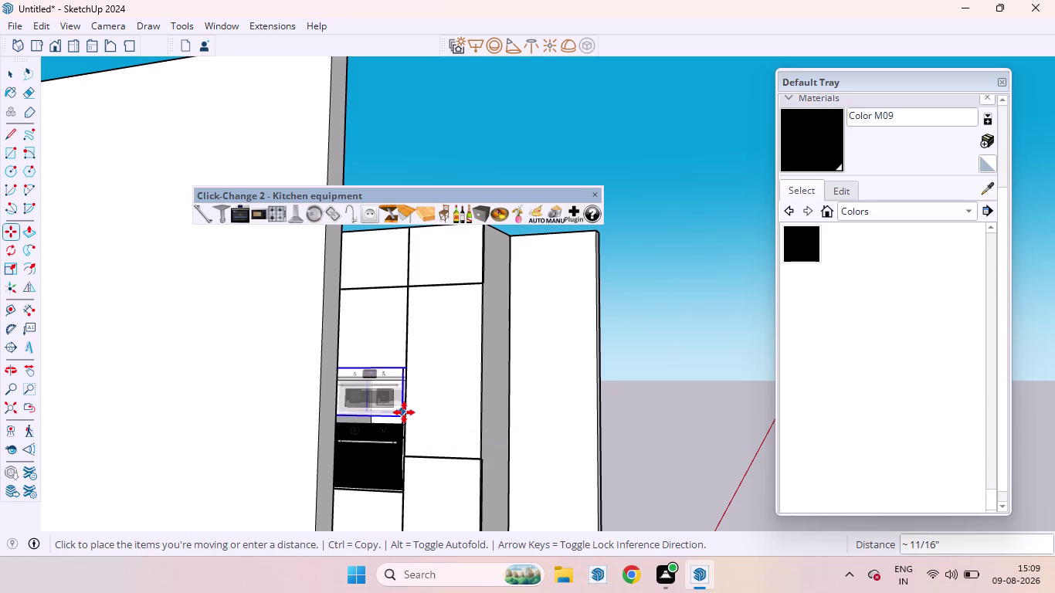
key(Up)
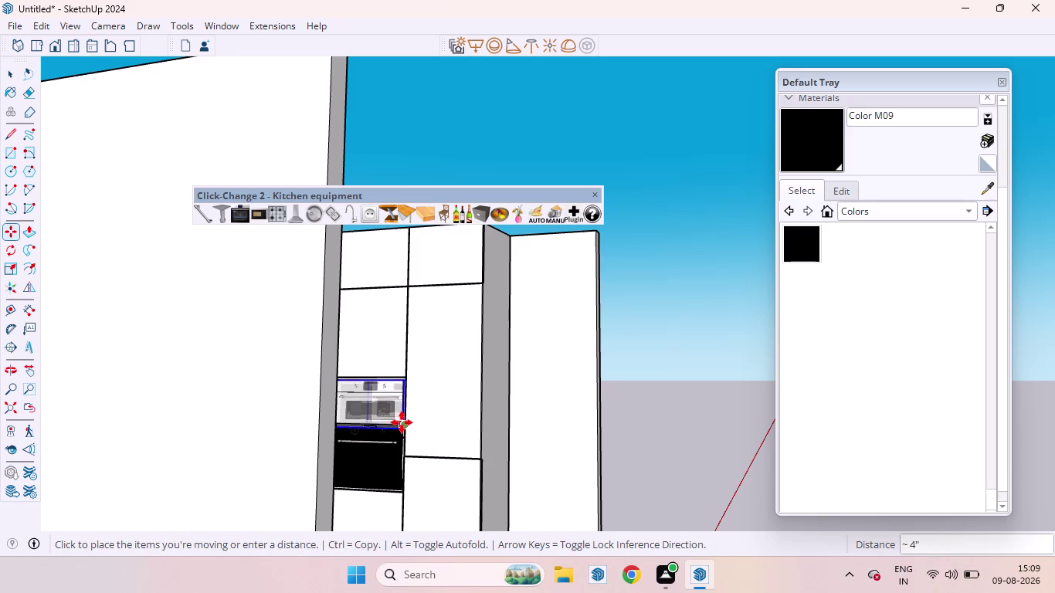
click(402, 421)
key(space)
click(648, 442)
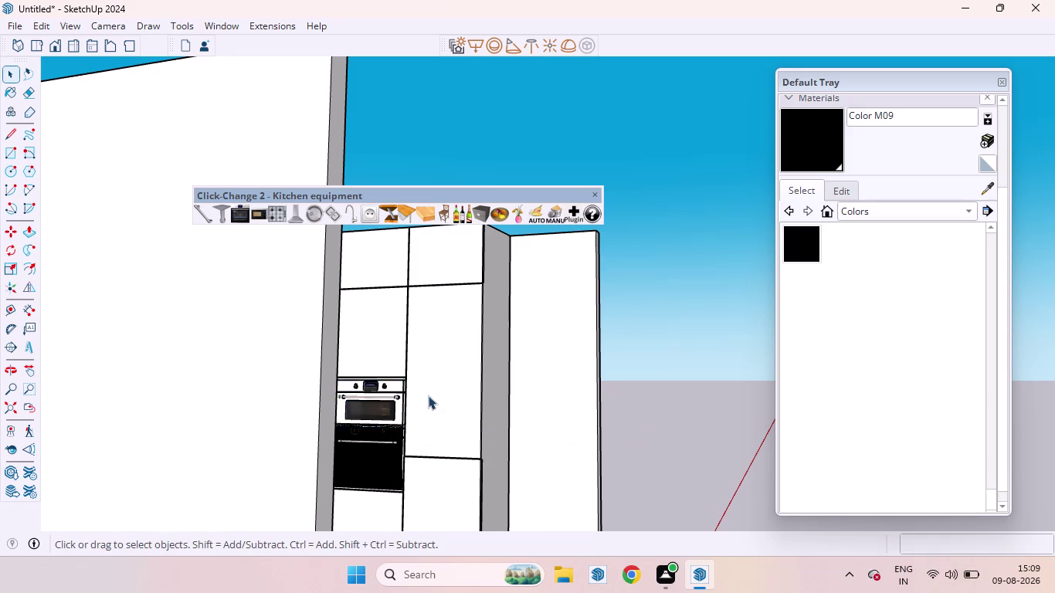
scroll(up, 3)
middle_drag(427, 378, 333, 405)
Lower the compact oven about 1½" so it rests on the black oven below.
scroll(down, 3)
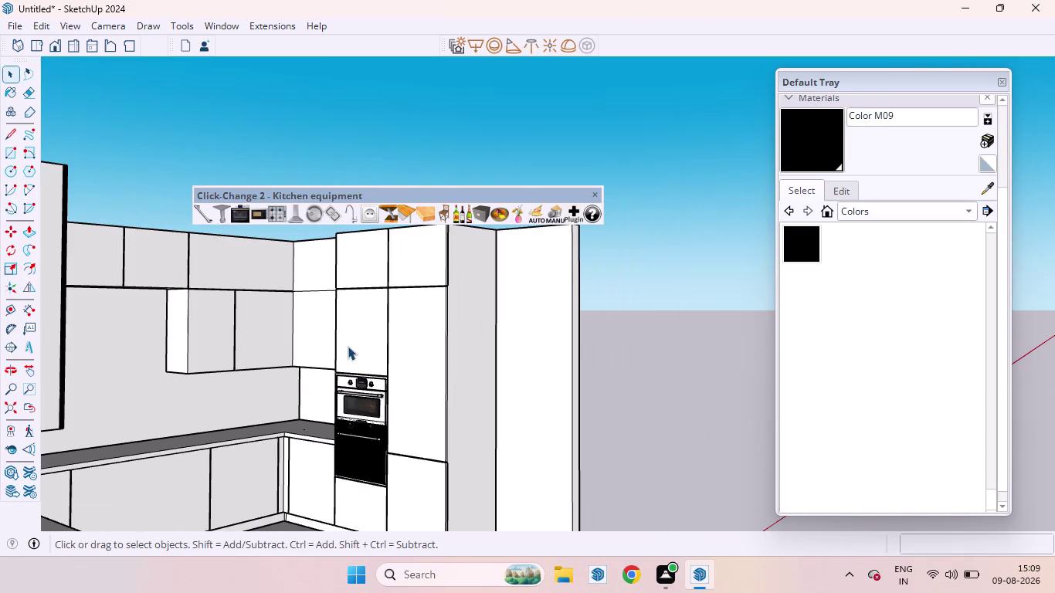
scroll(up, 3)
scroll(down, 3)
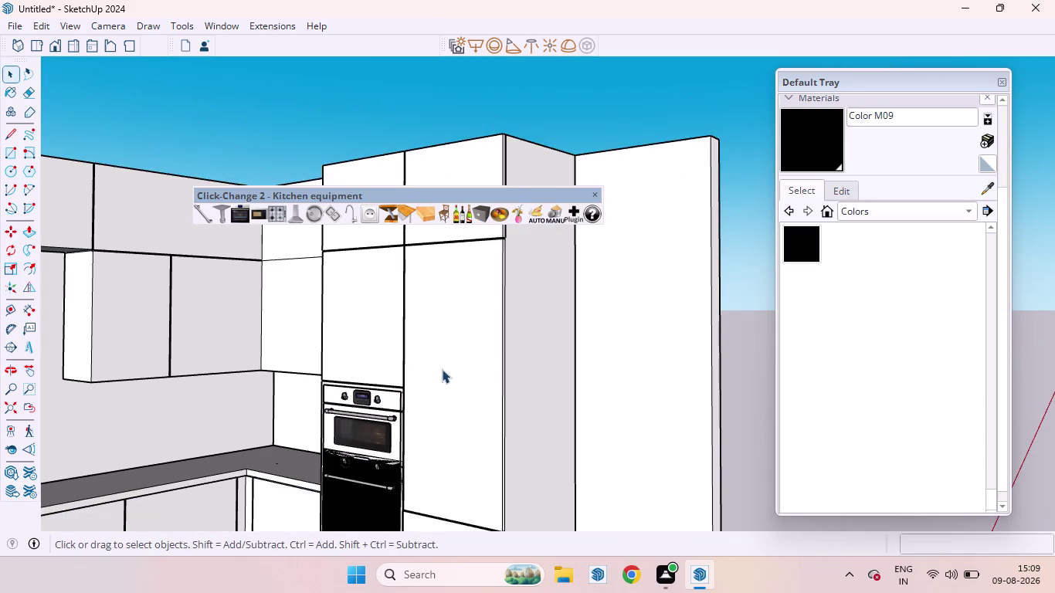
scroll(down, 3)
scroll(up, 3)
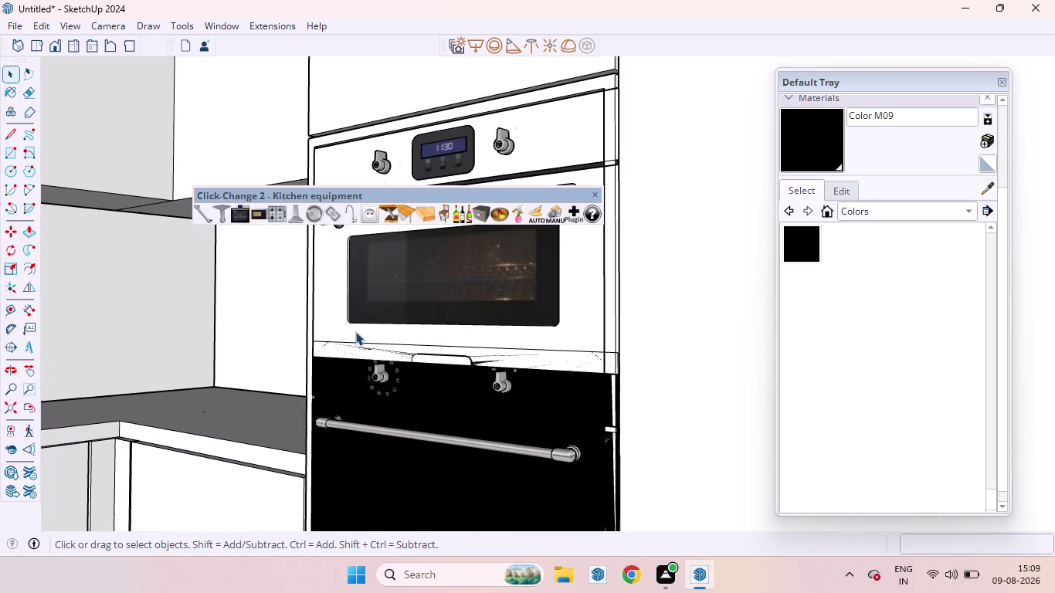
scroll(down, 3)
click(491, 321)
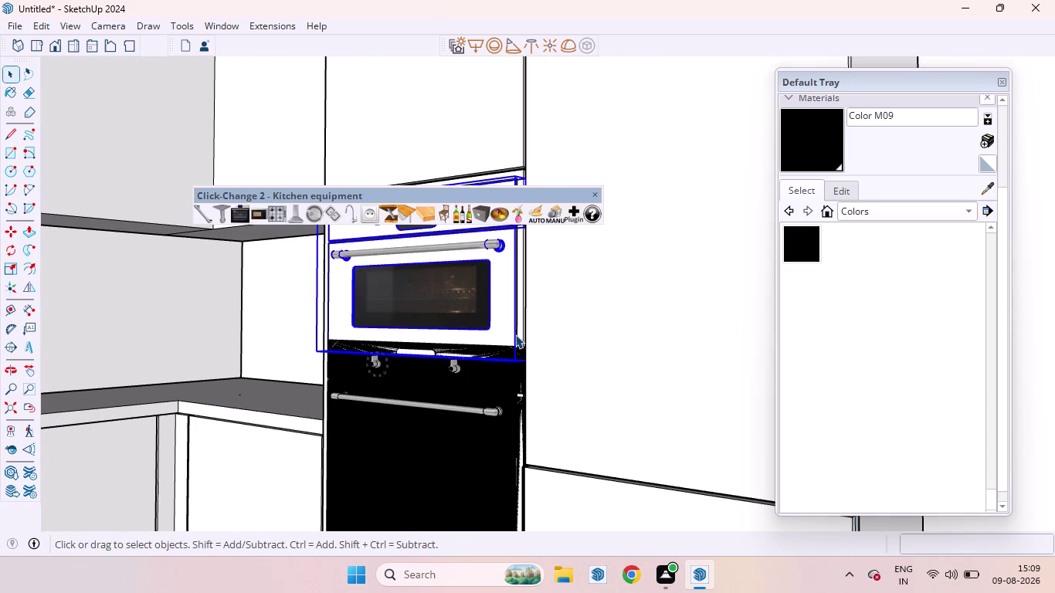
key(m)
click(514, 361)
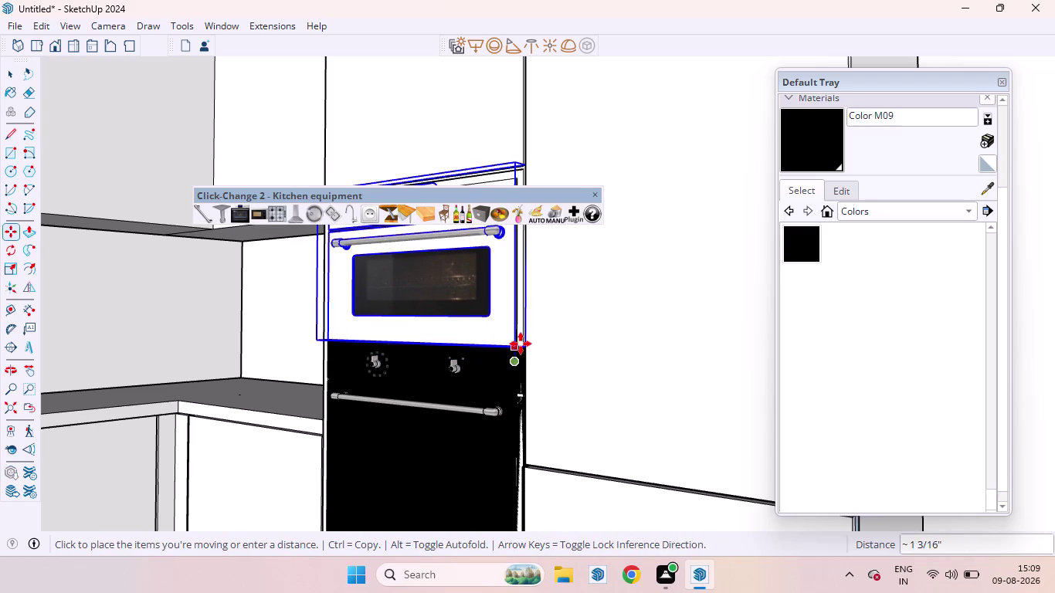
click(521, 344)
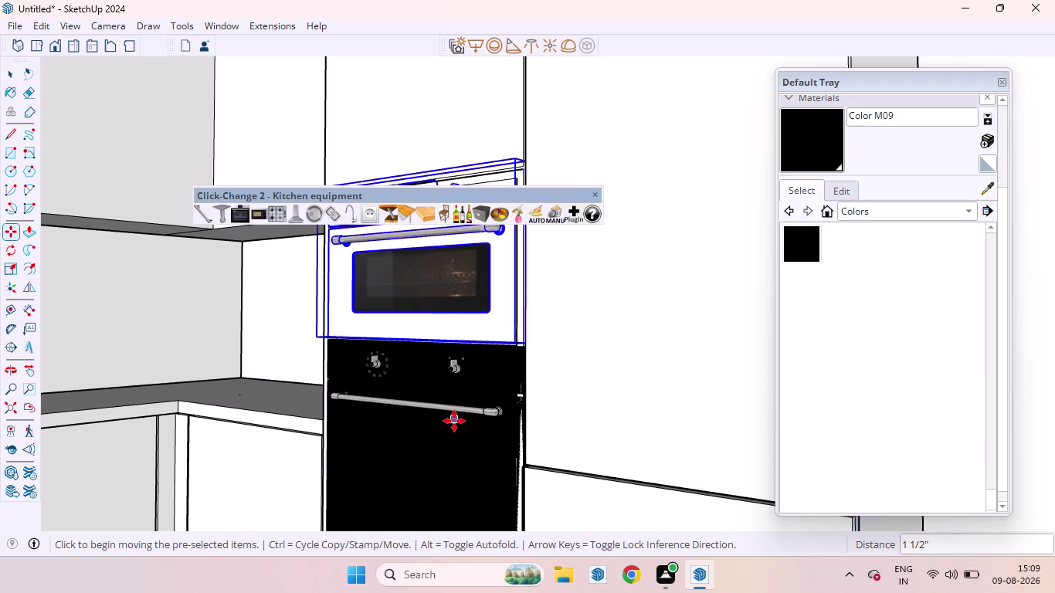
scroll(down, 3)
scroll(down, 3)
key(space)
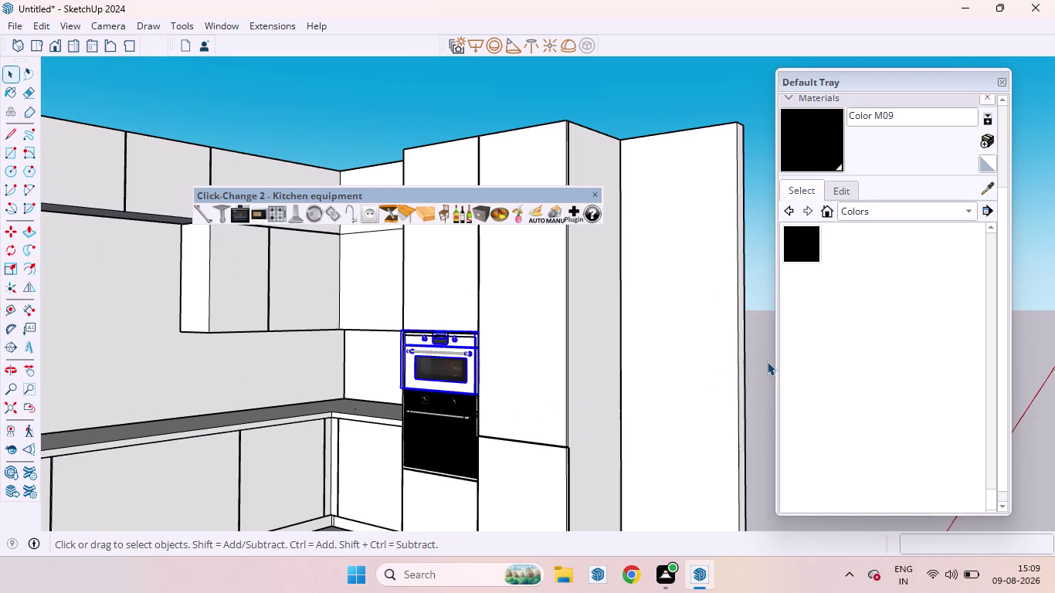
click(767, 362)
Paint the compact oven's body with the black Color M09 material.
middle_drag(503, 357, 432, 371)
scroll(up, 3)
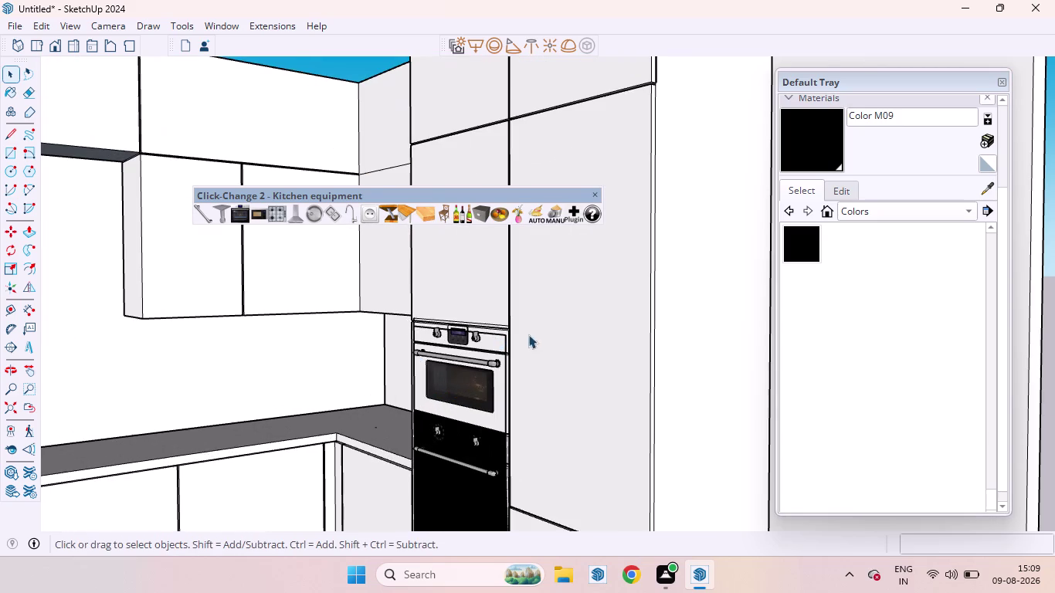
click(426, 390)
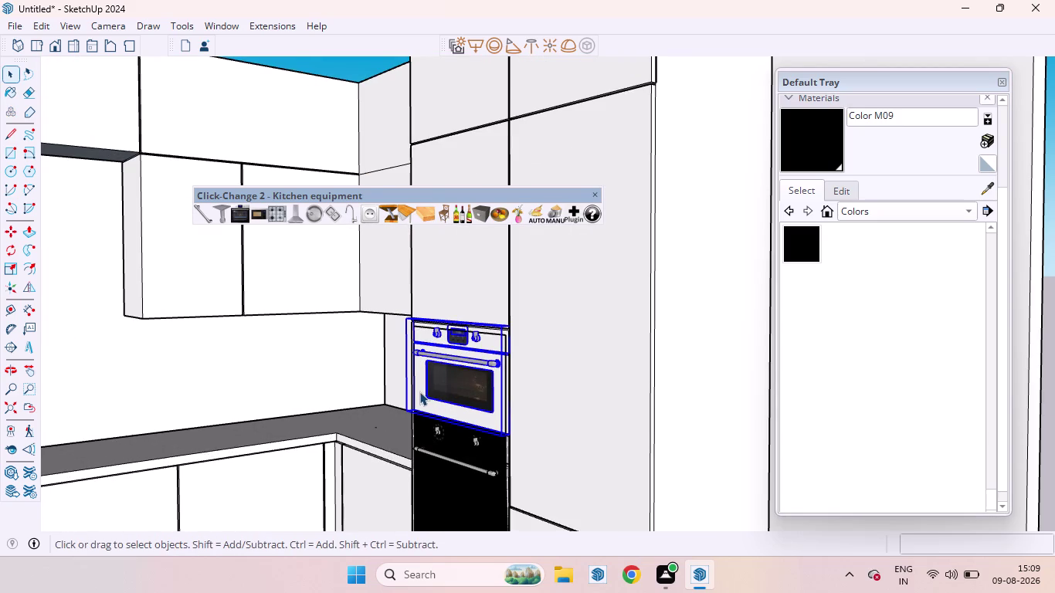
double_click(420, 392)
click(419, 391)
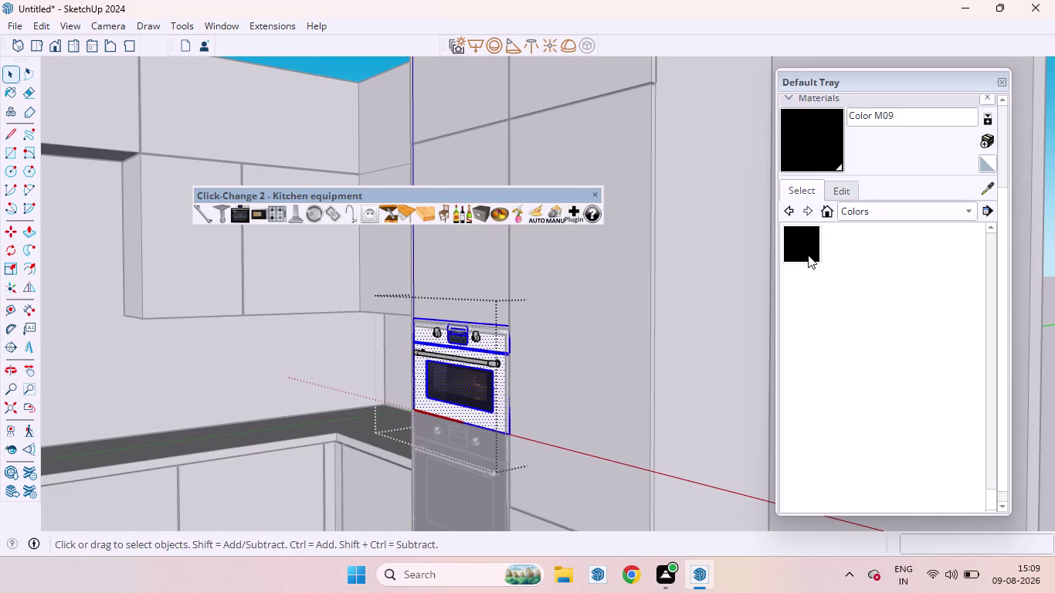
click(808, 253)
click(417, 390)
scroll(down, 3)
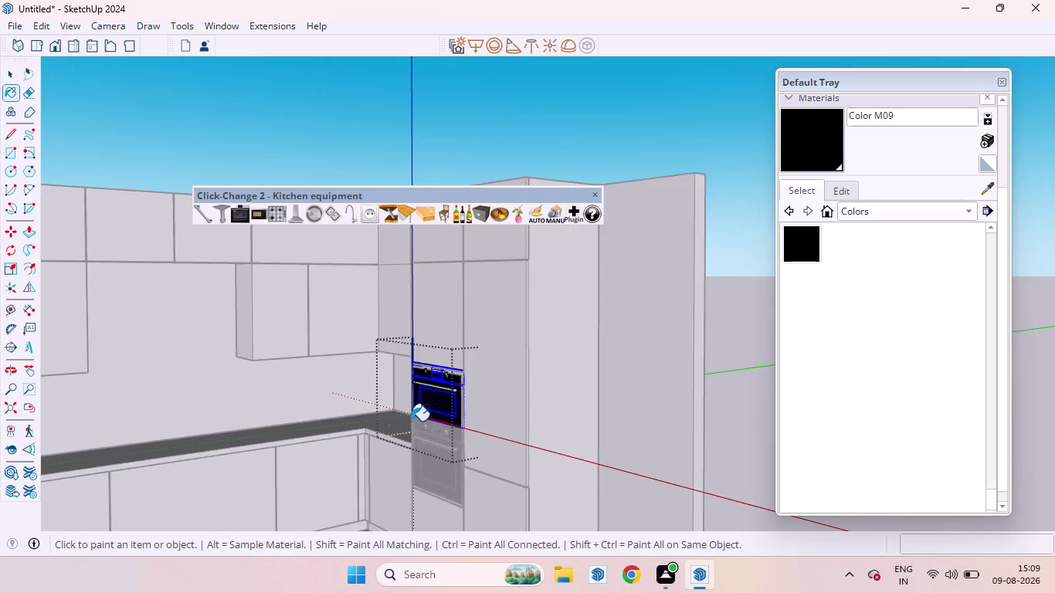
scroll(down, 3)
key(space)
click(587, 421)
middle_drag(460, 416, 402, 404)
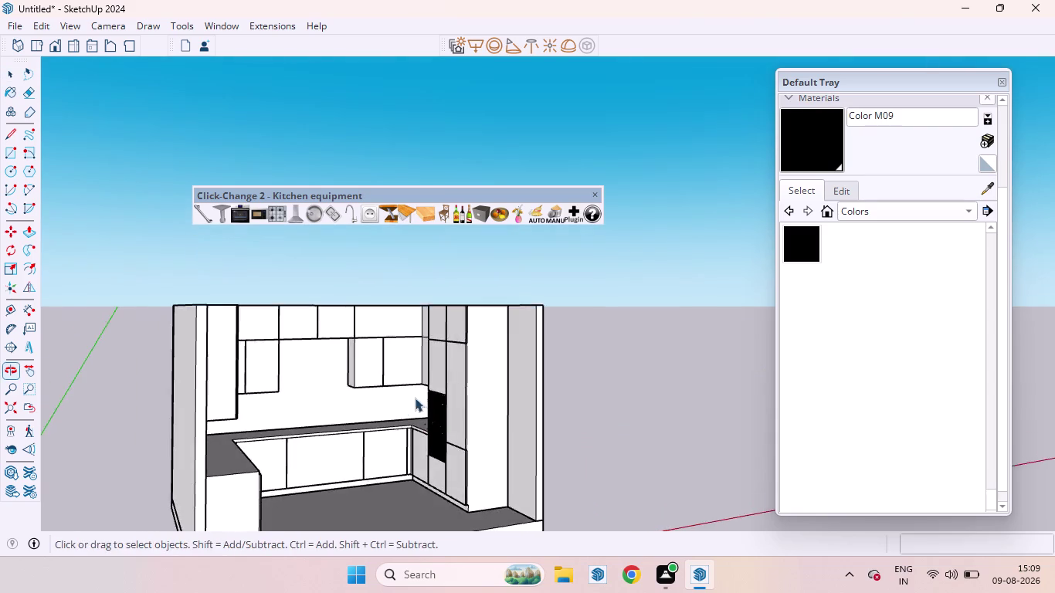
Insert a Click-Change range hood and place it on the kitchen's back wall.
scroll(up, 3)
middle_click(428, 422)
scroll(down, 3)
scroll(up, 3)
scroll(down, 3)
scroll(up, 3)
scroll(down, 3)
scroll(up, 3)
scroll(down, 3)
scroll(down, 3)
middle_drag(491, 417, 472, 430)
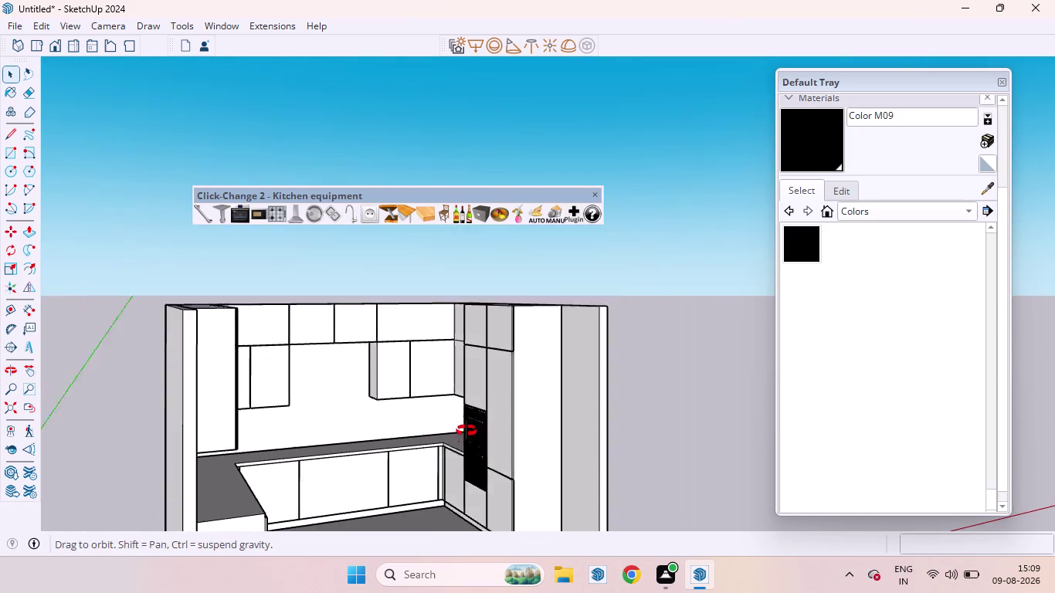
middle_drag(473, 429, 423, 421)
scroll(down, 3)
scroll(up, 3)
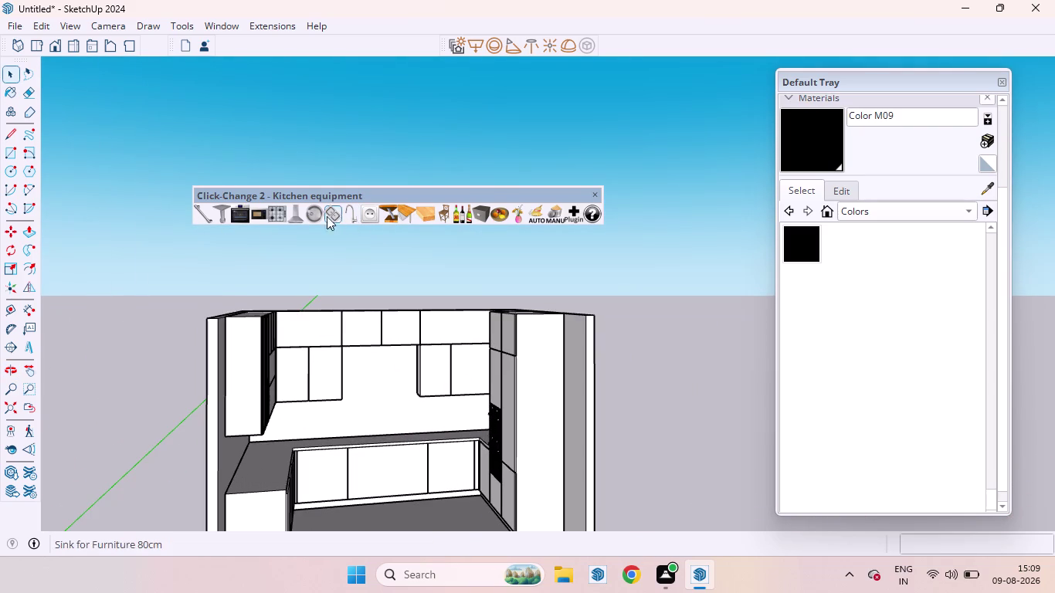
click(295, 218)
scroll(down, 3)
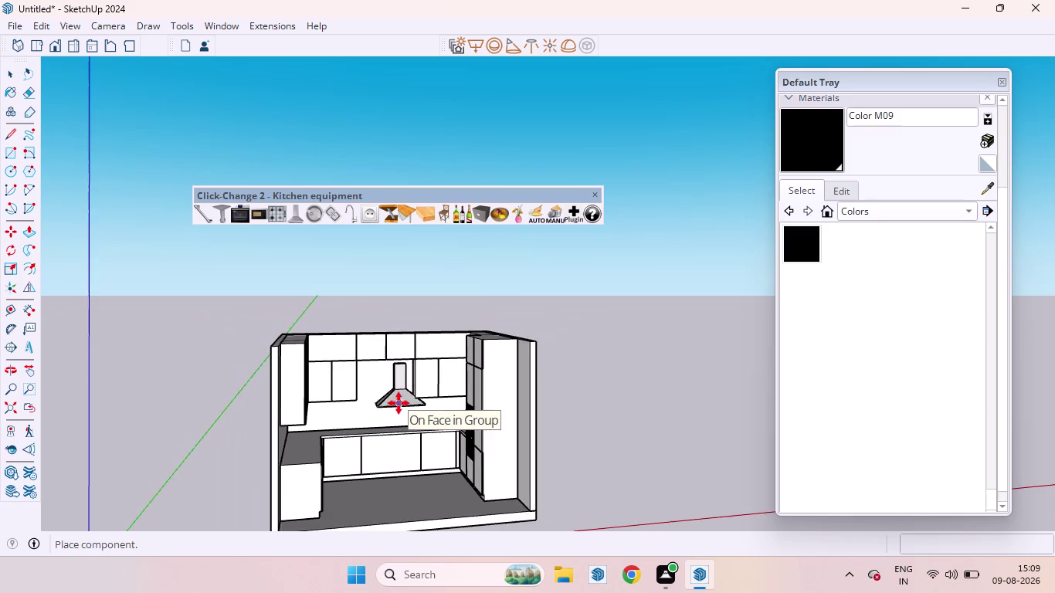
scroll(up, 3)
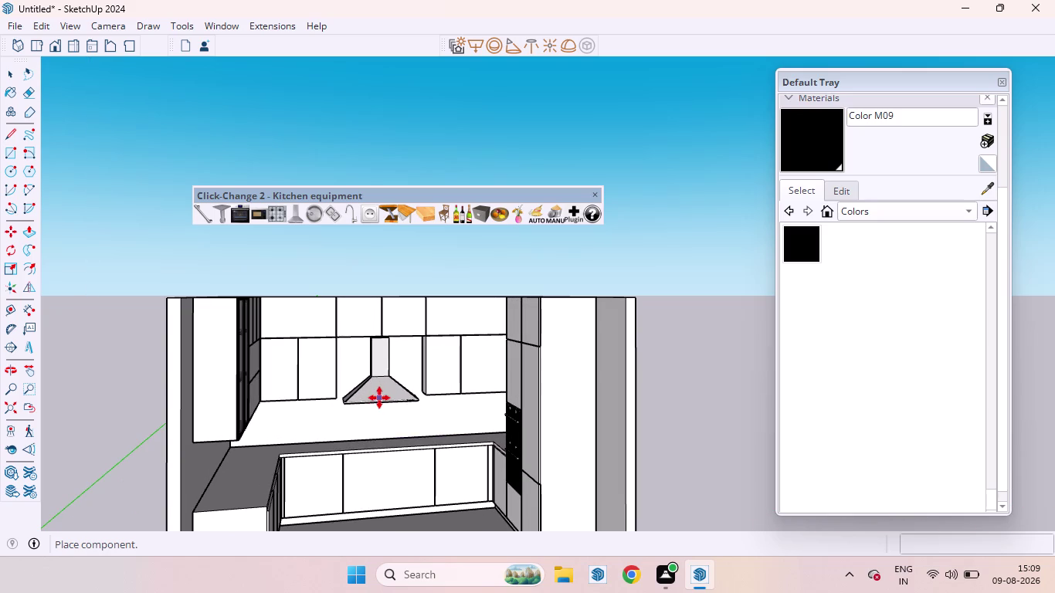
click(374, 409)
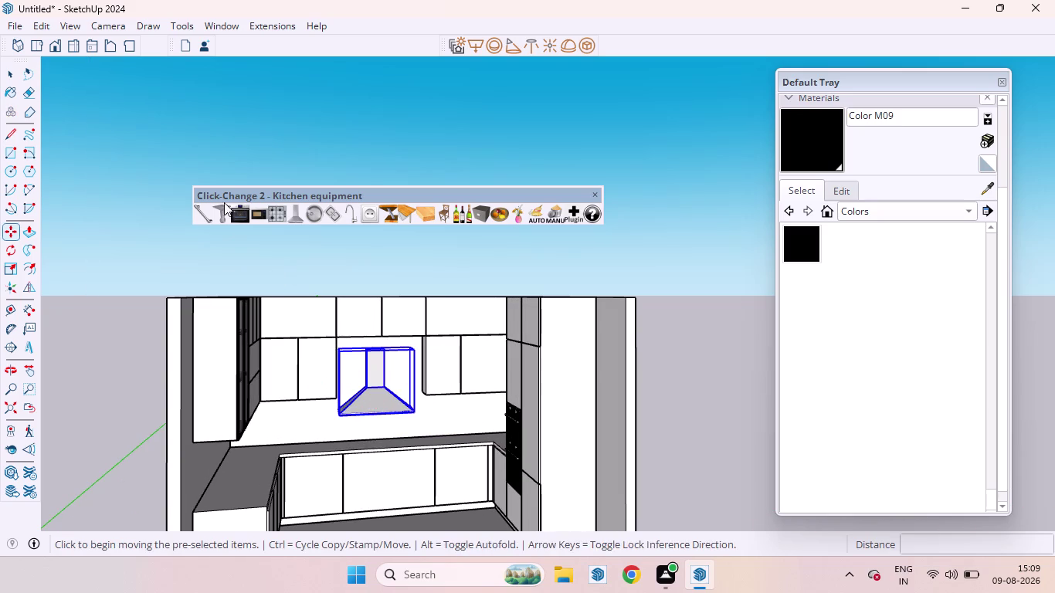
Cycle through the hood variants and settle on the narrow chimney hood design.
click(292, 219)
click(292, 218)
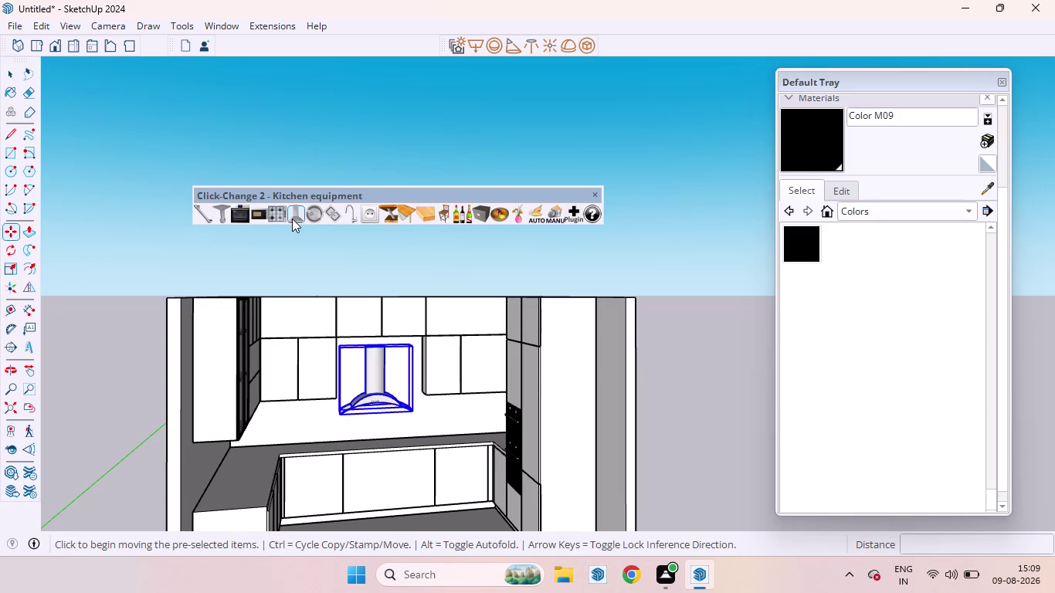
click(292, 218)
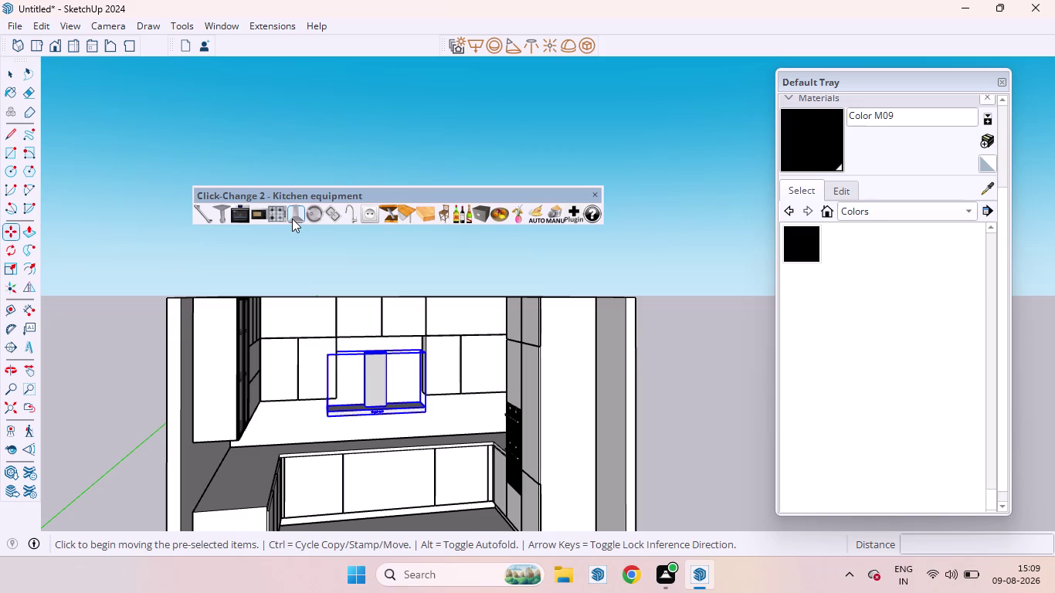
click(292, 219)
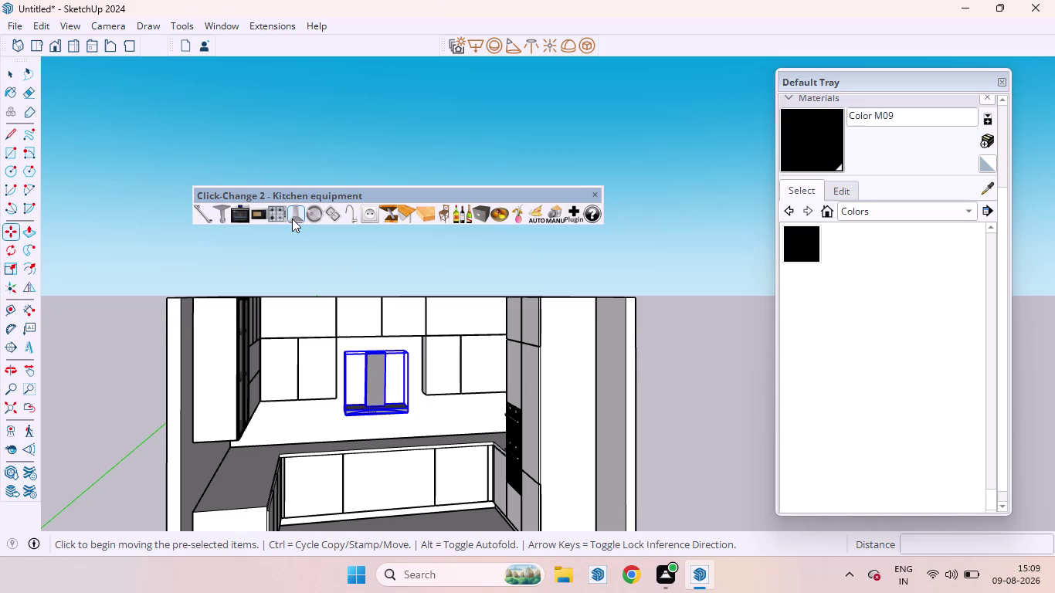
click(292, 218)
click(292, 218)
click(292, 219)
click(292, 218)
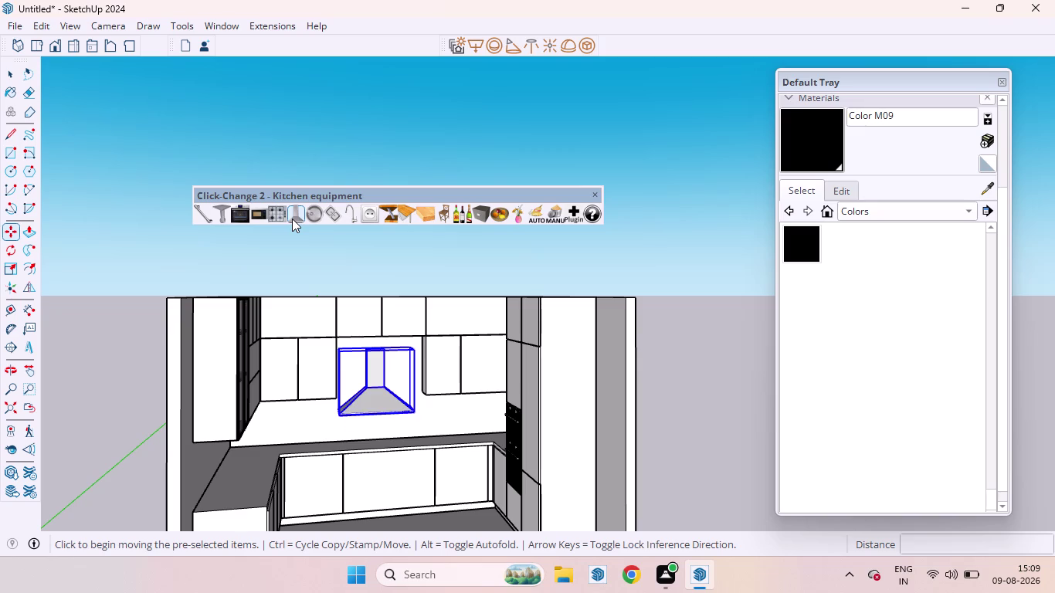
click(292, 219)
click(292, 218)
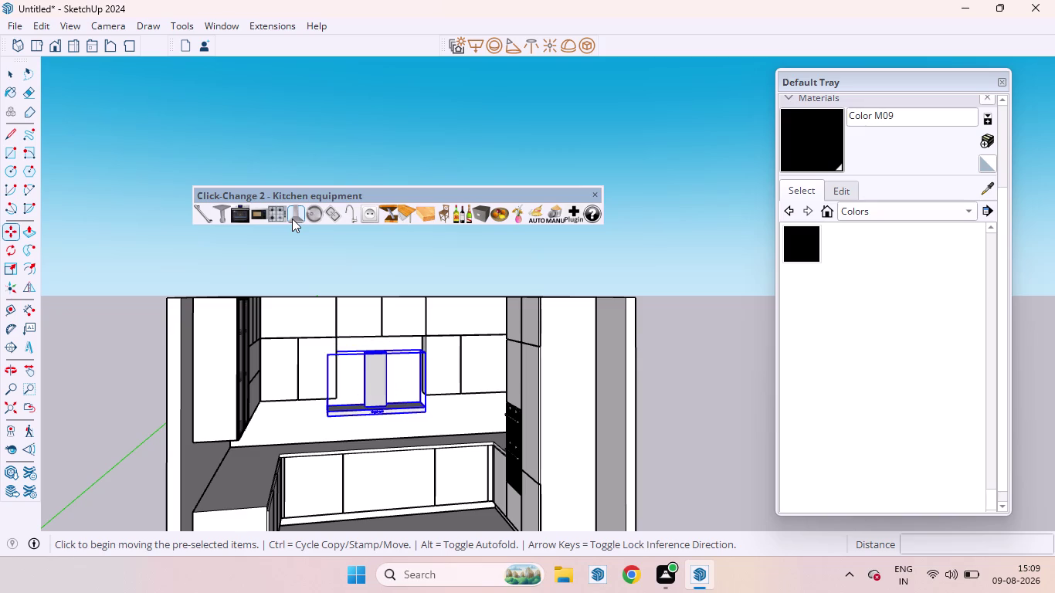
click(292, 218)
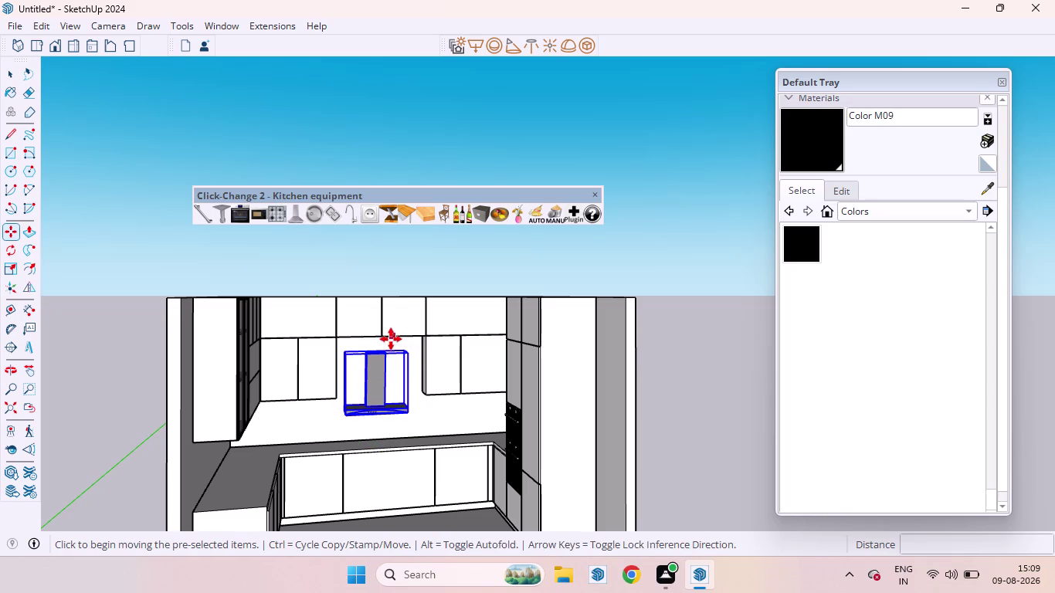
Move the chimney hood back toward the wall.
click(377, 349)
middle_drag(381, 333, 375, 293)
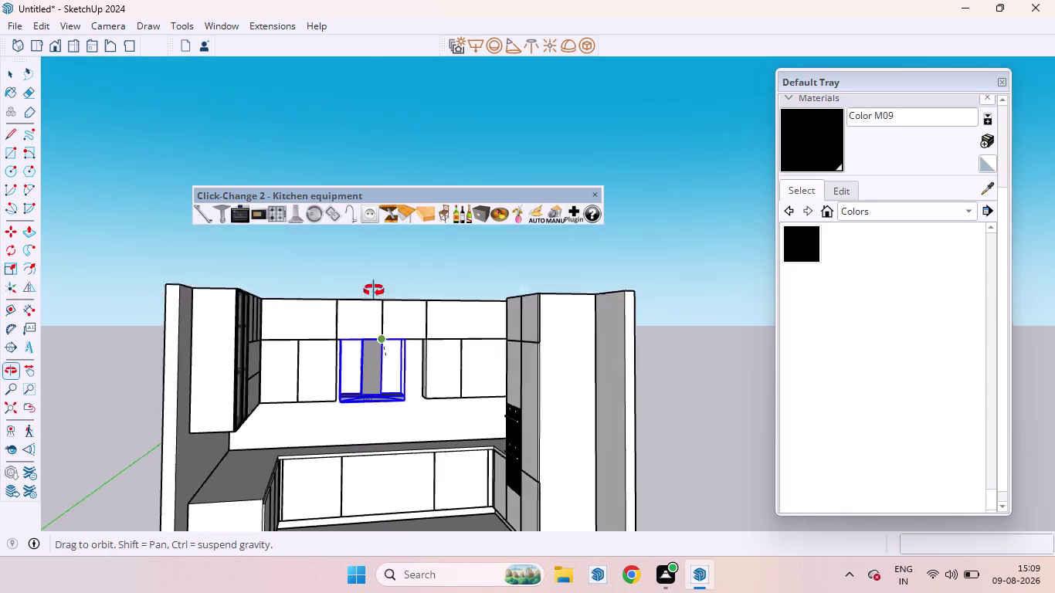
middle_drag(375, 293, 384, 199)
scroll(up, 3)
scroll(down, 3)
scroll(up, 3)
scroll(down, 3)
scroll(up, 3)
scroll(up, 3)
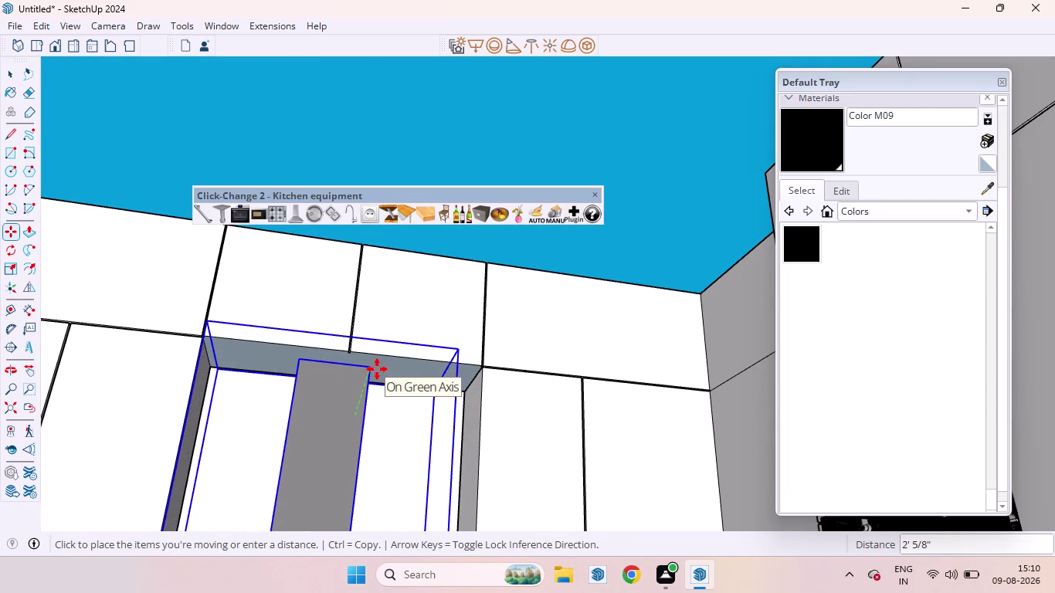
click(377, 369)
key(space)
click(544, 249)
scroll(down, 3)
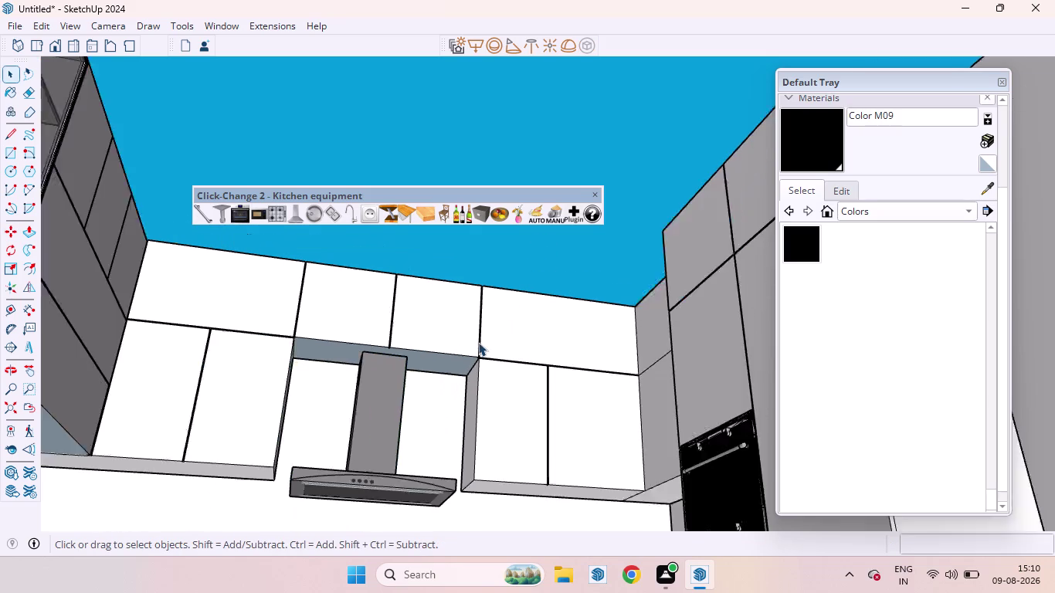
scroll(down, 3)
Raise the hood's chimney up to the underside of the upper cabinet.
middle_drag(460, 338, 436, 461)
scroll(up, 3)
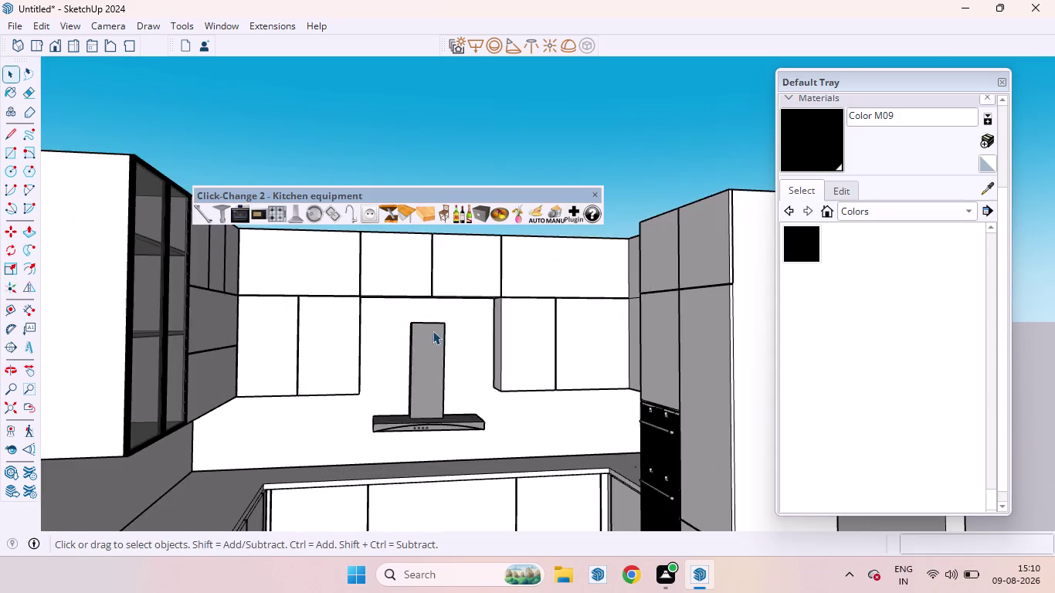
middle_drag(432, 330, 511, 378)
scroll(up, 3)
scroll(down, 3)
scroll(up, 3)
click(427, 344)
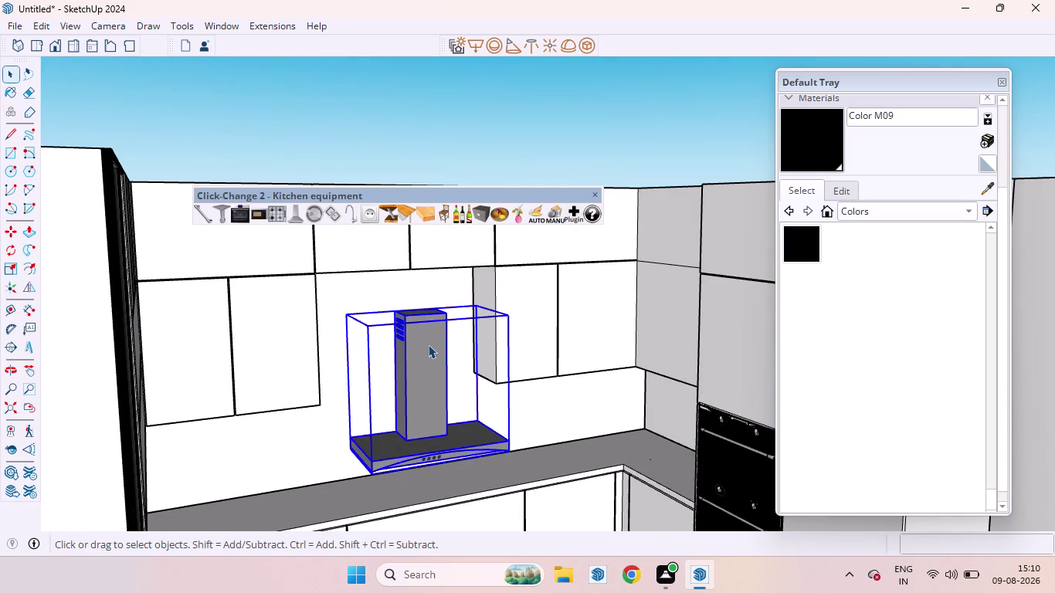
key(m)
click(425, 322)
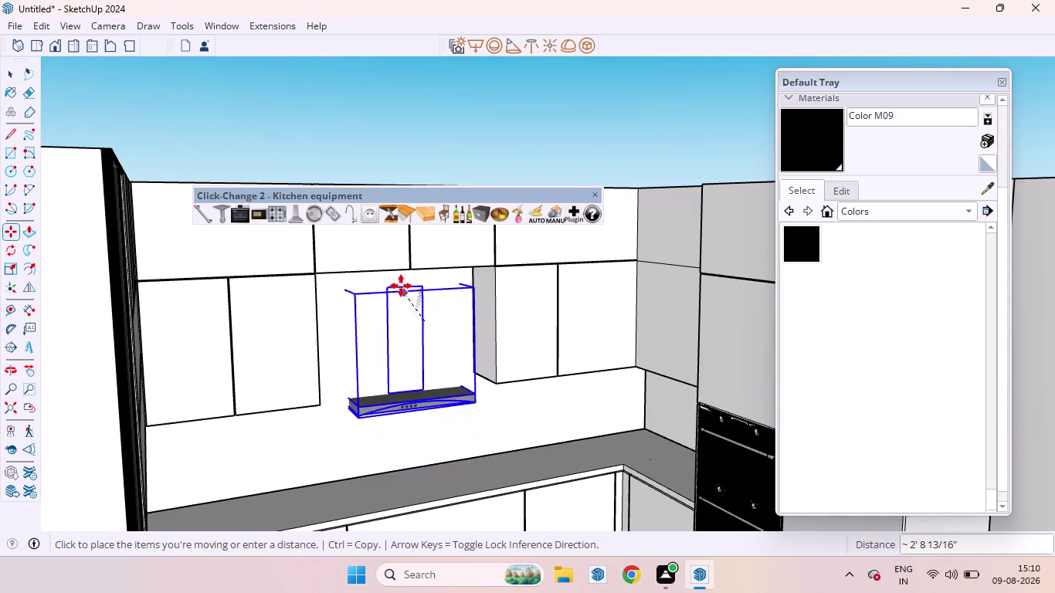
middle_drag(401, 282, 432, 163)
scroll(up, 3)
scroll(down, 3)
scroll(up, 3)
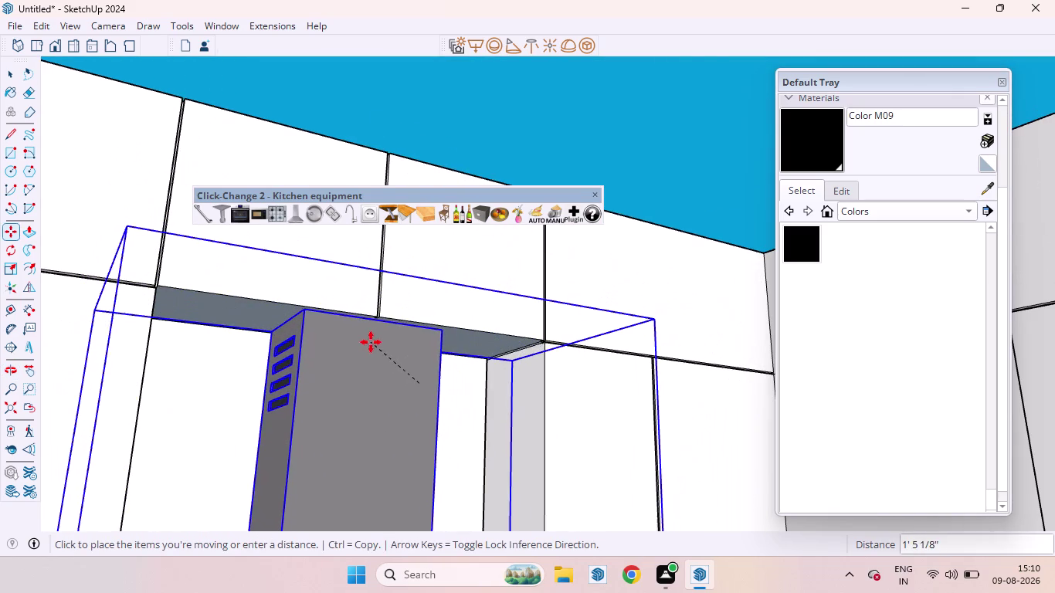
key(Left)
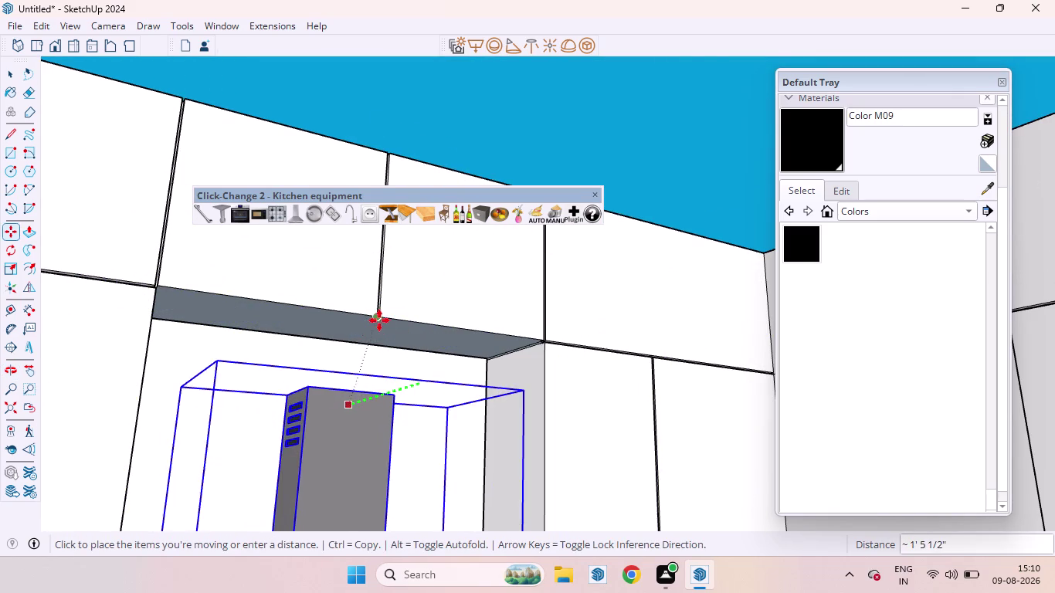
click(543, 296)
key(space)
click(650, 165)
scroll(down, 3)
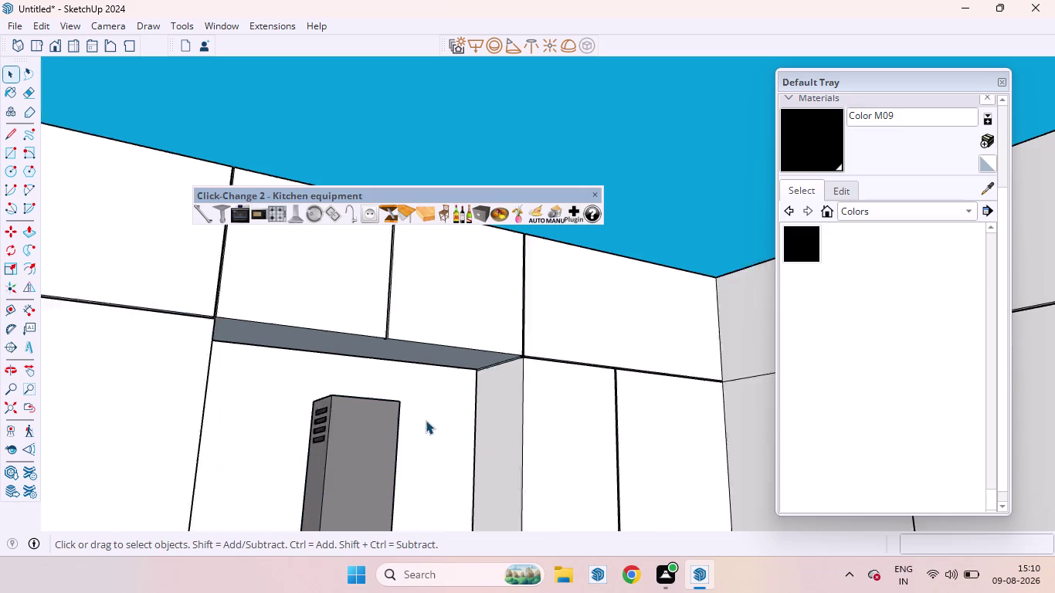
scroll(down, 3)
scroll(down, 3)
Push the range hood flush against the back wall.
middle_drag(468, 402, 752, 589)
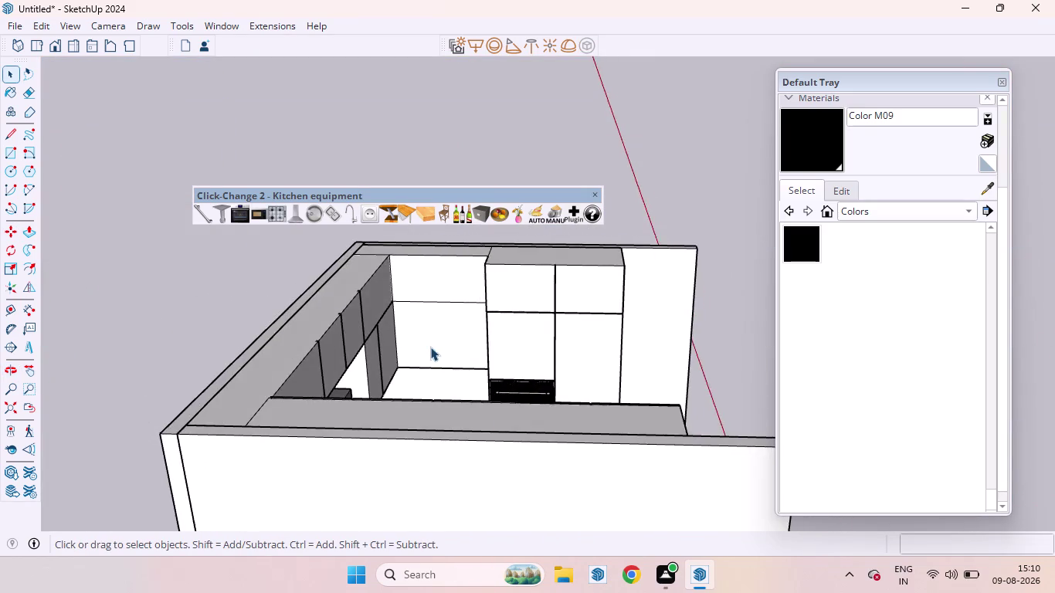
scroll(up, 3)
scroll(down, 3)
middle_drag(377, 378, 351, 532)
scroll(up, 3)
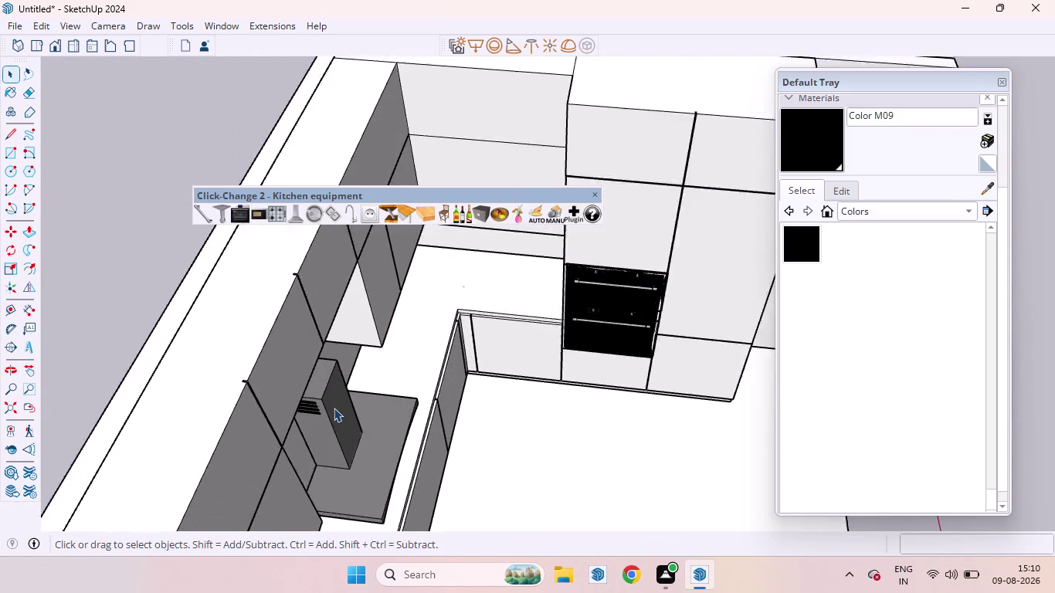
scroll(up, 3)
click(331, 407)
key(m)
key(Up)
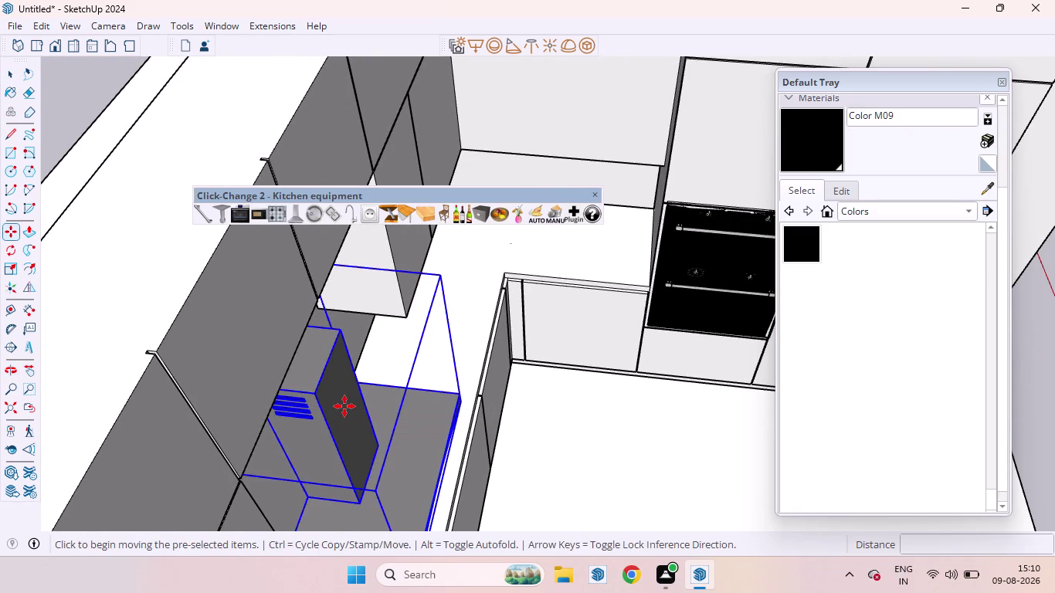
click(345, 406)
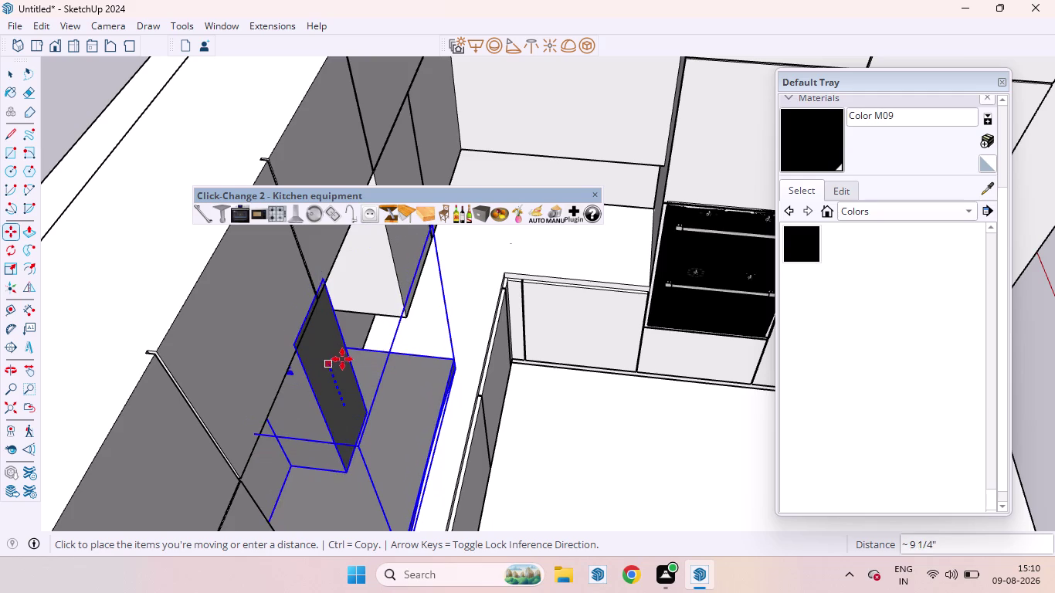
click(304, 380)
key(space)
scroll(down, 3)
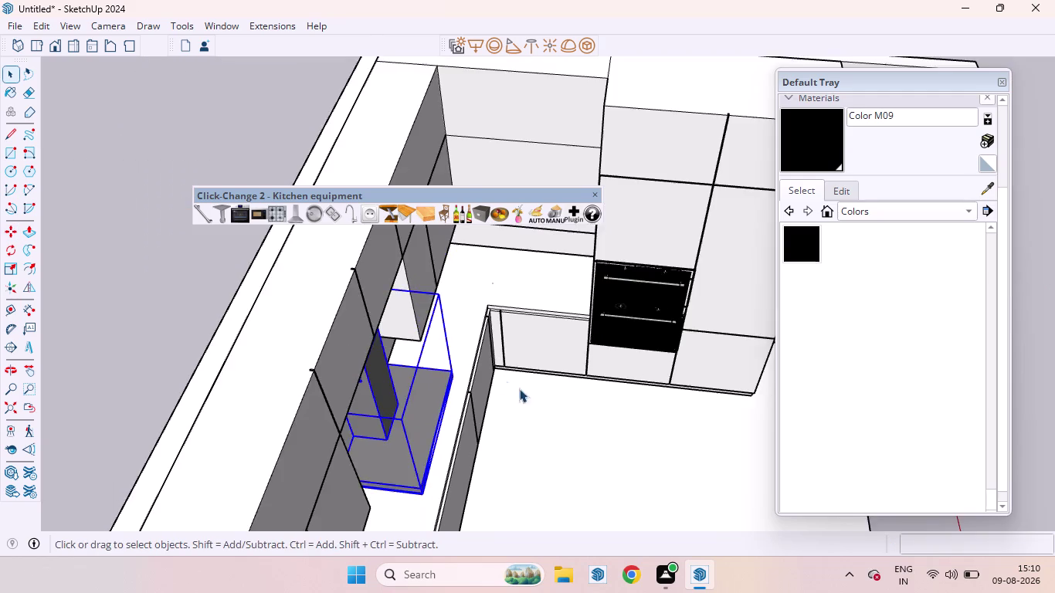
Orbit to an overhead view of the kitchen and deselect the hood.
middle_drag(547, 404, 295, 265)
scroll(down, 3)
scroll(down, 3)
middle_drag(350, 389, 276, 243)
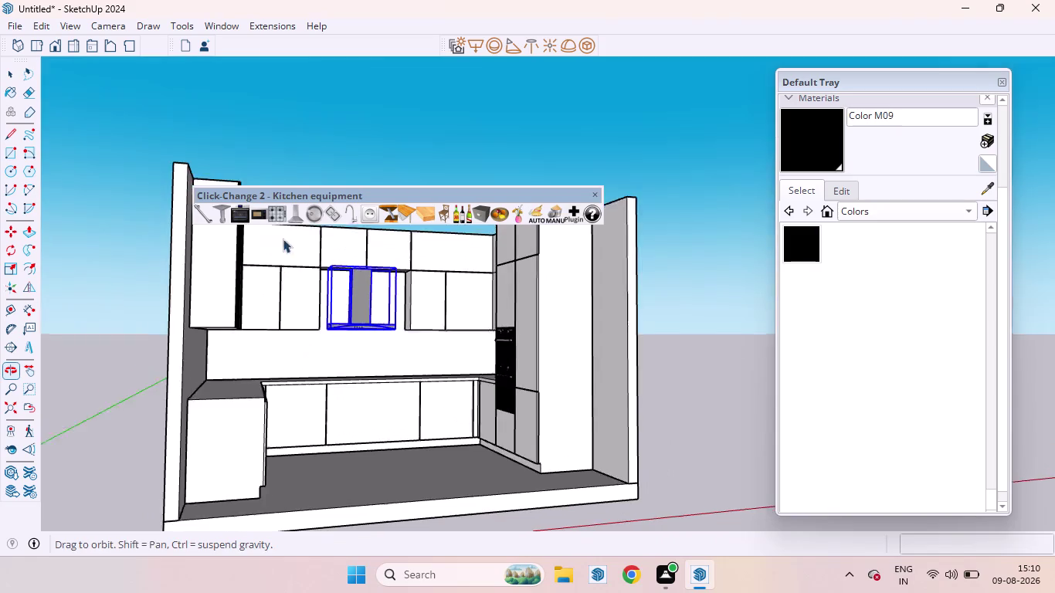
middle_drag(276, 243, 277, 242)
scroll(up, 3)
middle_drag(370, 275, 429, 590)
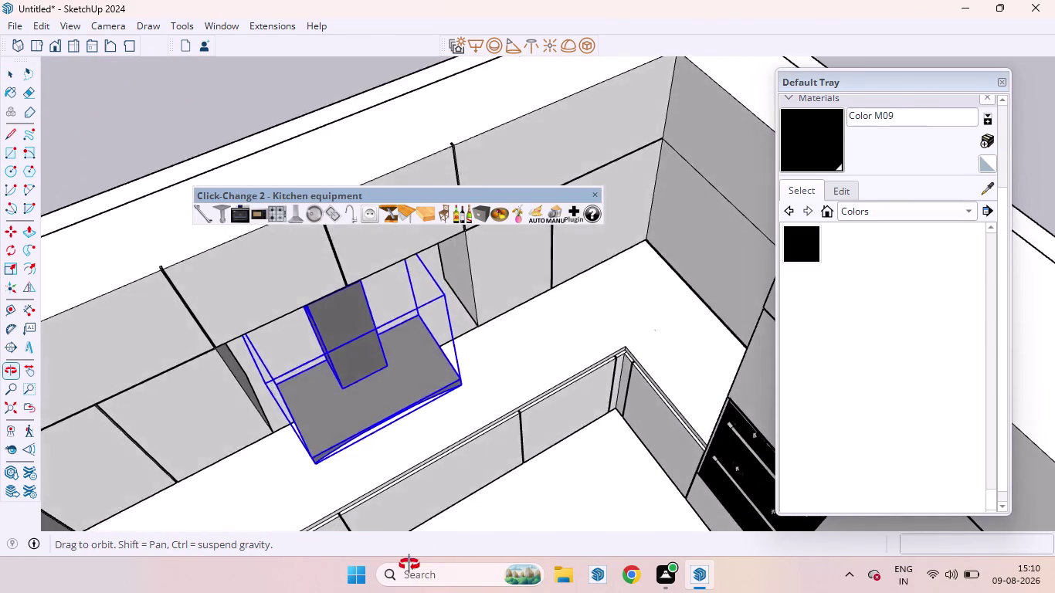
middle_drag(428, 590, 345, 426)
scroll(down, 3)
middle_drag(322, 417, 541, 474)
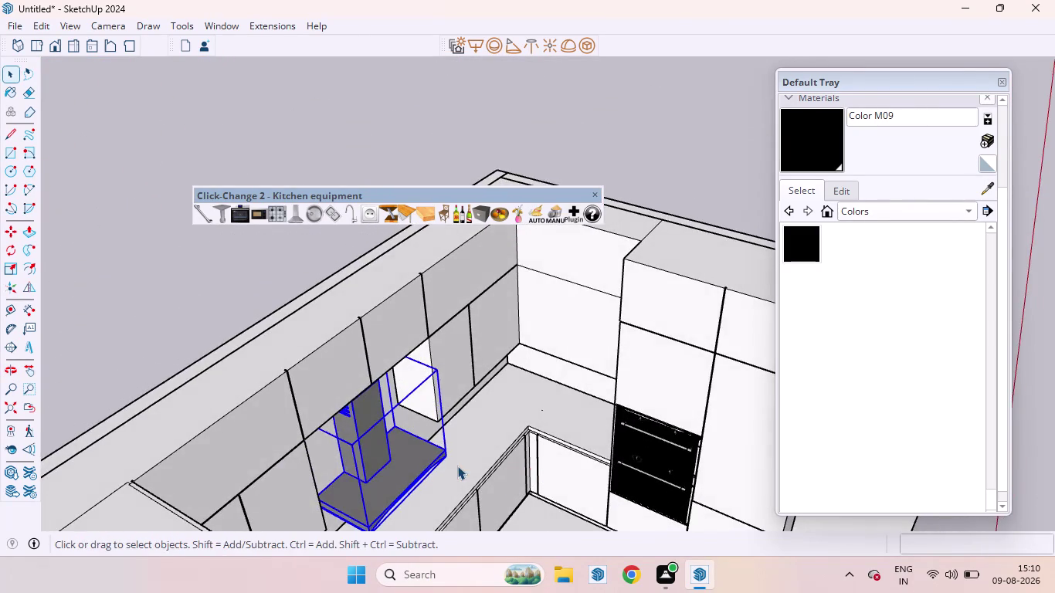
scroll(down, 3)
middle_drag(456, 460, 410, 429)
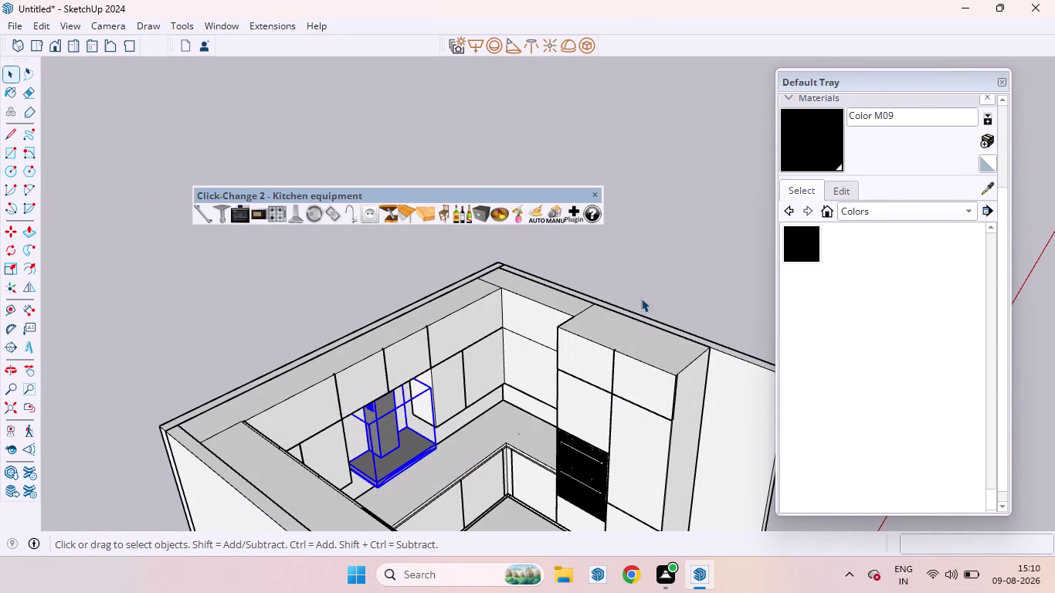
click(642, 263)
Orbit and zoom to view the chimney hood from below, above the counter.
middle_drag(400, 507, 286, 365)
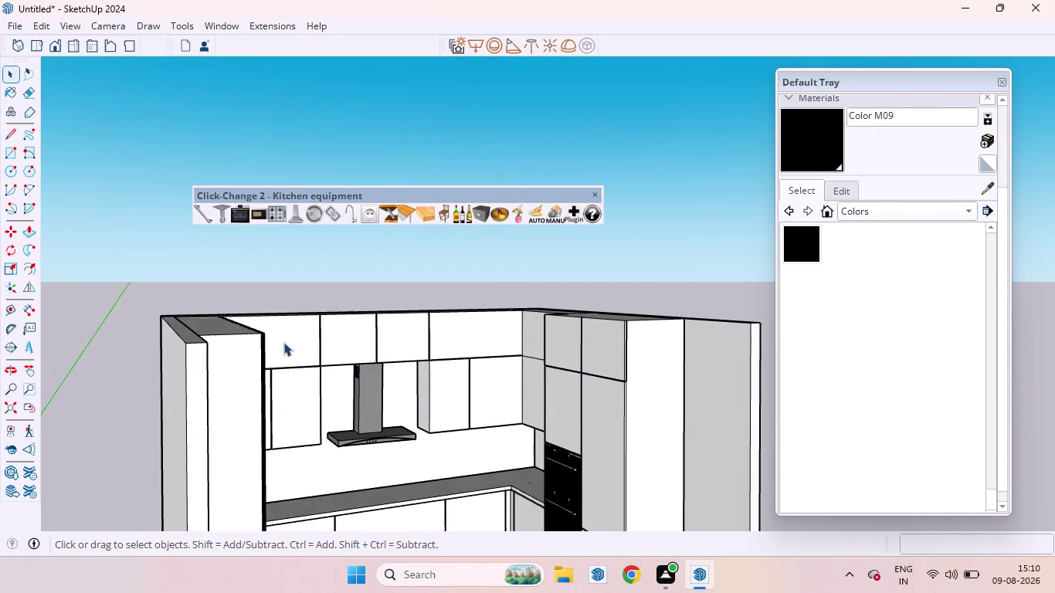
scroll(down, 3)
middle_drag(389, 375, 311, 401)
scroll(up, 3)
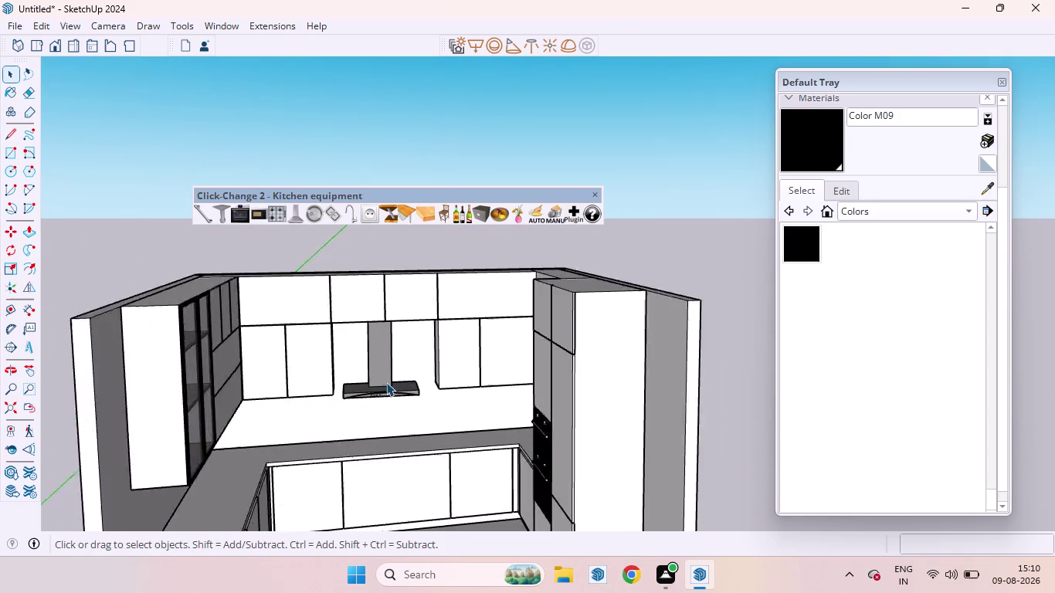
scroll(up, 3)
scroll(down, 3)
scroll(up, 3)
scroll(down, 3)
scroll(up, 3)
middle_drag(421, 394, 419, 394)
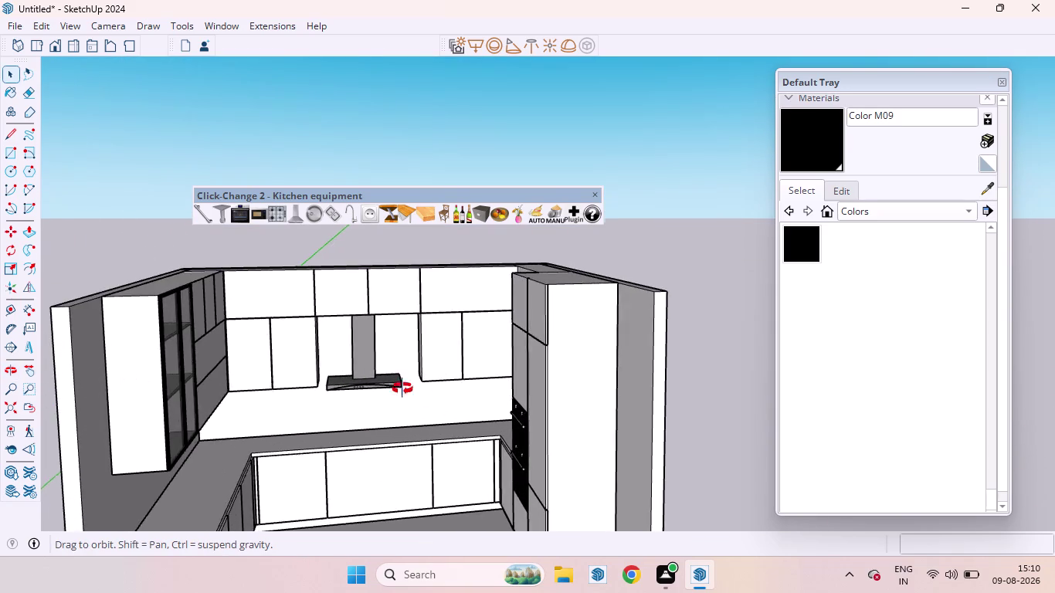
middle_drag(419, 395, 537, 232)
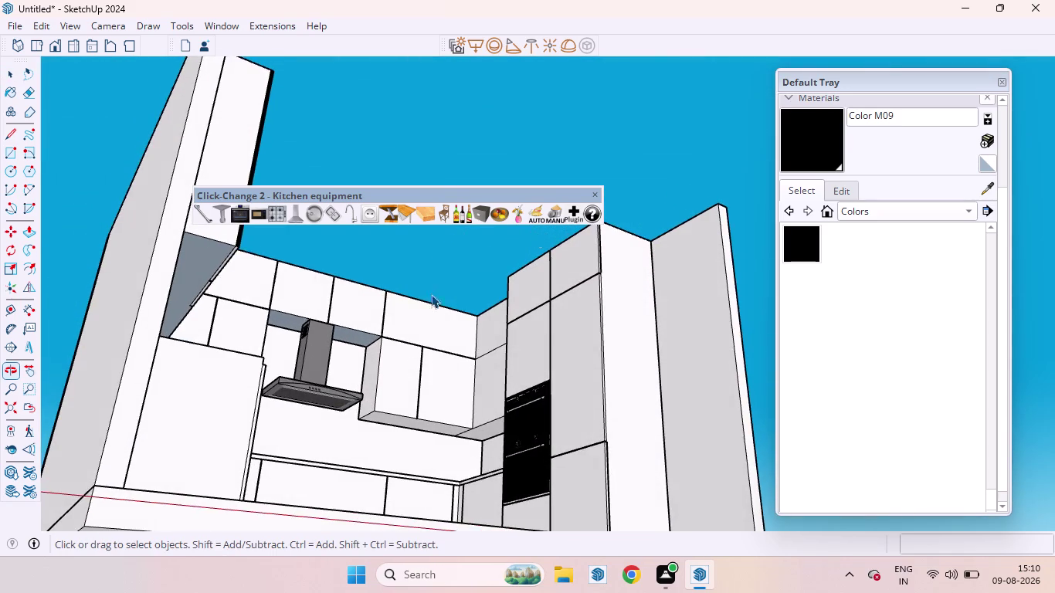
scroll(up, 3)
scroll(up, 3)
scroll(down, 3)
Push the chimney range hood back toward the wall along the green axis.
scroll(up, 3)
click(379, 390)
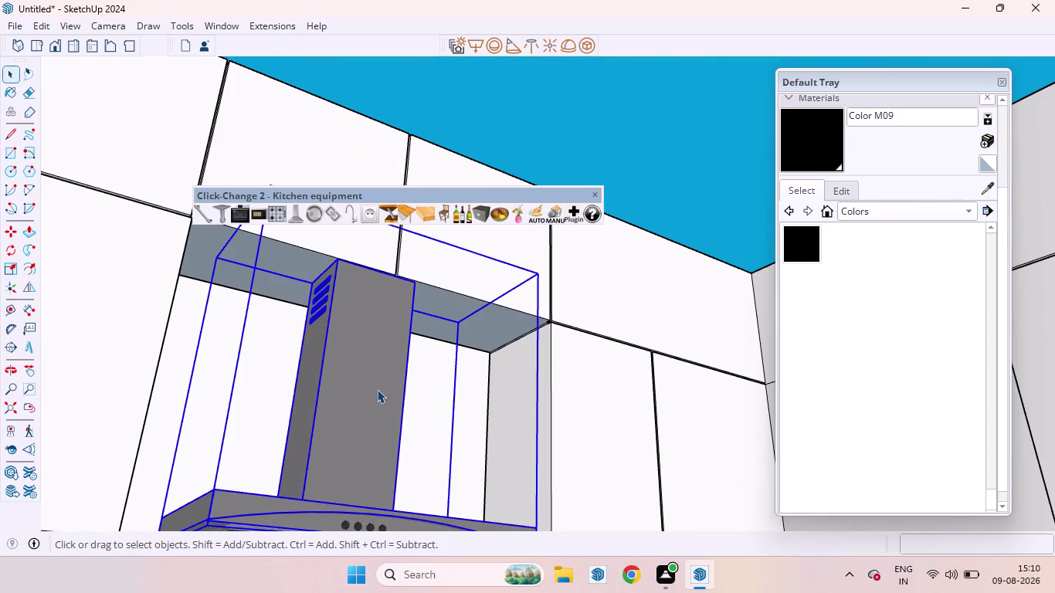
click(376, 389)
key(m)
key(Left)
click(377, 389)
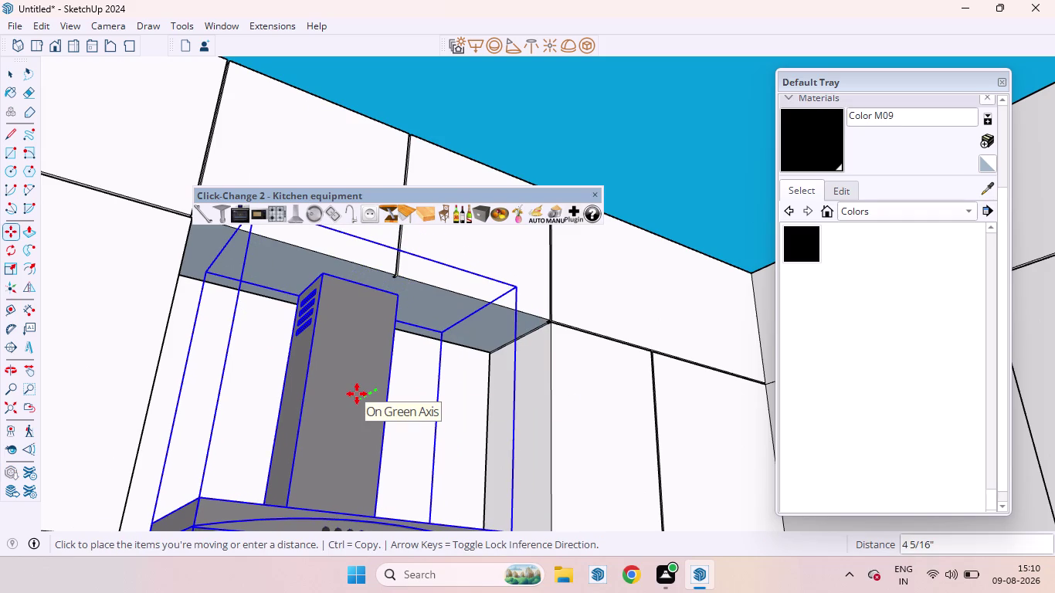
click(357, 394)
key(space)
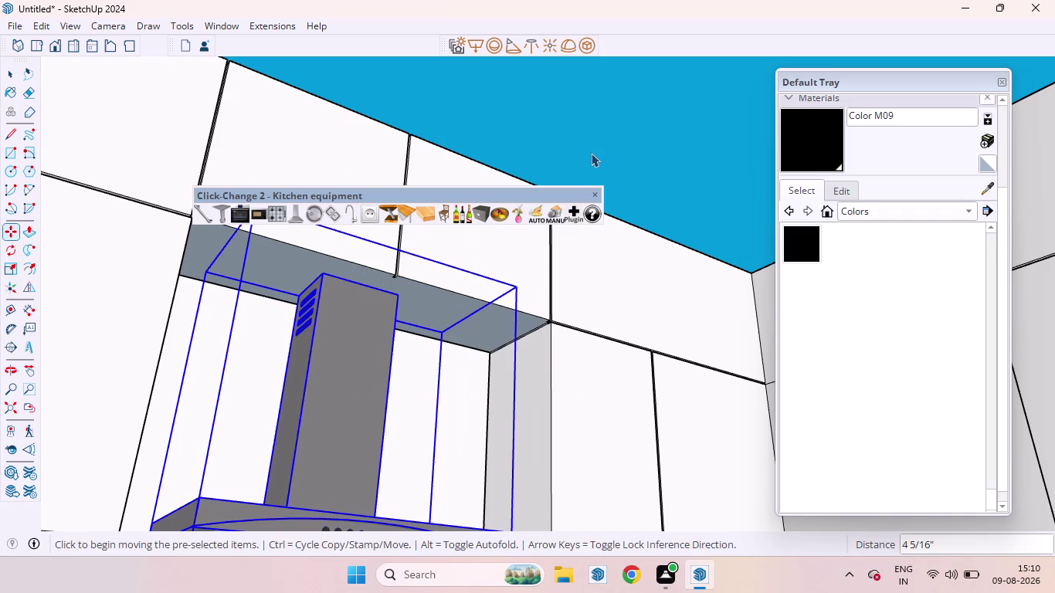
From a front view, shift the hood sideways along the red axis into the cabinet gap.
click(591, 153)
scroll(down, 3)
scroll(up, 3)
scroll(down, 3)
scroll(down, 3)
middle_drag(426, 390, 354, 492)
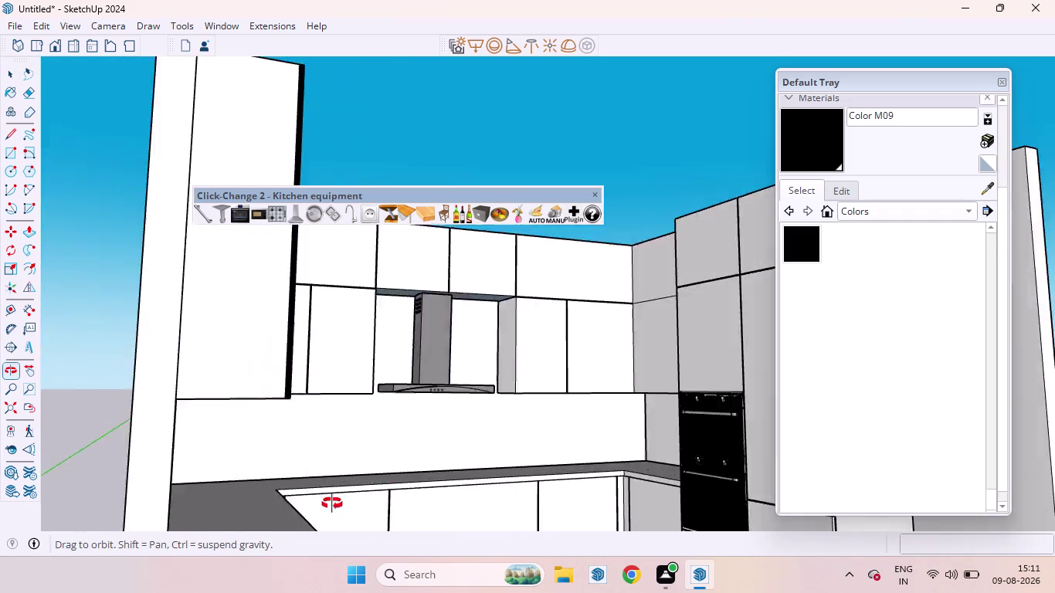
middle_drag(354, 492, 185, 592)
scroll(up, 3)
scroll(down, 3)
middle_drag(561, 336, 595, 342)
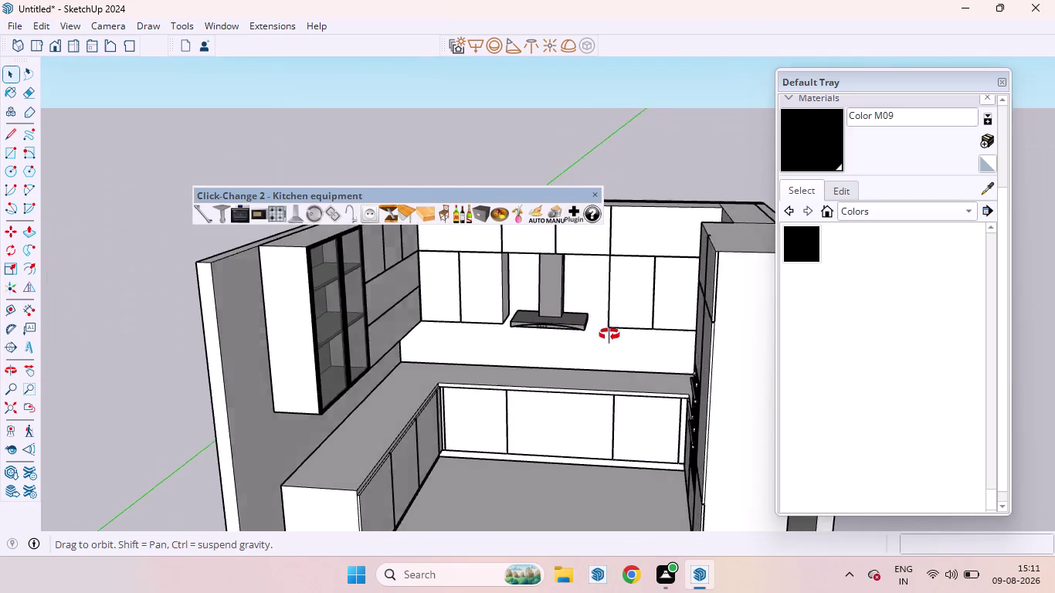
middle_drag(595, 342, 610, 289)
click(541, 305)
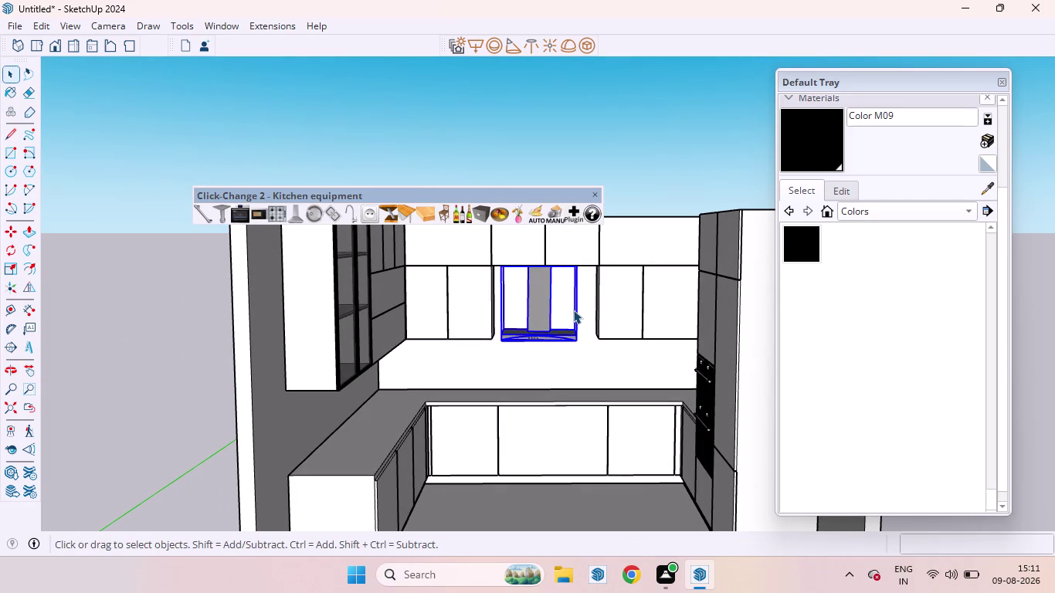
key(m)
key(Right)
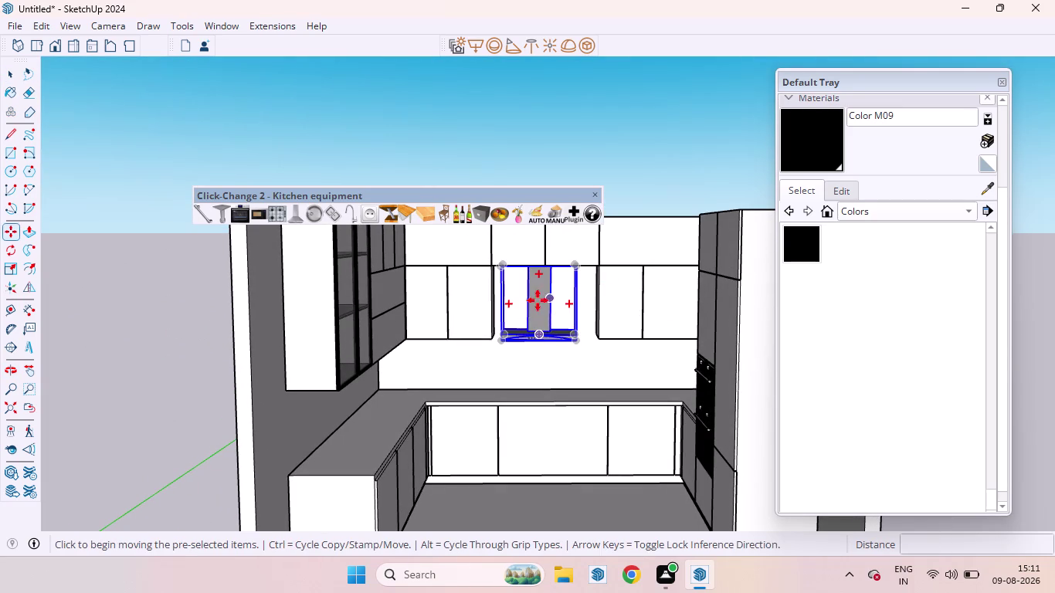
click(533, 298)
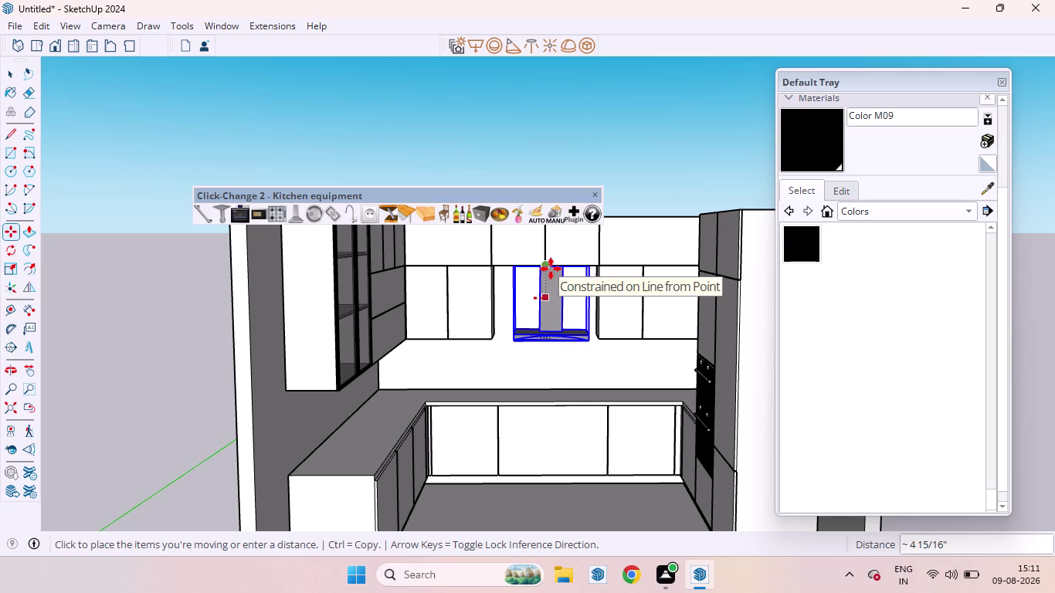
click(543, 268)
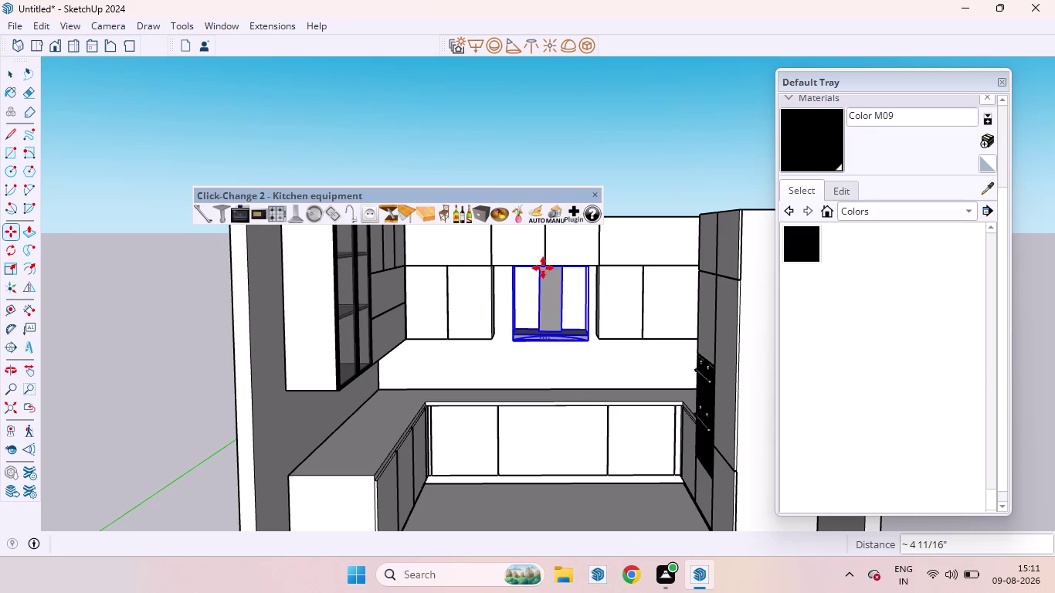
key(space)
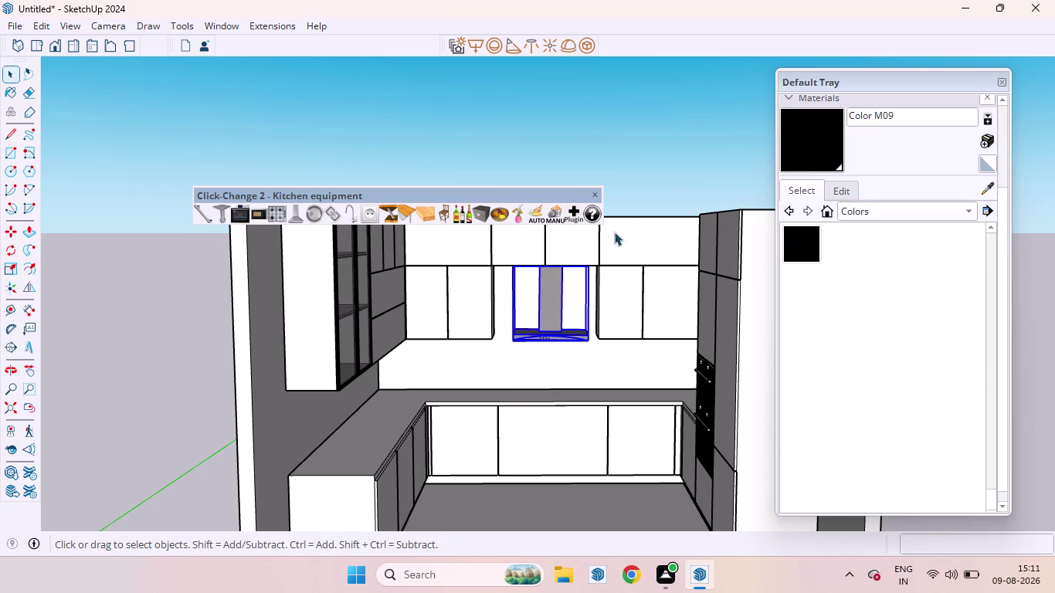
Nudge the range hood a short distance left along the red axis.
click(626, 204)
scroll(up, 3)
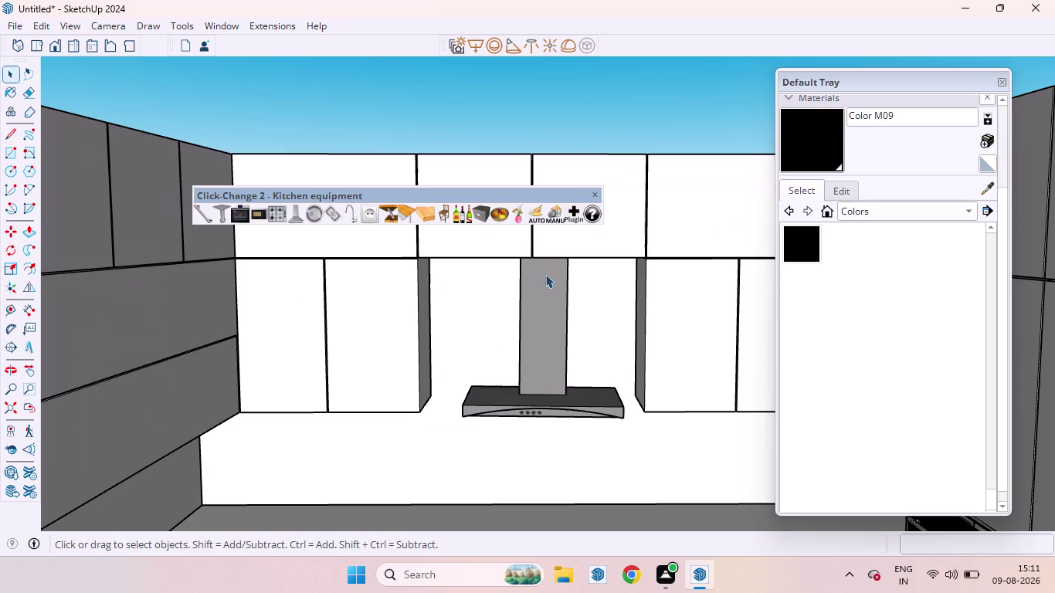
click(530, 301)
key(m)
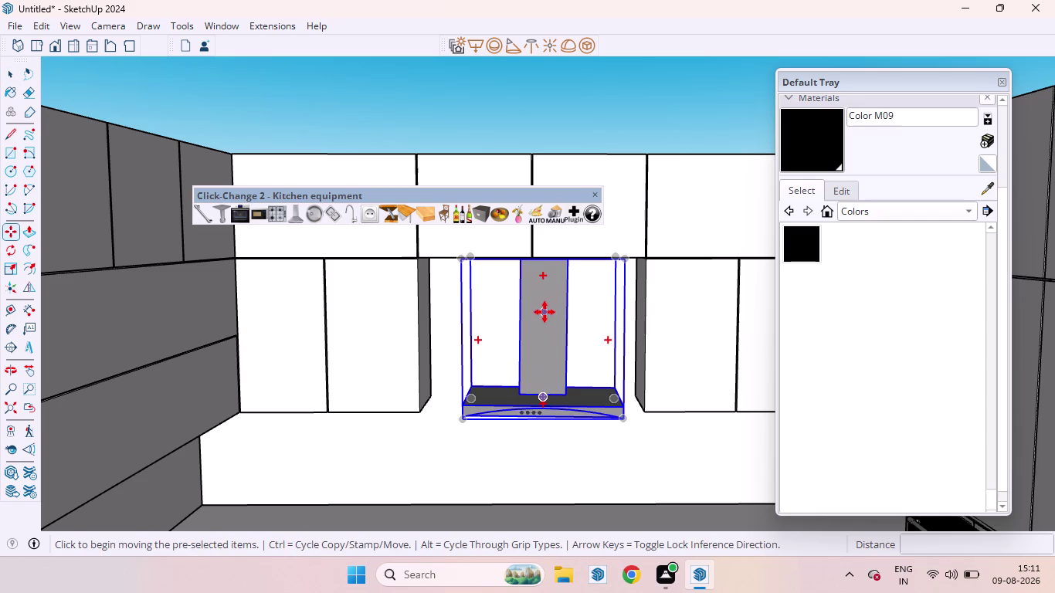
key(Right)
click(550, 334)
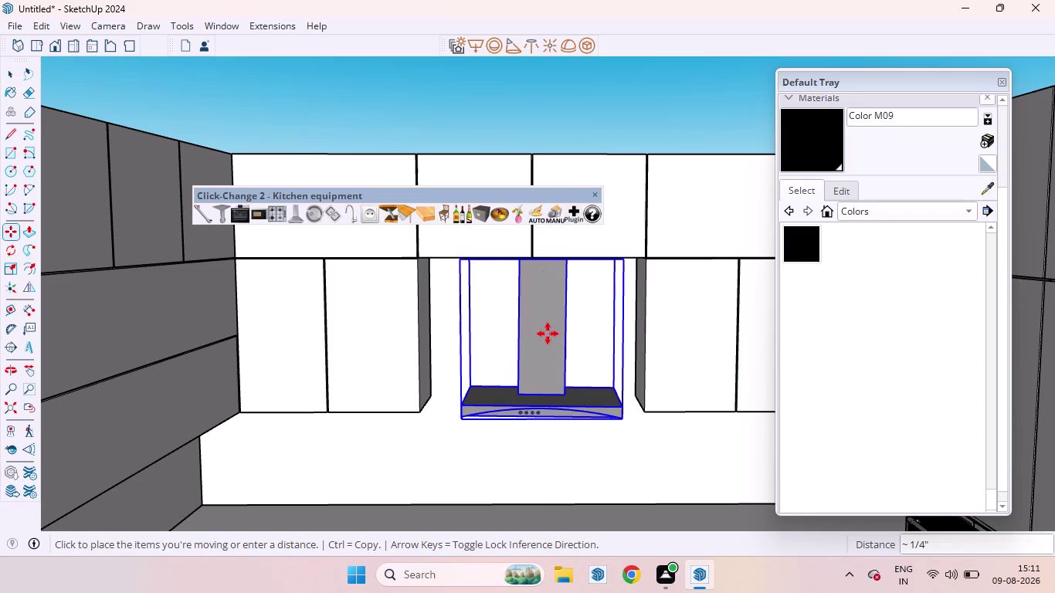
click(537, 334)
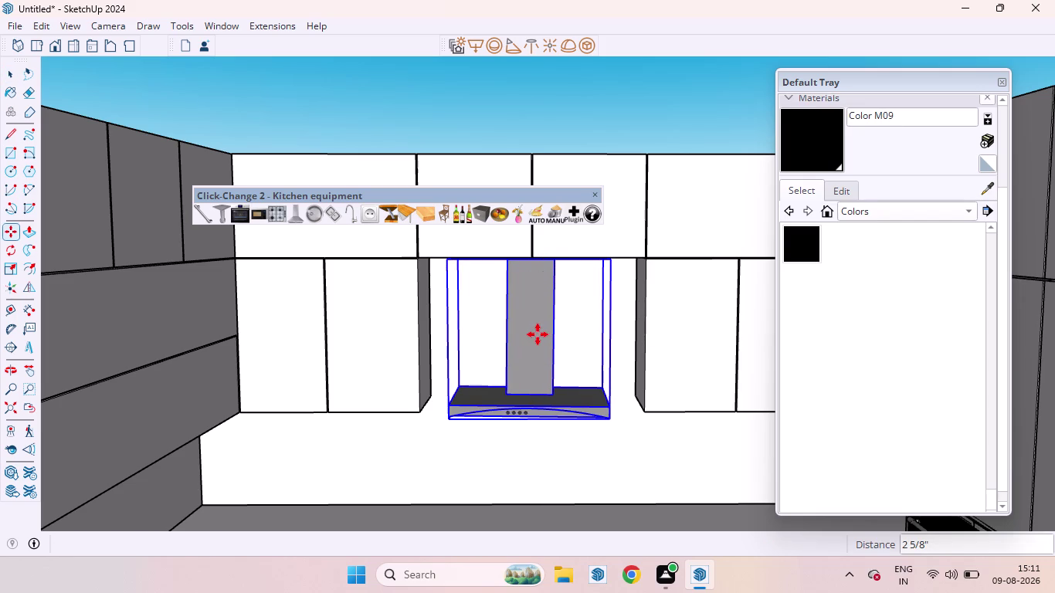
key(space)
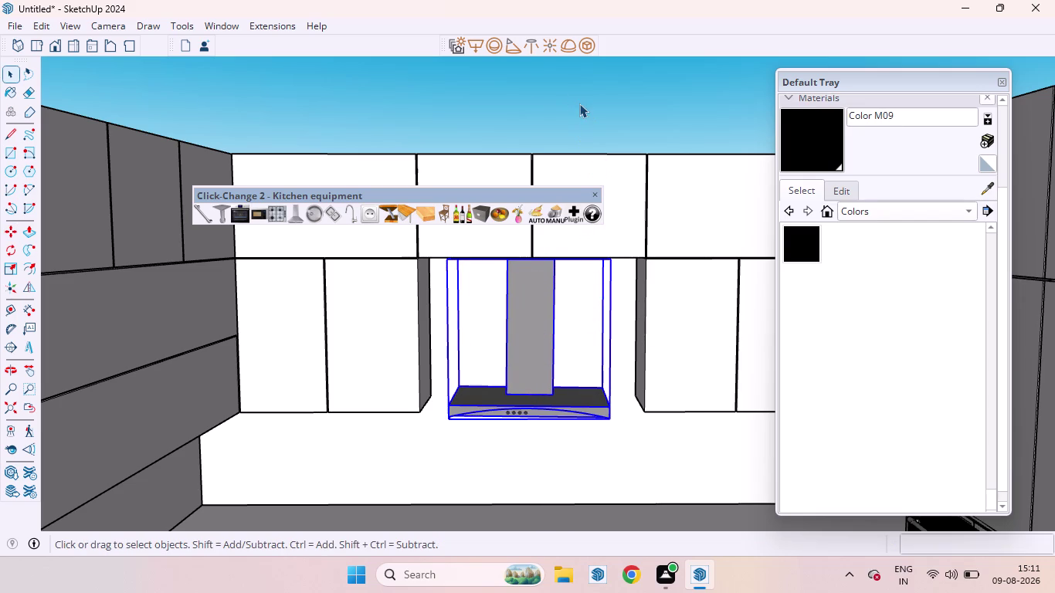
Select the range hood with the Scale tool to begin resizing it.
click(579, 104)
scroll(down, 3)
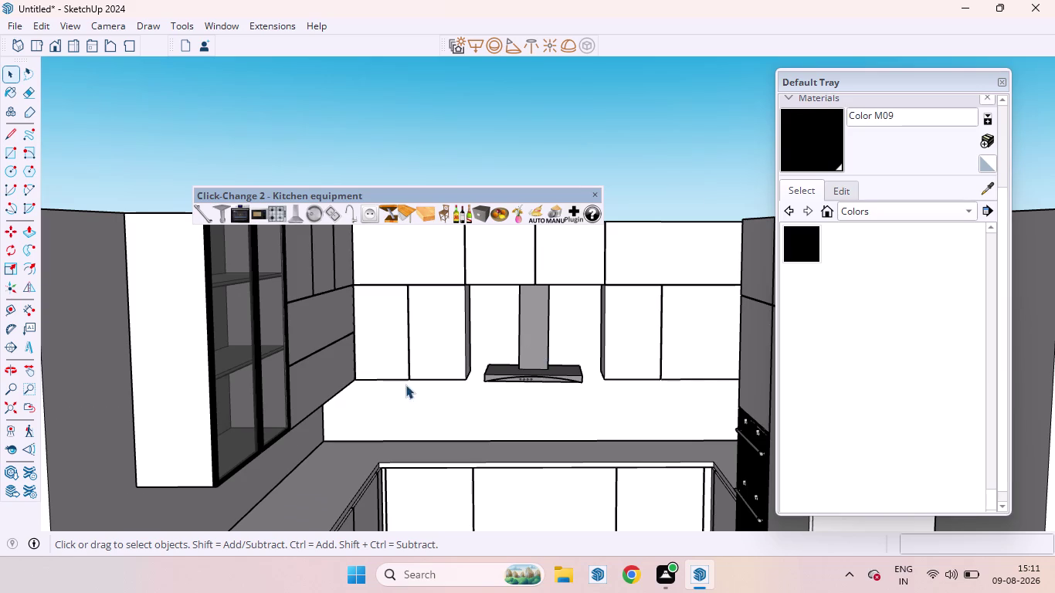
scroll(down, 3)
scroll(up, 3)
click(505, 352)
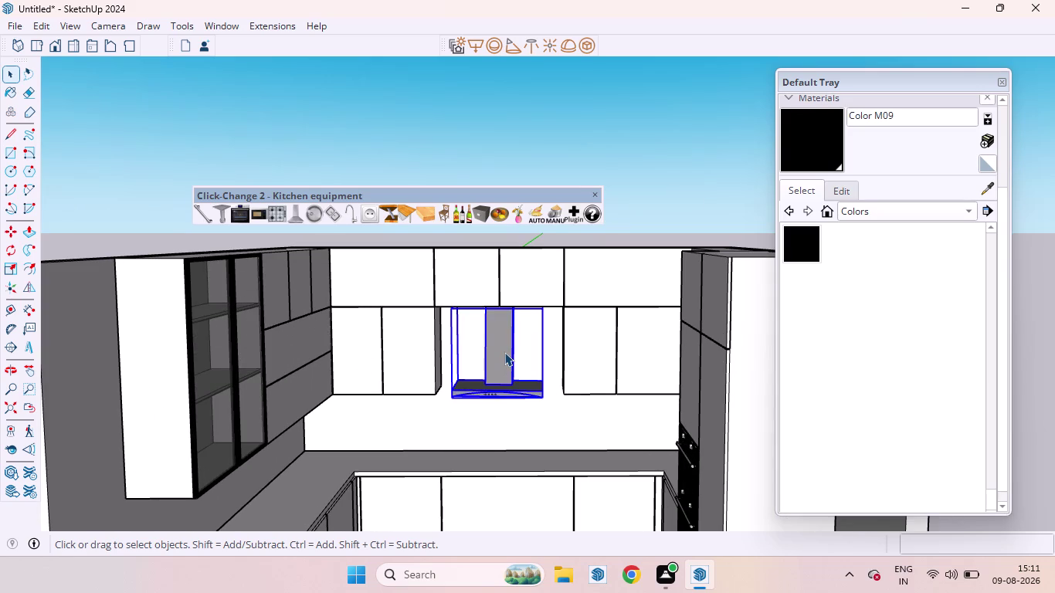
key(s)
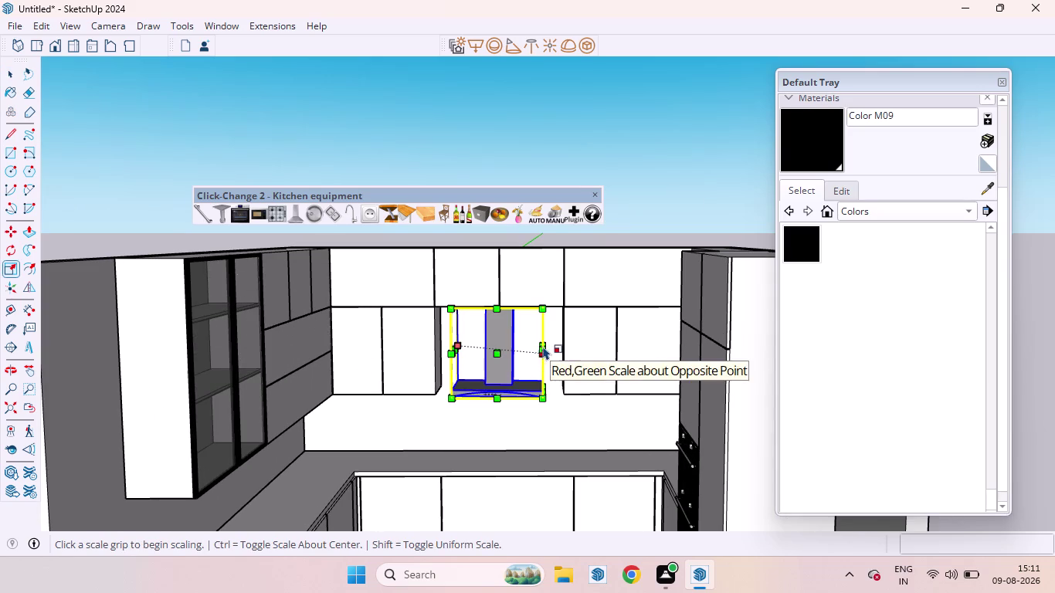